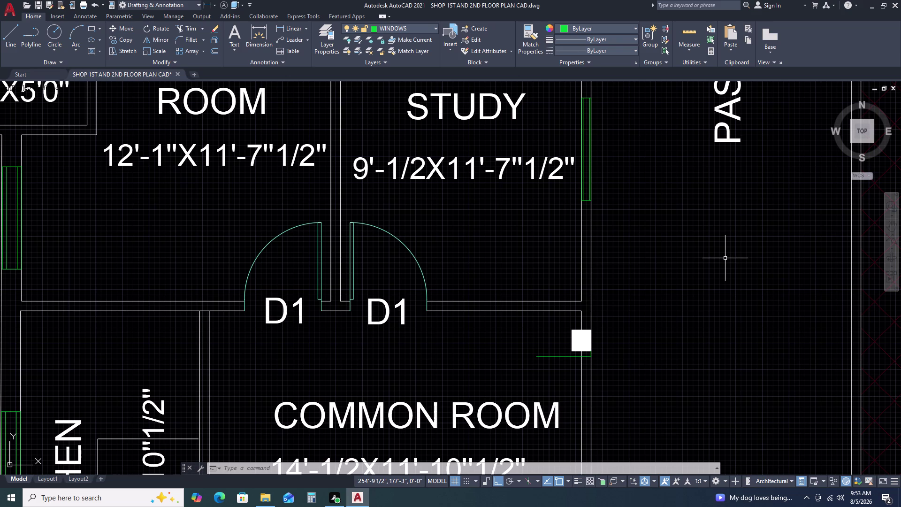
Pan and zoom the floor plan to bring the common room wall into view.
scroll(down, 3)
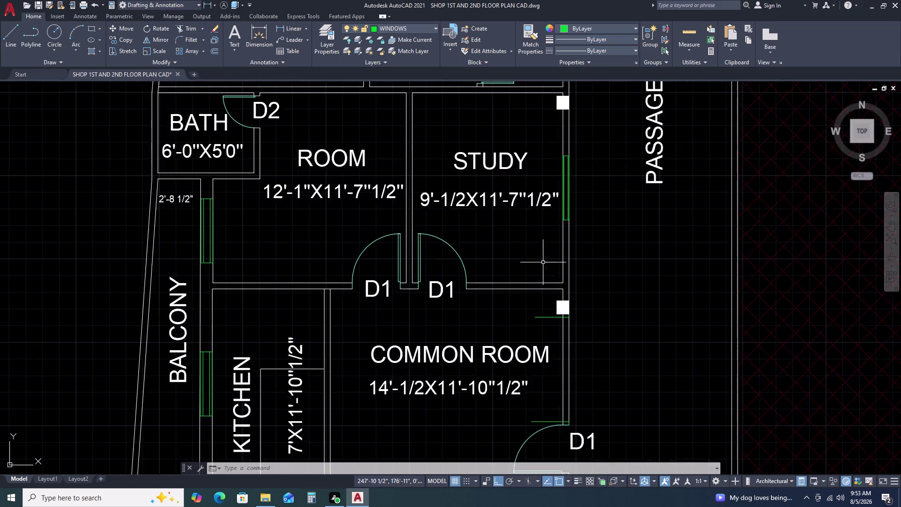
scroll(down, 3)
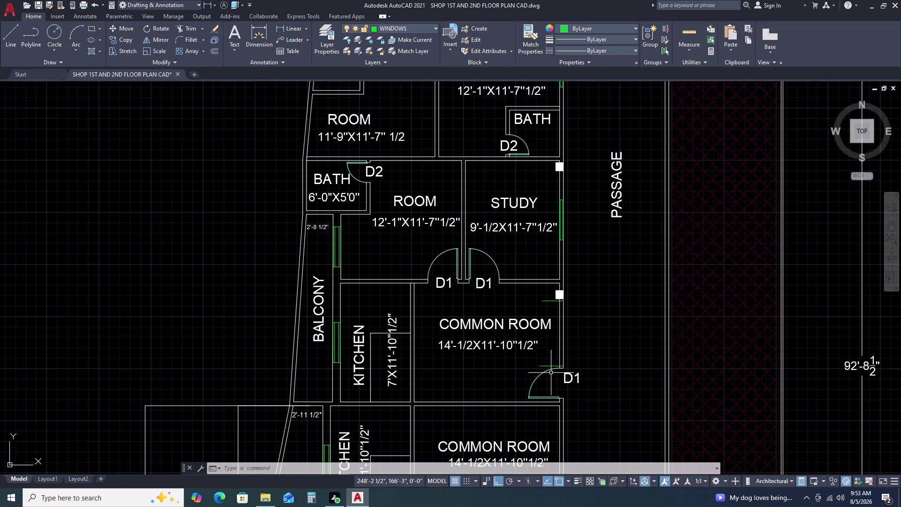
middle_drag(563, 350, 567, 304)
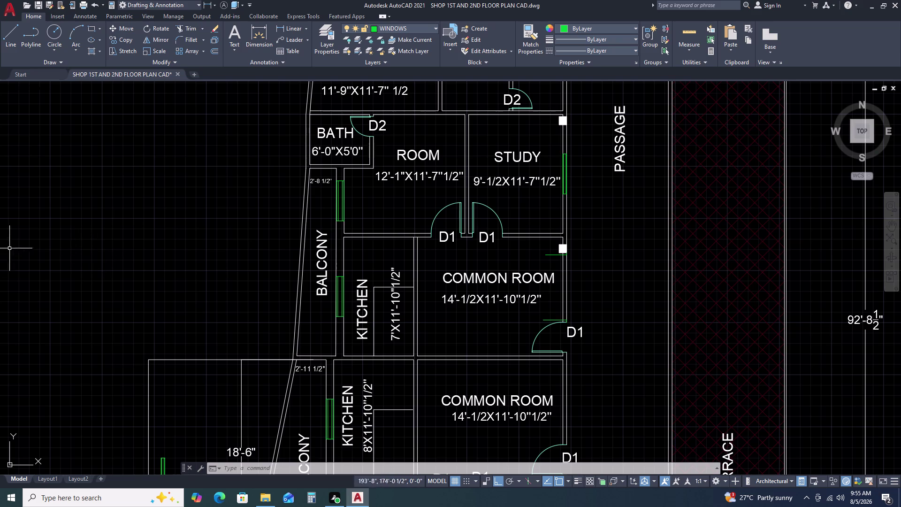
scroll(down, 3)
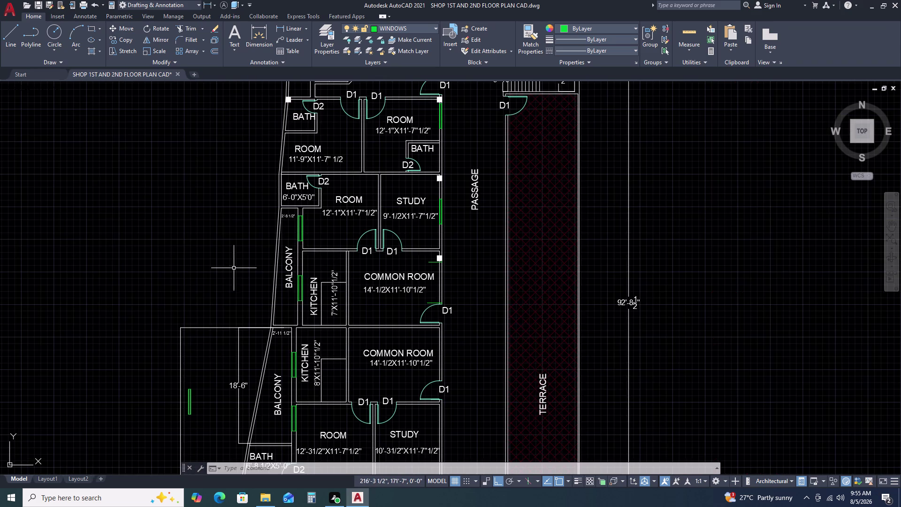
scroll(up, 3)
scroll(down, 3)
scroll(down, 3)
scroll(down, 3)
scroll(down, 3)
scroll(down, 3)
scroll(up, 3)
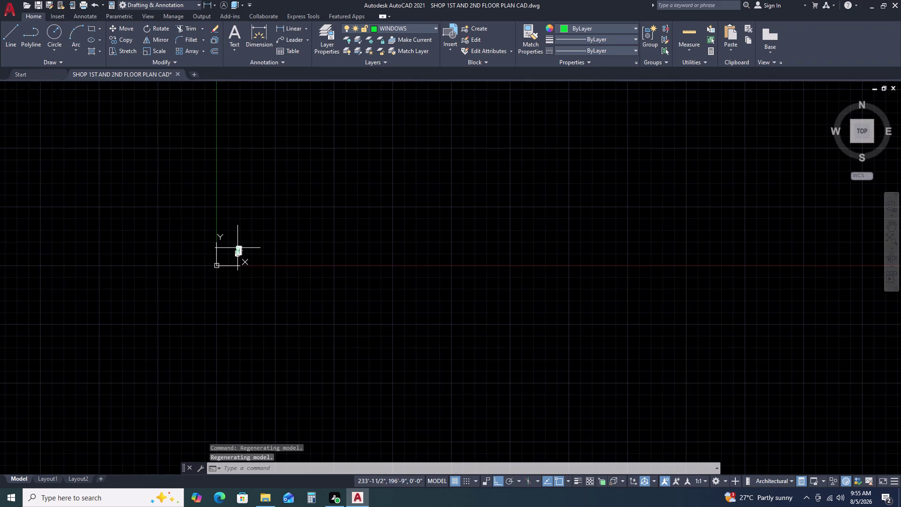
scroll(down, 3)
scroll(up, 3)
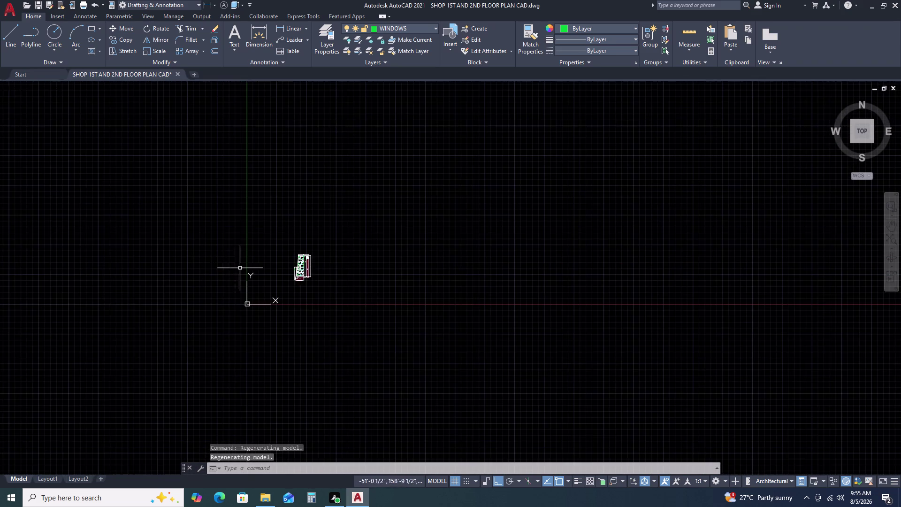
scroll(up, 3)
scroll(up, 3)
scroll(up, 3)
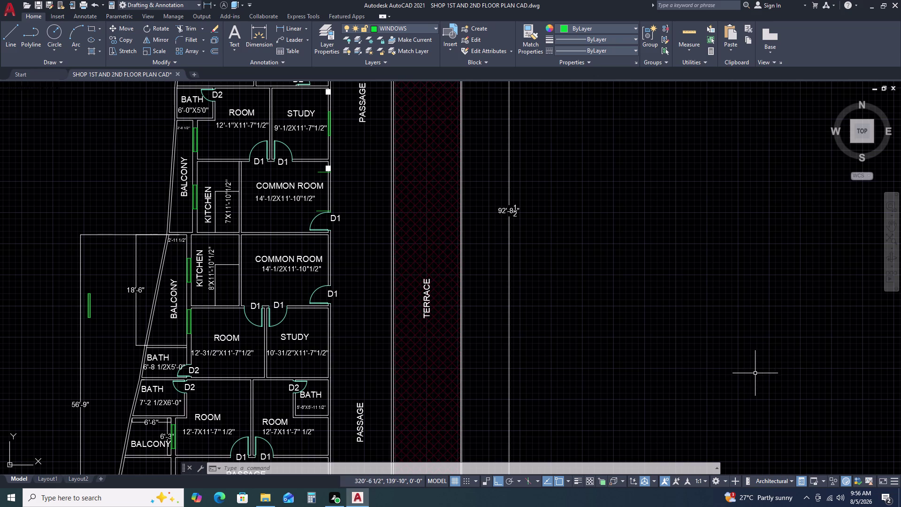
middle_drag(276, 347, 349, 324)
middle_click(350, 323)
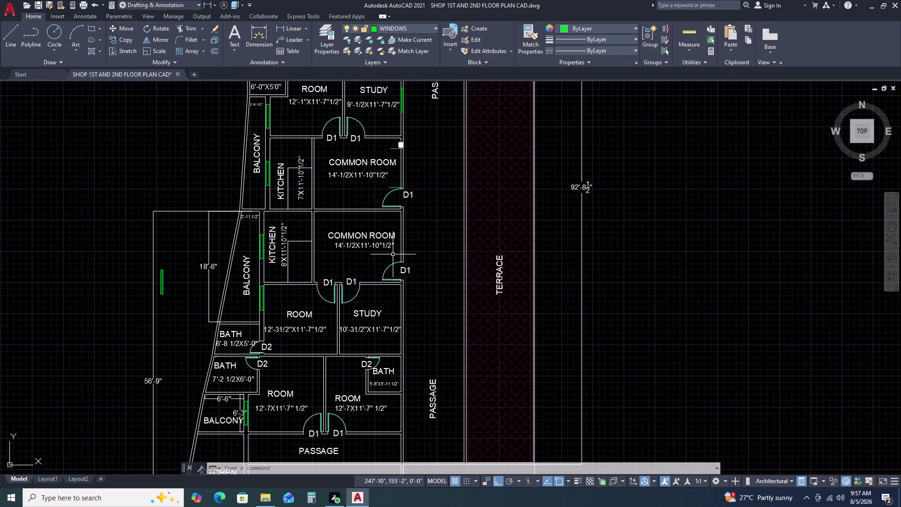
middle_drag(373, 169, 405, 235)
scroll(up, 3)
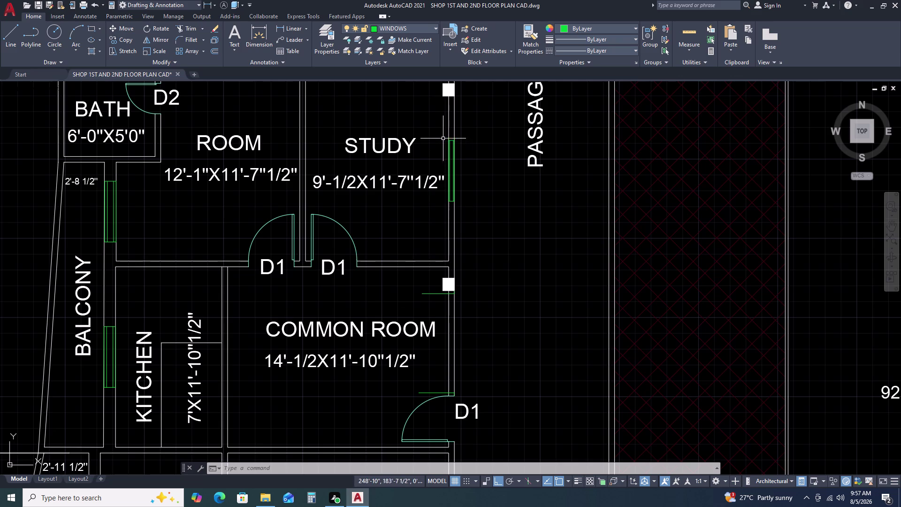
Start a line on the common room wall, then cancel it unfinished.
key(l)
key(space)
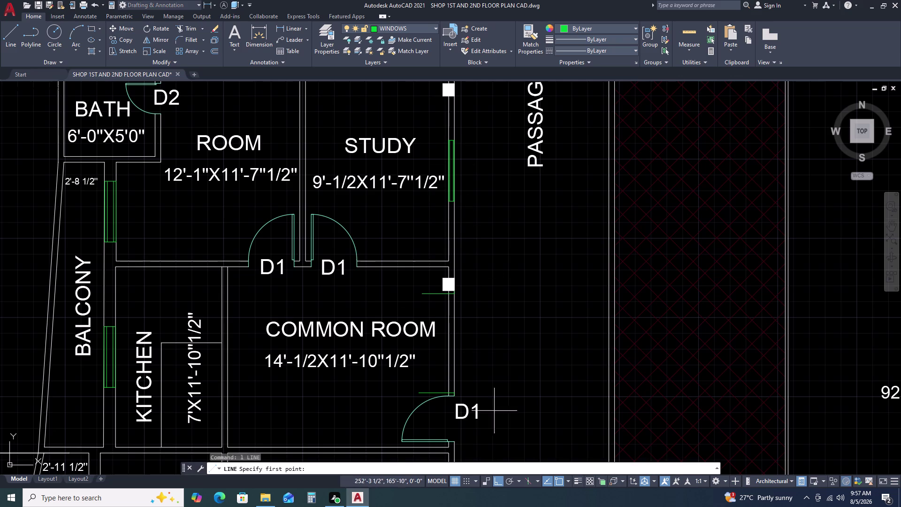
scroll(up, 3)
click(439, 410)
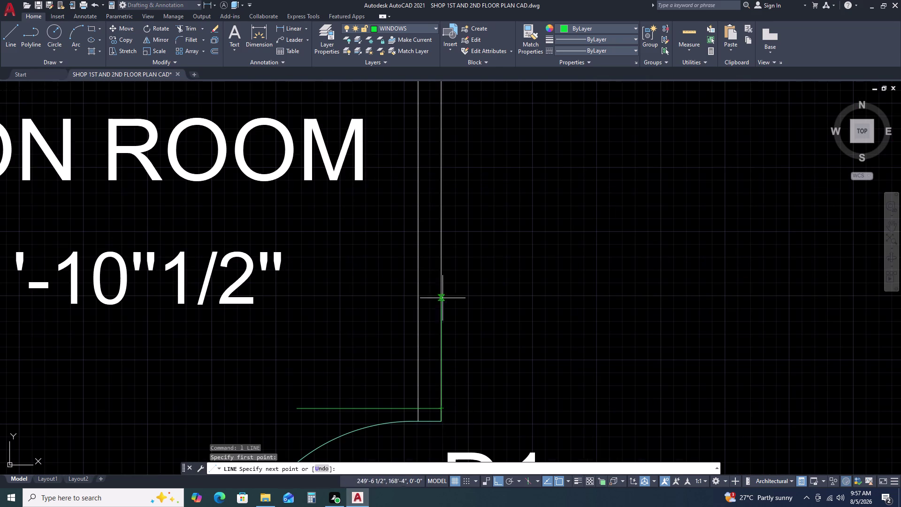
middle_drag(449, 227, 451, 247)
middle_drag(453, 265, 456, 279)
scroll(down, 3)
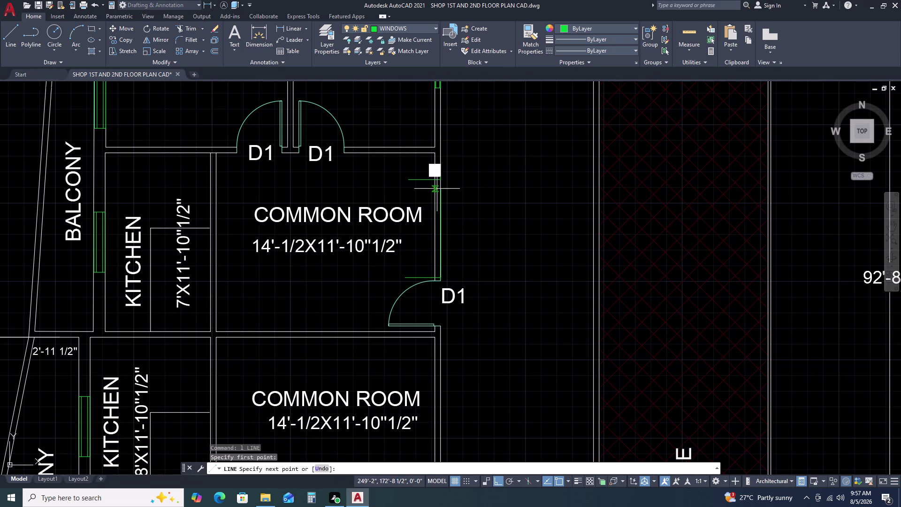
click(440, 179)
key(Escape)
scroll(down, 3)
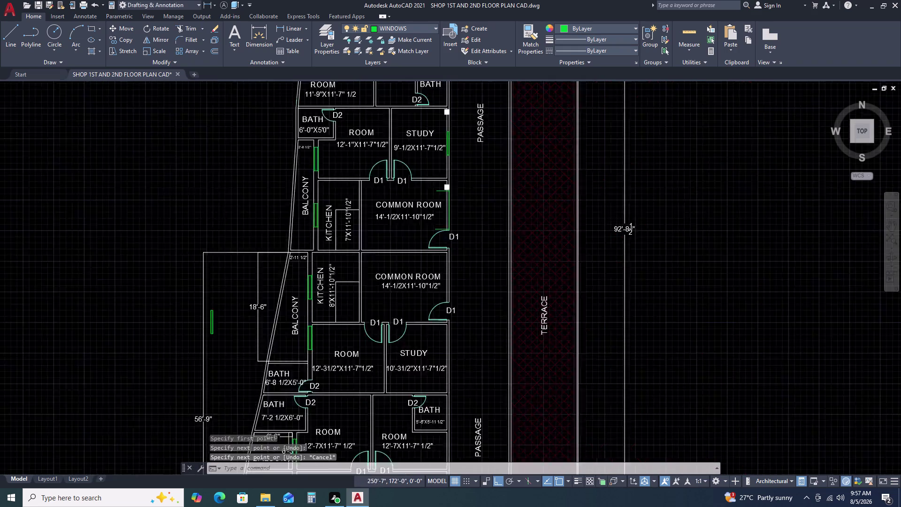
scroll(up, 3)
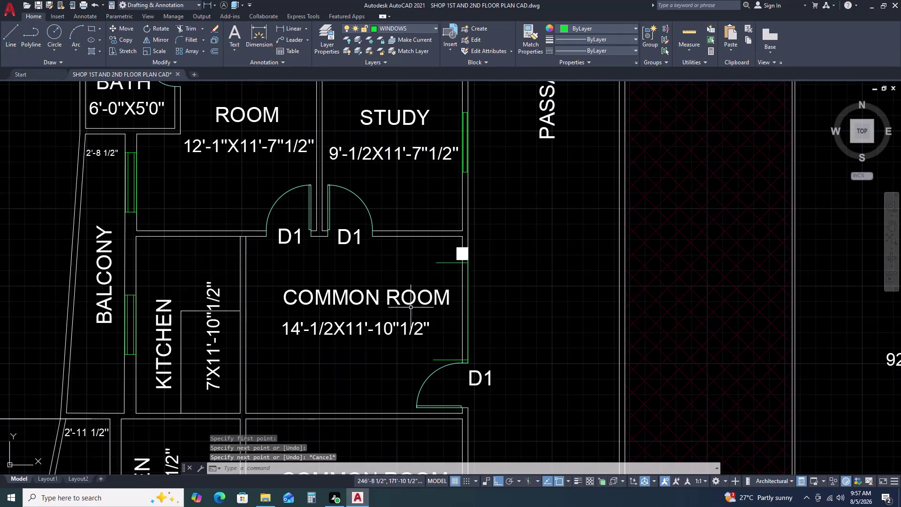
Copy the study's window lines into the common room's outer wall.
click(457, 103)
click(483, 187)
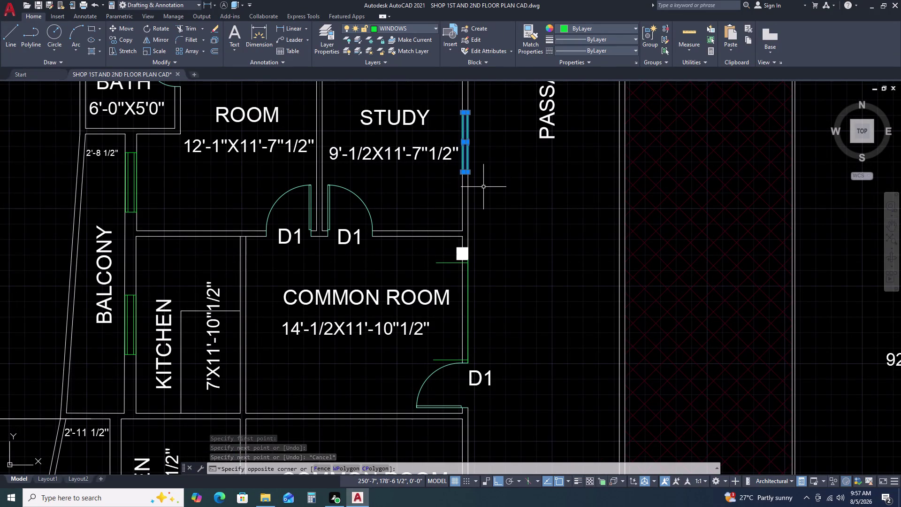
key(c)
text(o)
key(space)
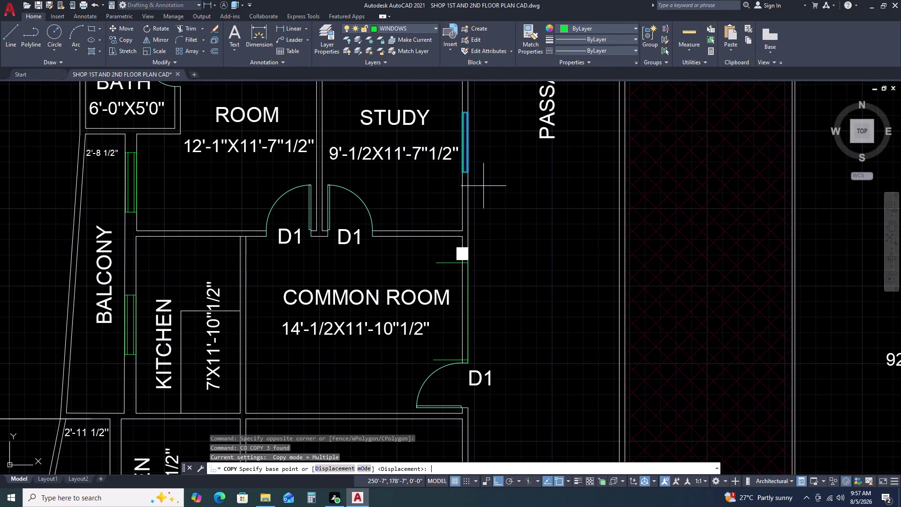
click(468, 142)
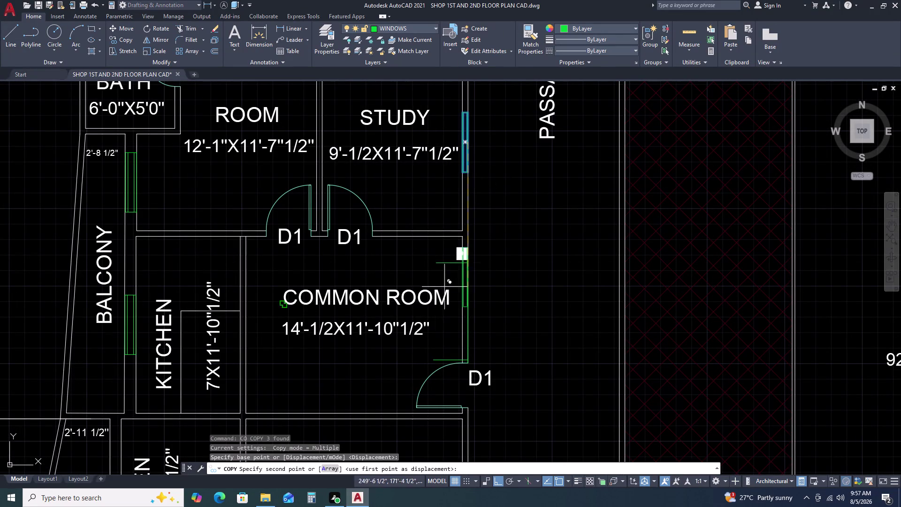
scroll(up, 3)
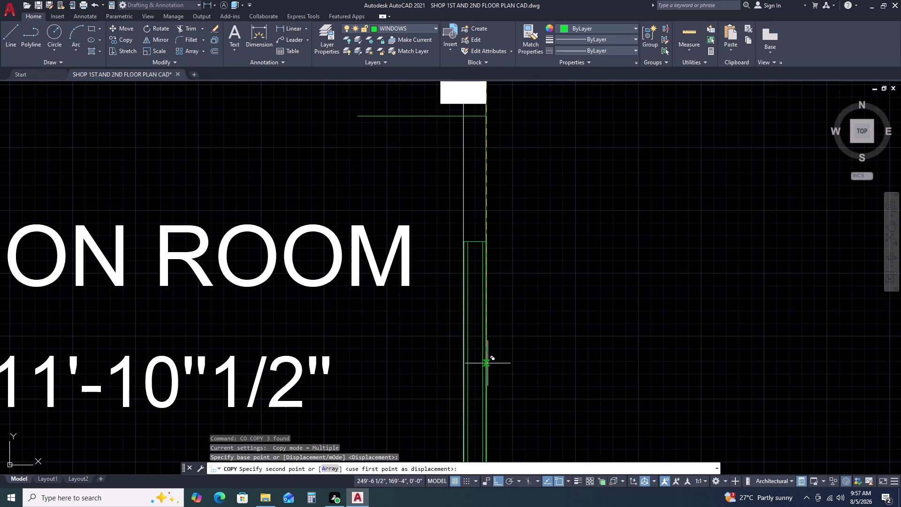
click(485, 311)
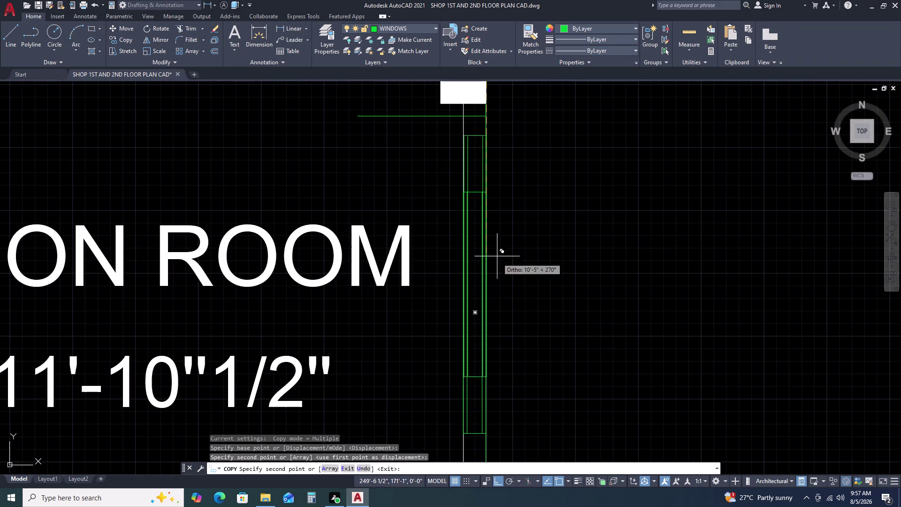
key(Escape)
Erase the short lines beside the column marker and above the door.
scroll(down, 3)
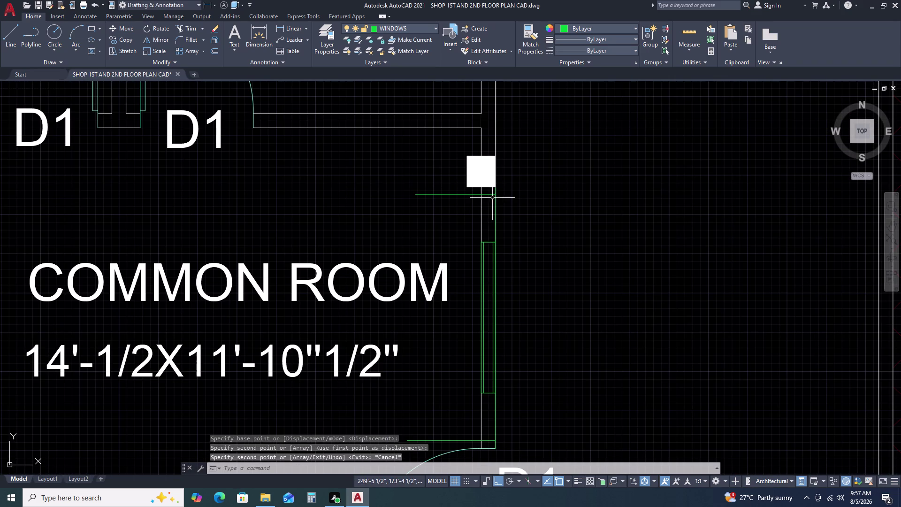
click(489, 194)
key(Delete)
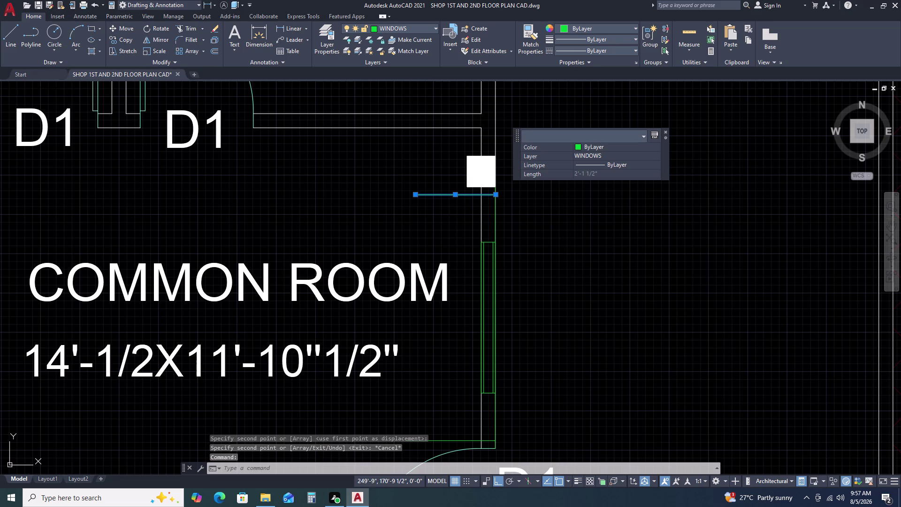
middle_drag(480, 310, 469, 247)
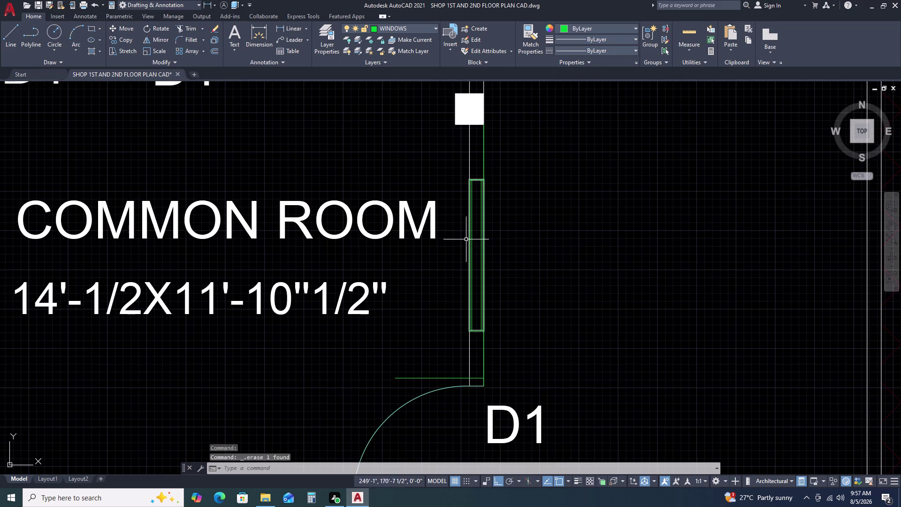
click(435, 376)
click(422, 383)
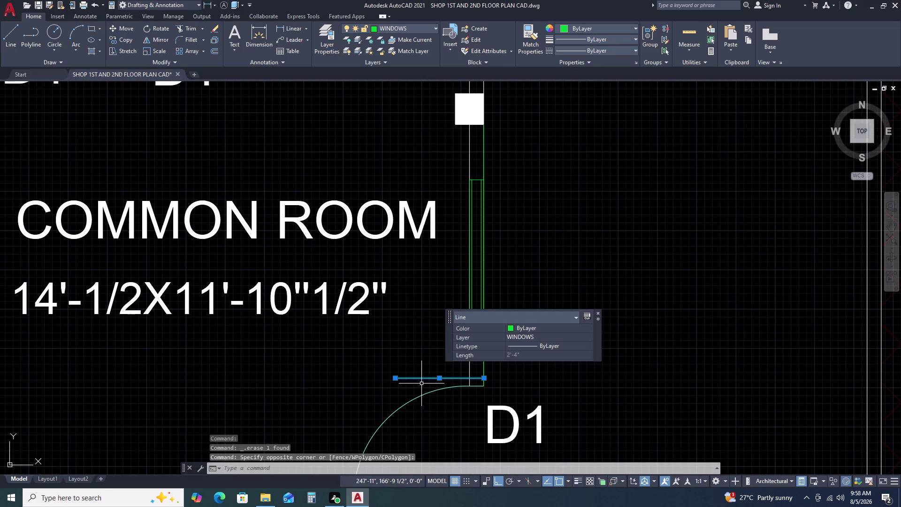
key(Delete)
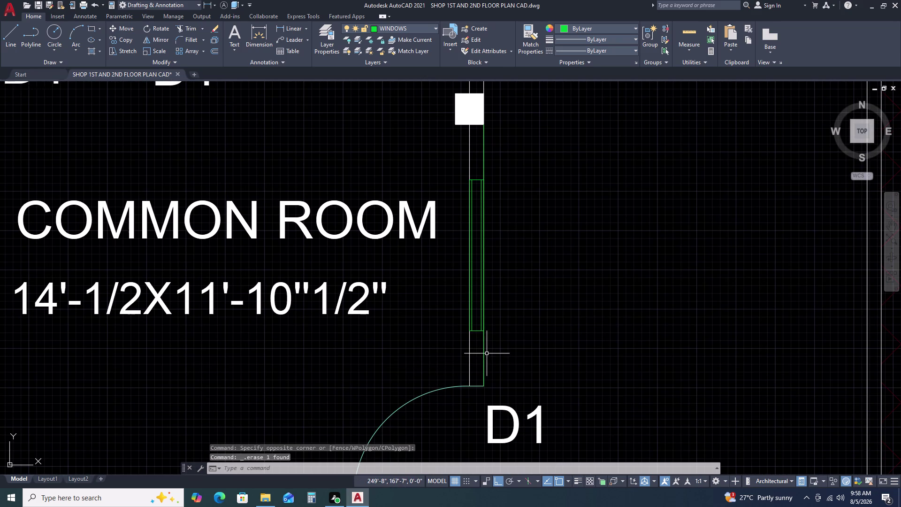
Erase the leftover wall line segment beside the copied window.
click(485, 356)
click(483, 353)
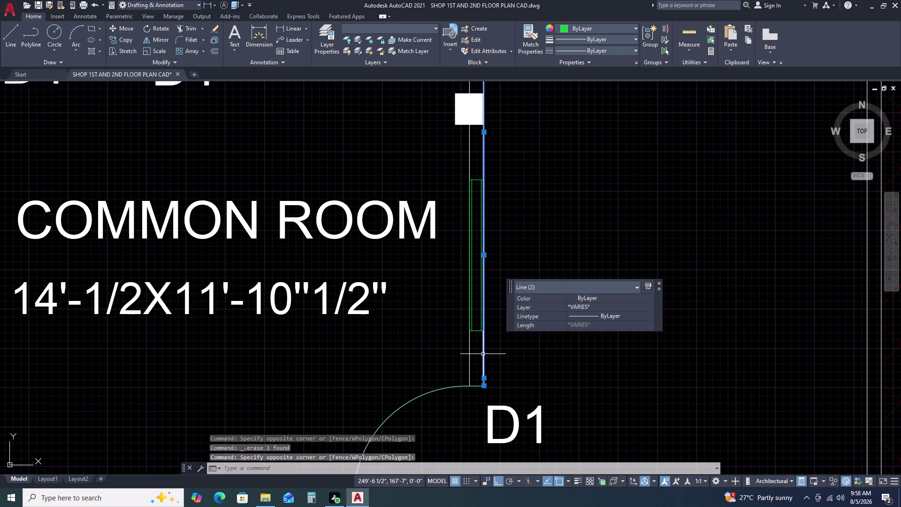
key(Escape)
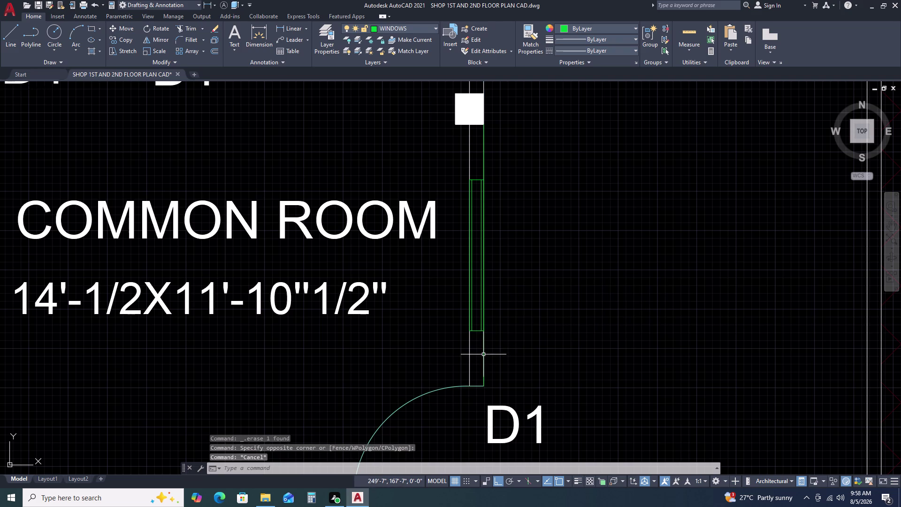
click(482, 355)
key(Delete)
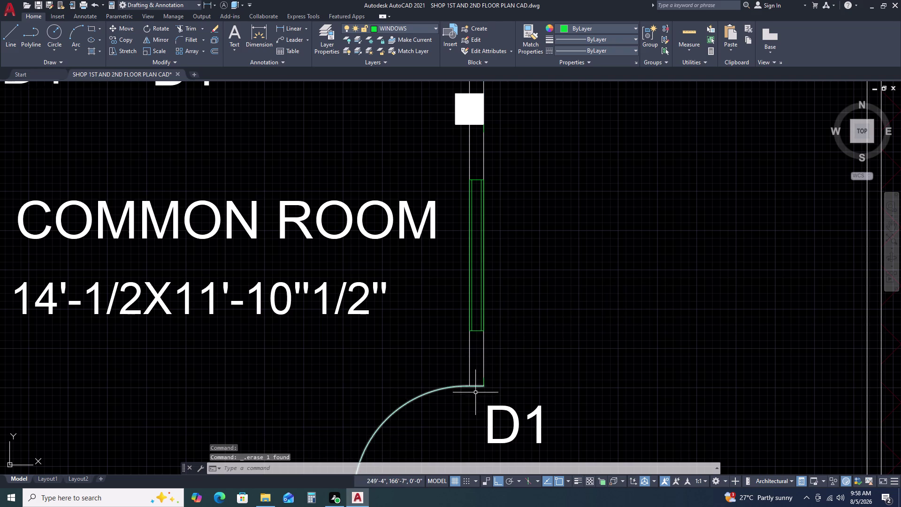
scroll(up, 3)
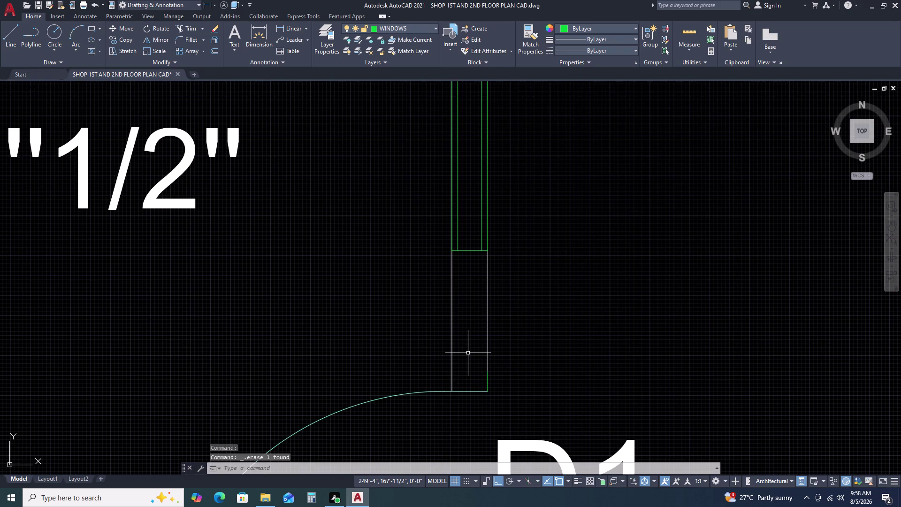
scroll(down, 3)
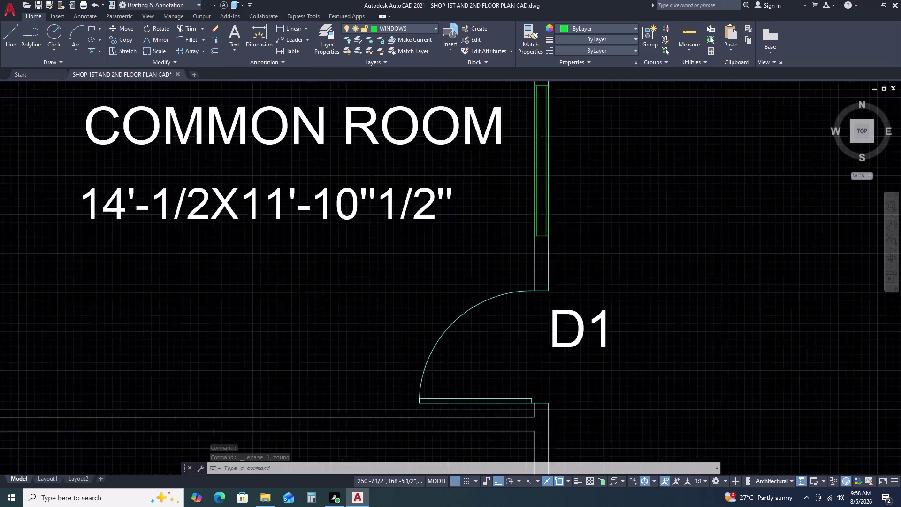
scroll(down, 3)
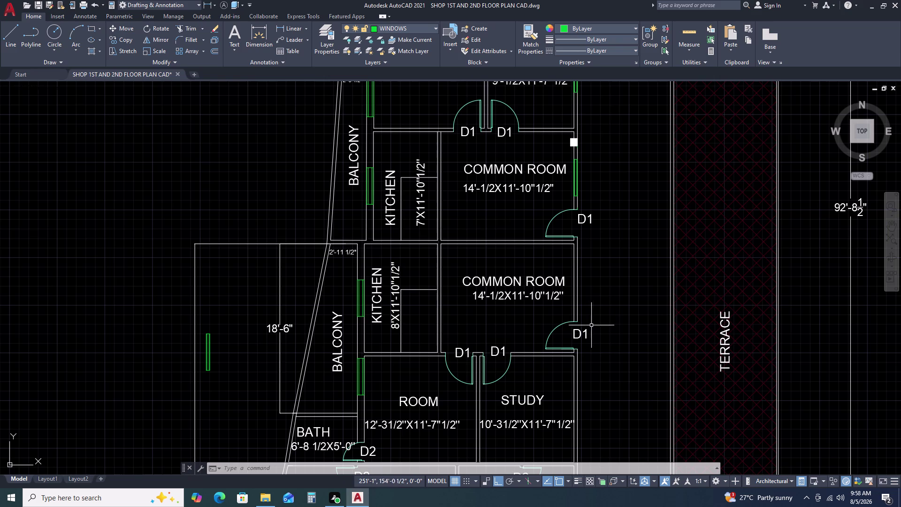
Draw a 2.25-long line starting at the door jamb corner.
text(l)
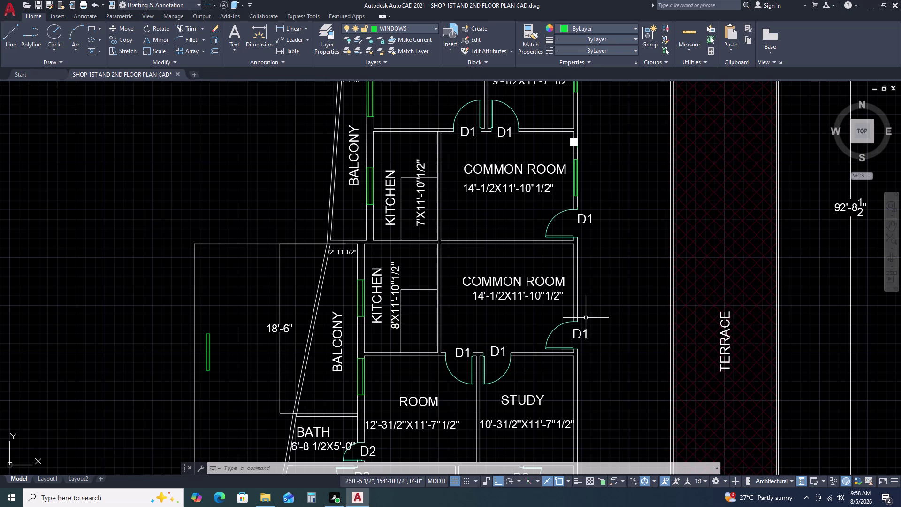
key(space)
scroll(up, 3)
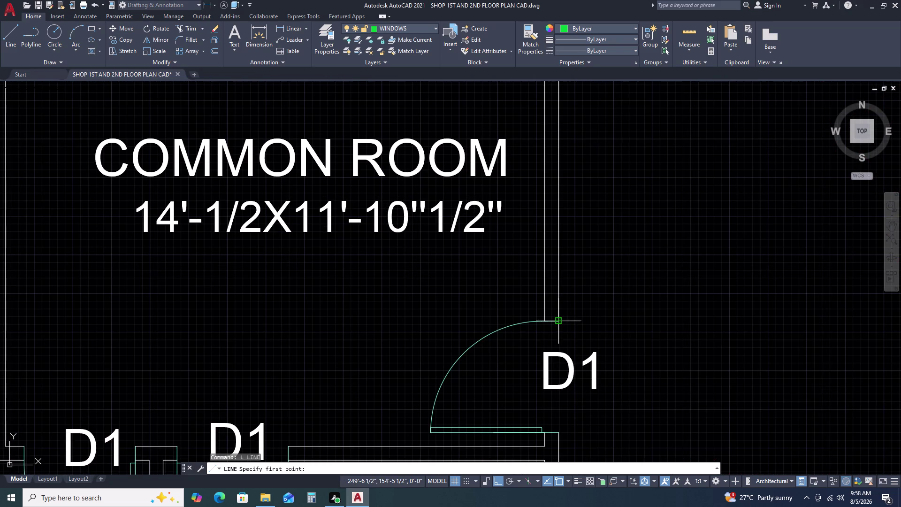
click(557, 321)
key(2)
text(.)
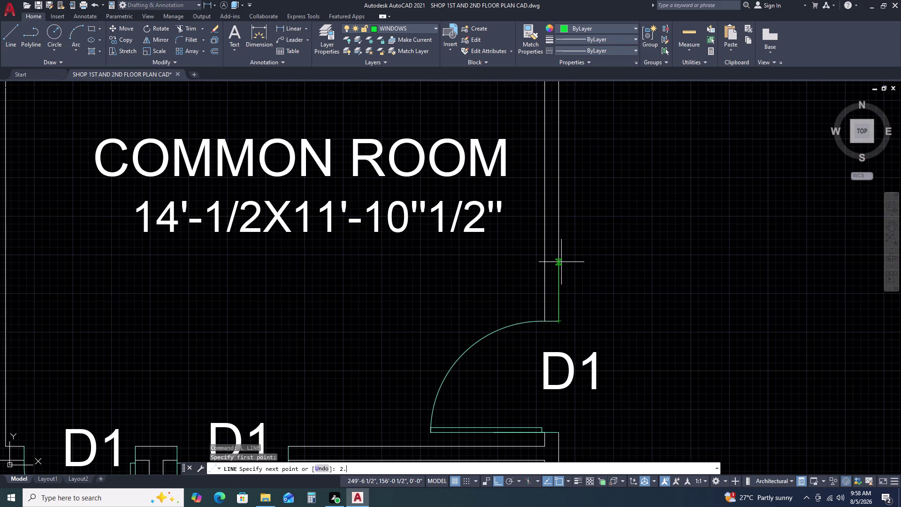
text(25)
key(Return)
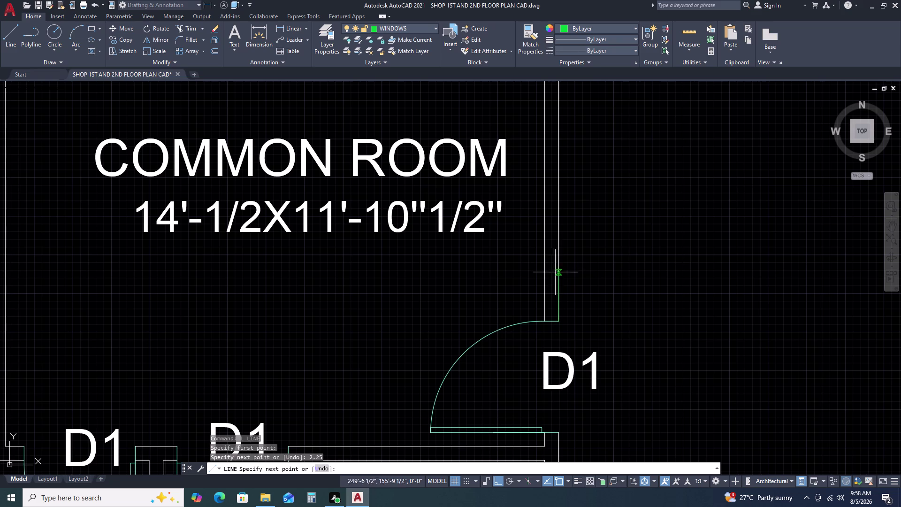
click(516, 295)
key(Escape)
scroll(down, 3)
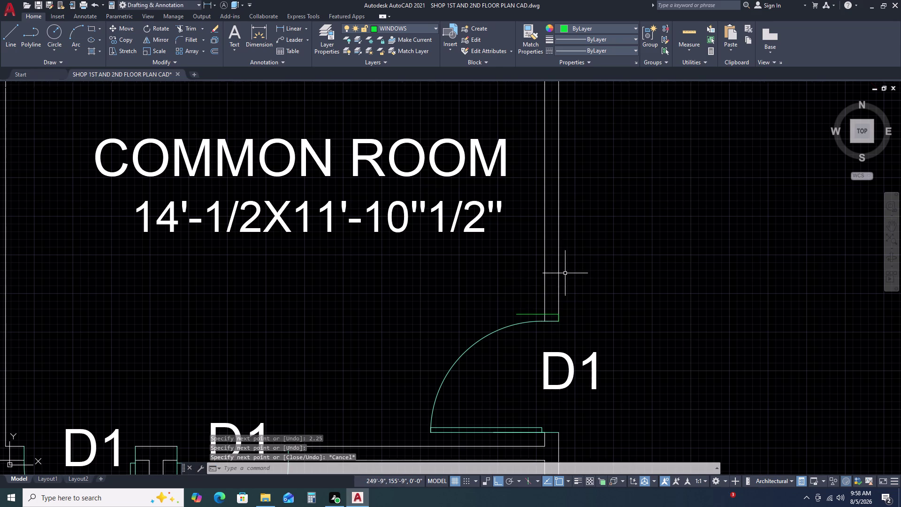
scroll(down, 3)
scroll(up, 3)
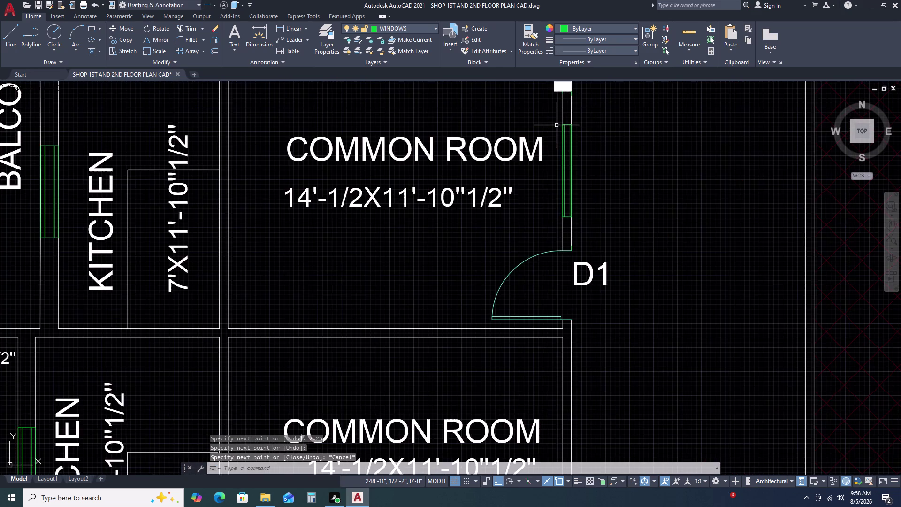
scroll(up, 3)
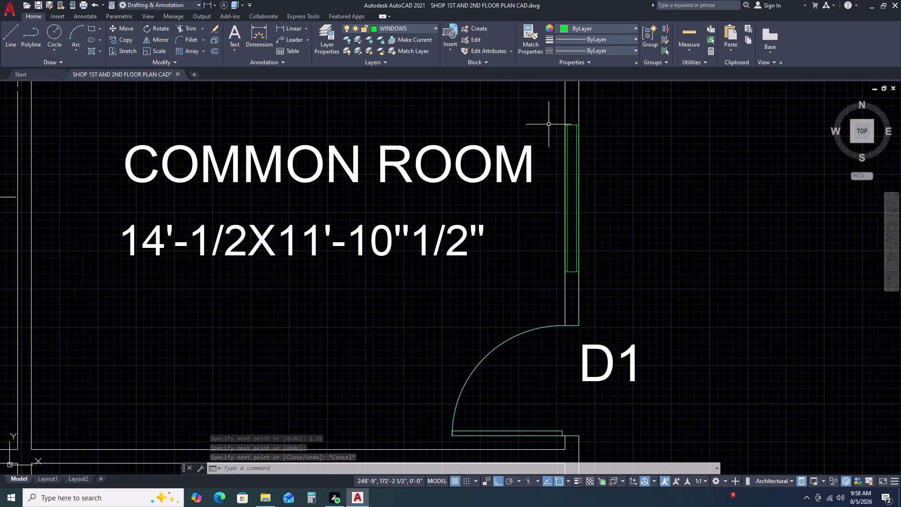
Copy the wall window onto the common room wall corner above door D1.
click(556, 119)
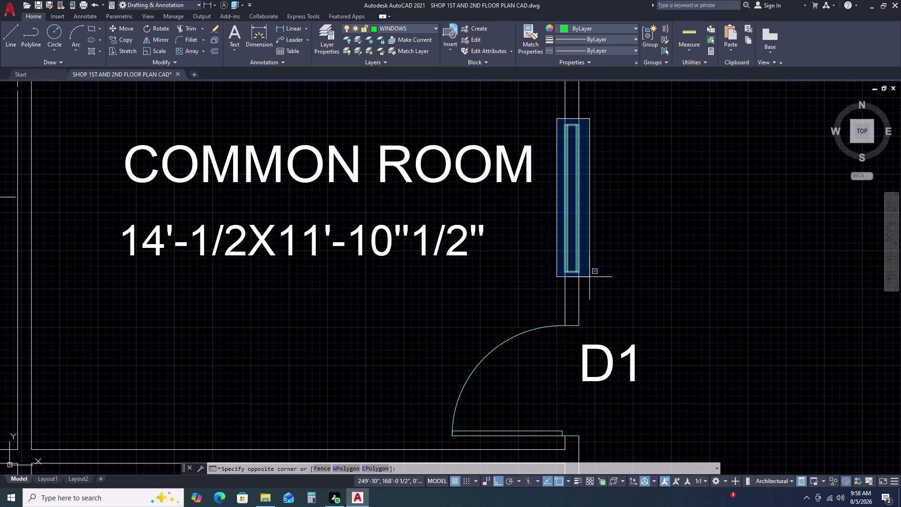
click(589, 277)
text(co)
key(space)
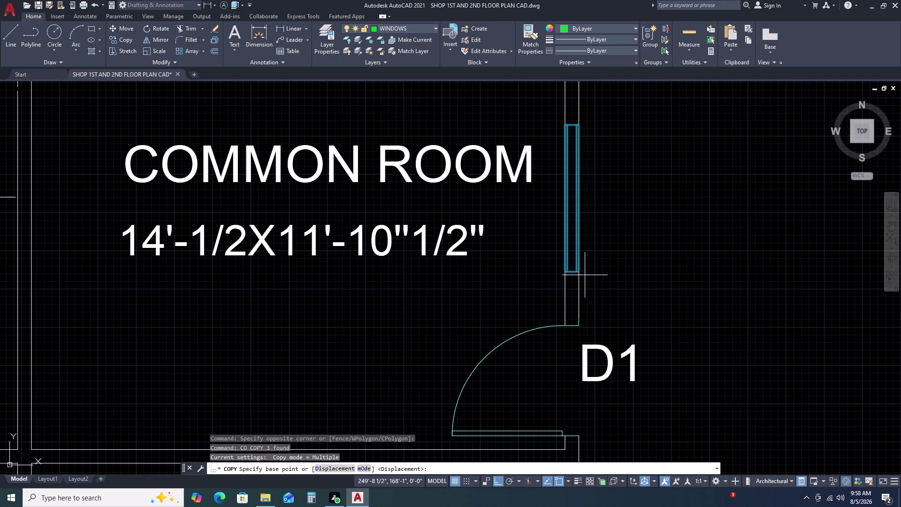
click(576, 270)
scroll(down, 3)
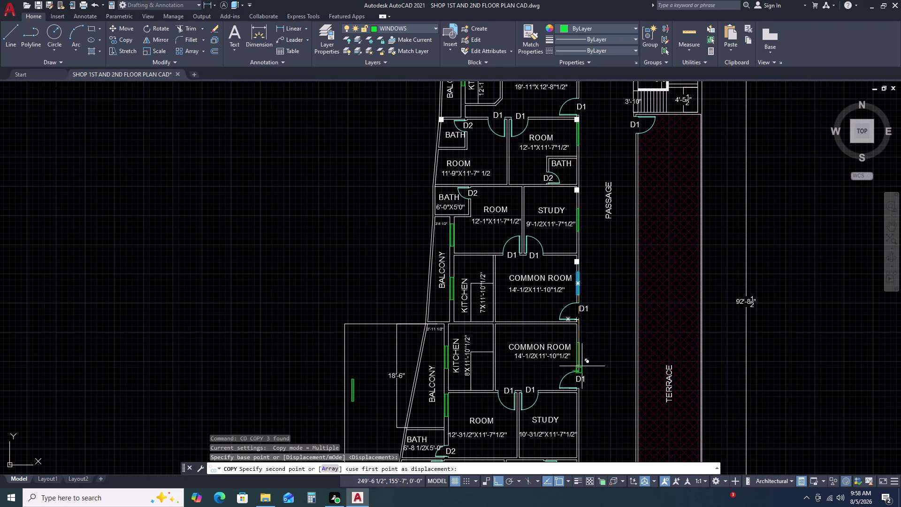
scroll(up, 3)
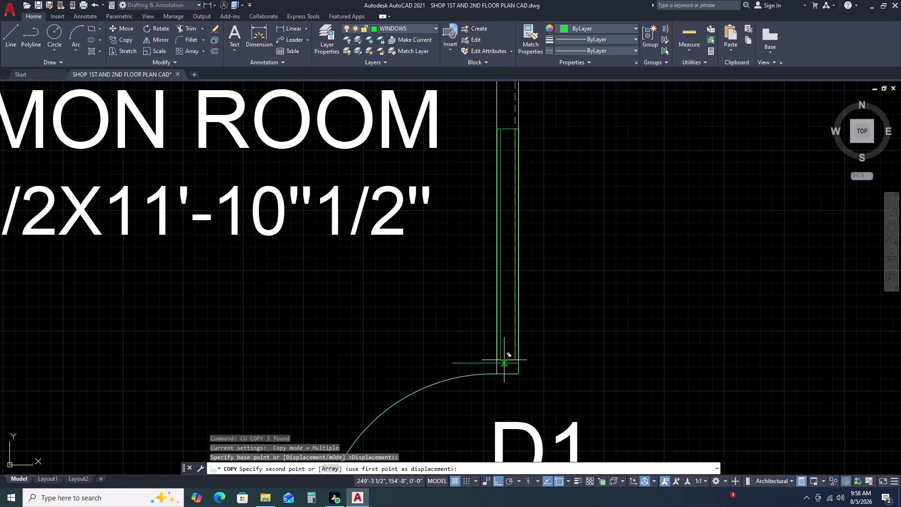
scroll(up, 3)
middle_drag(518, 314, 522, 303)
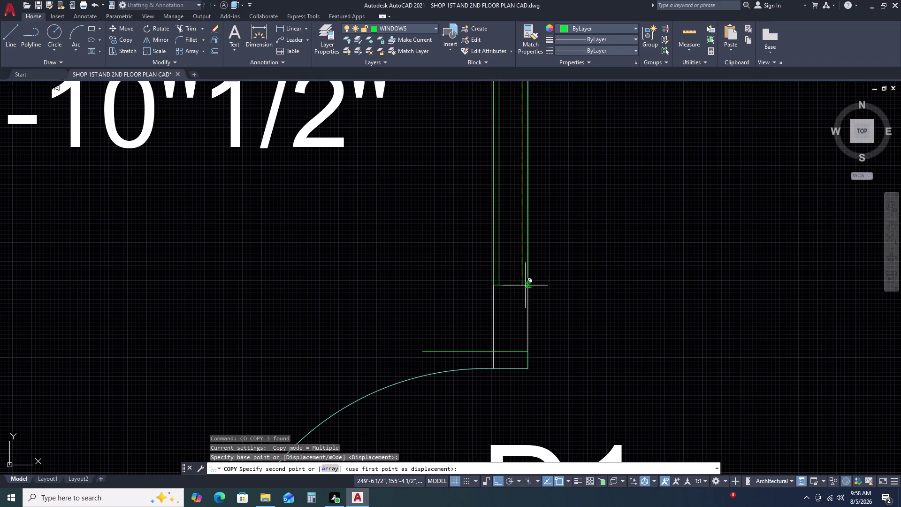
click(526, 354)
scroll(down, 3)
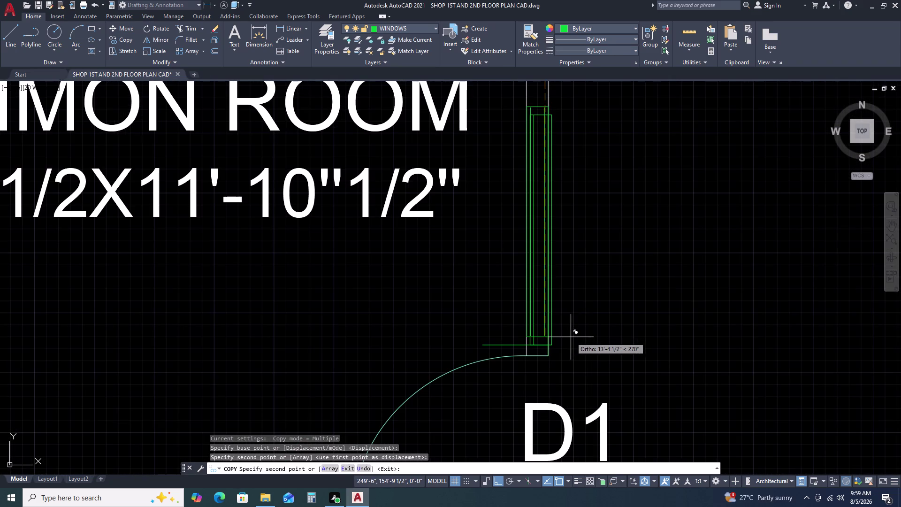
key(Escape)
Move the copied window's bottom lines onto the door jamb corner.
scroll(down, 3)
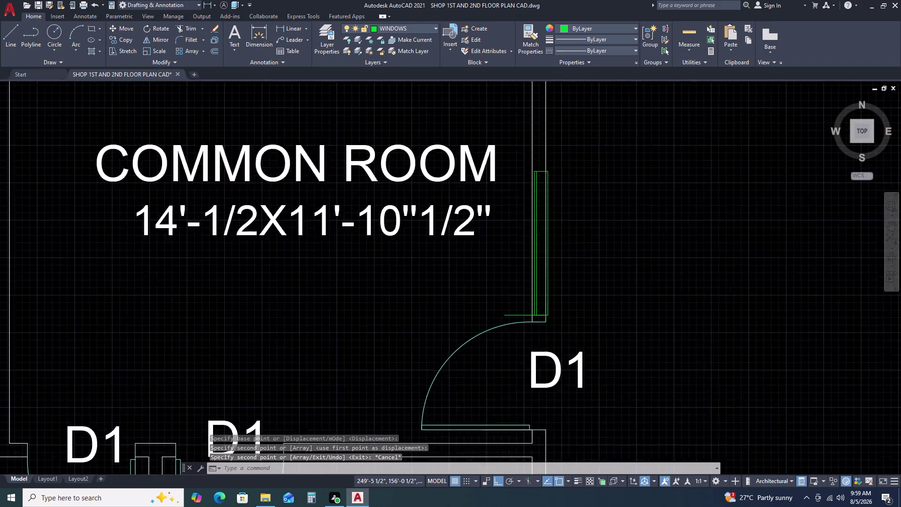
scroll(down, 3)
click(535, 206)
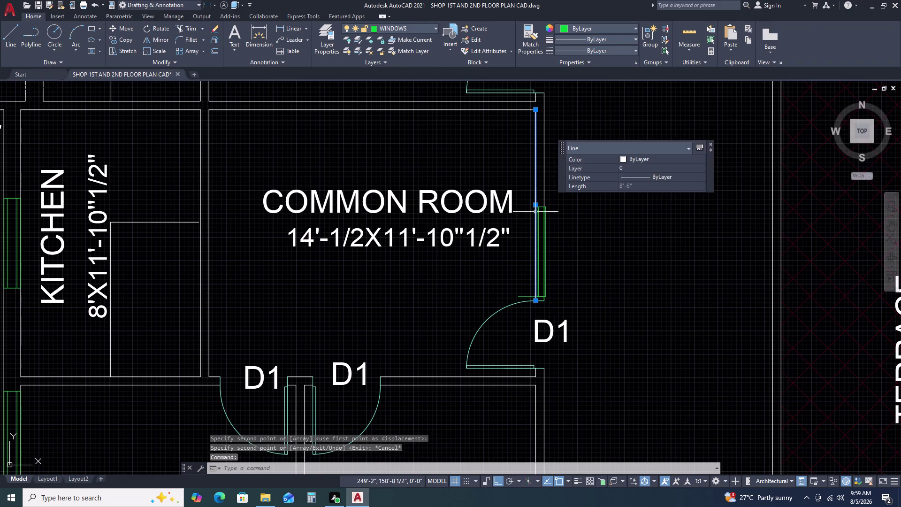
key(Escape)
click(533, 201)
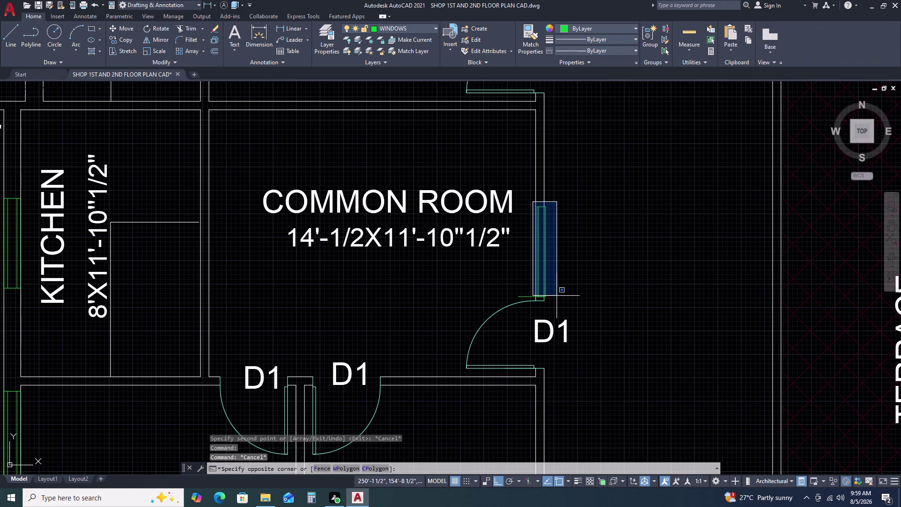
click(556, 296)
scroll(up, 3)
scroll(up, 3)
click(543, 294)
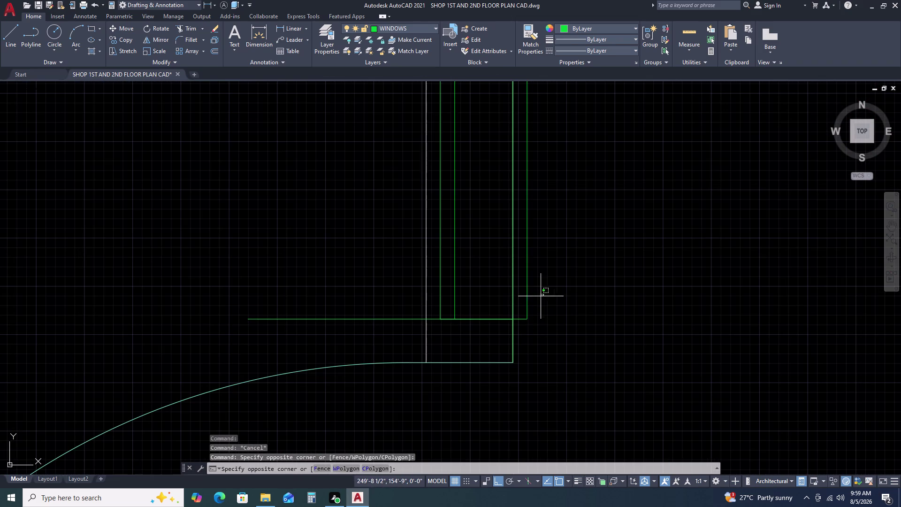
key(Escape)
click(481, 292)
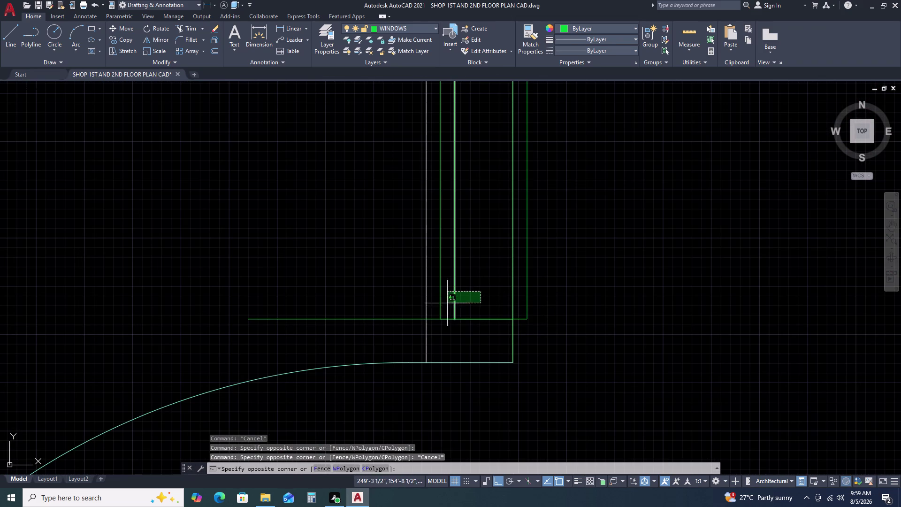
click(433, 309)
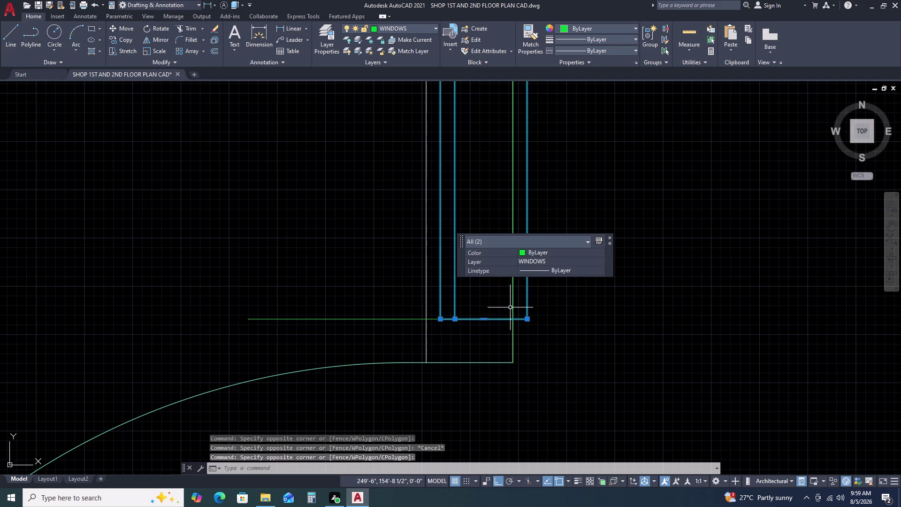
click(512, 305)
key(m)
key(space)
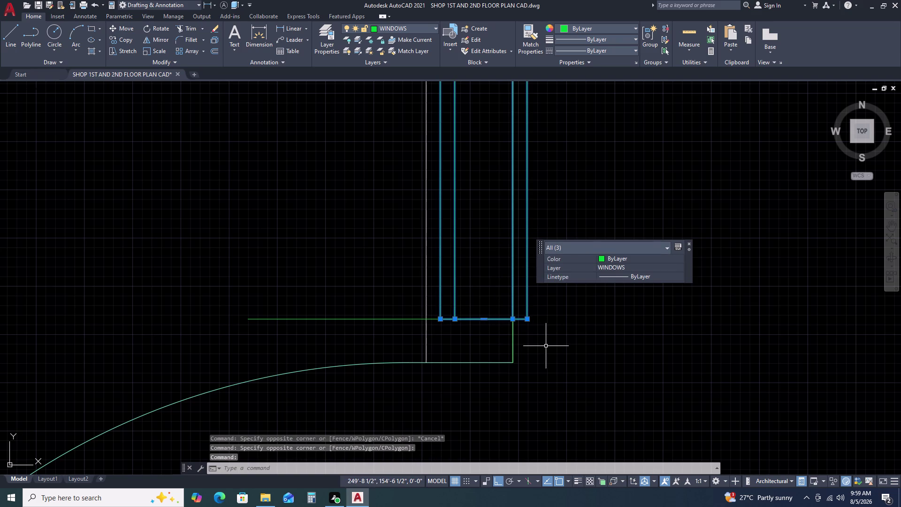
click(530, 320)
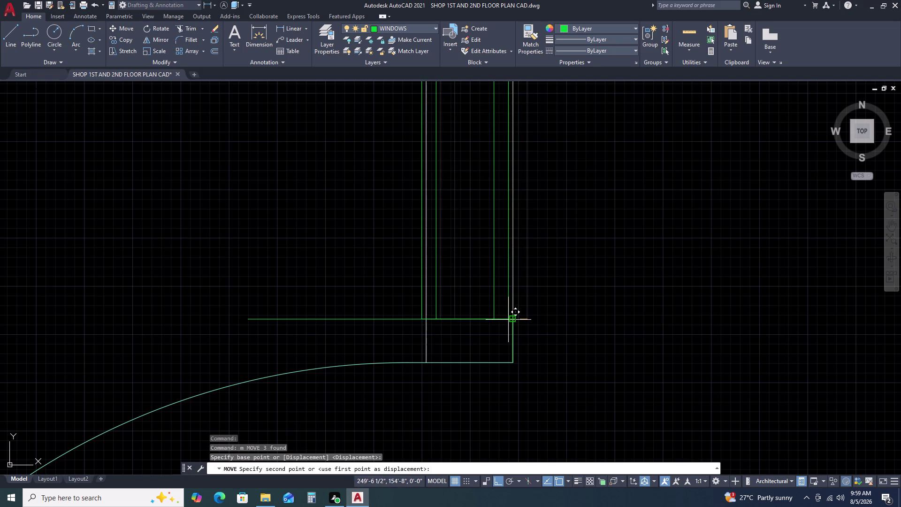
click(512, 318)
Erase the leftover line and another stray line near the window.
click(405, 310)
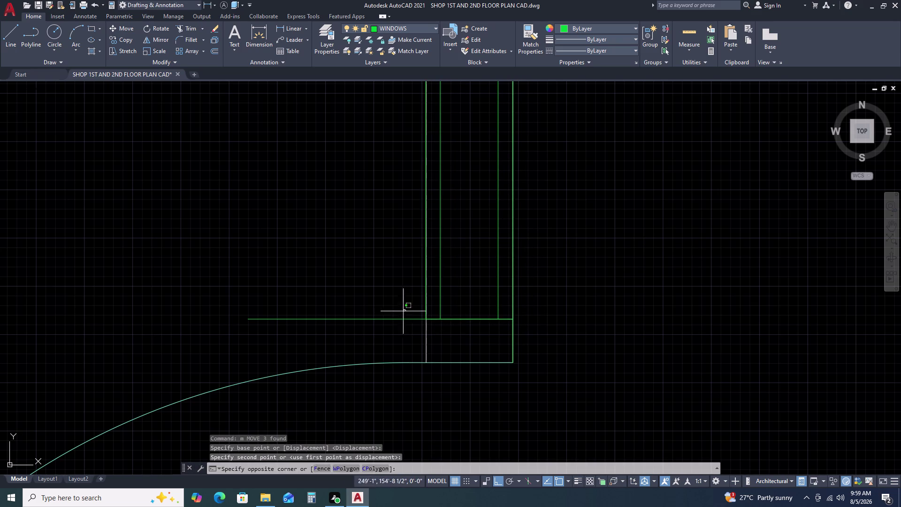
click(385, 321)
key(Delete)
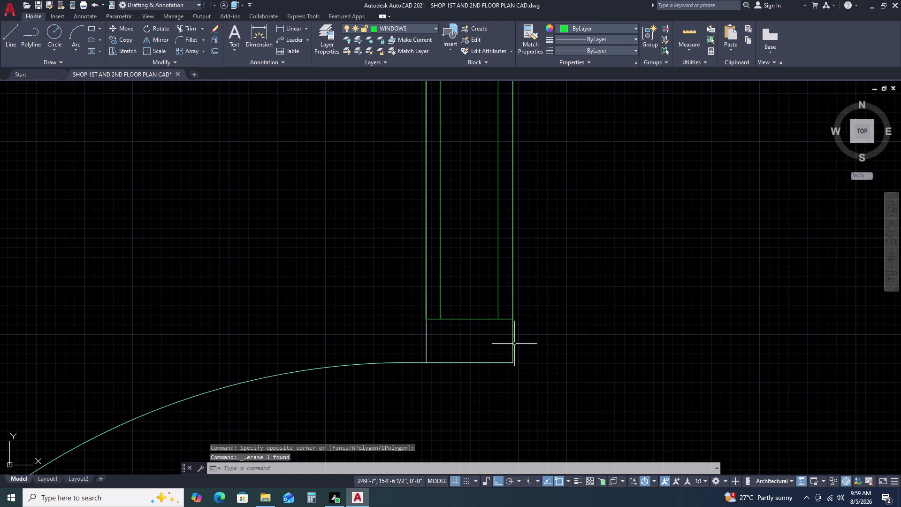
click(514, 343)
key(Delete)
scroll(down, 3)
scroll(down, 3)
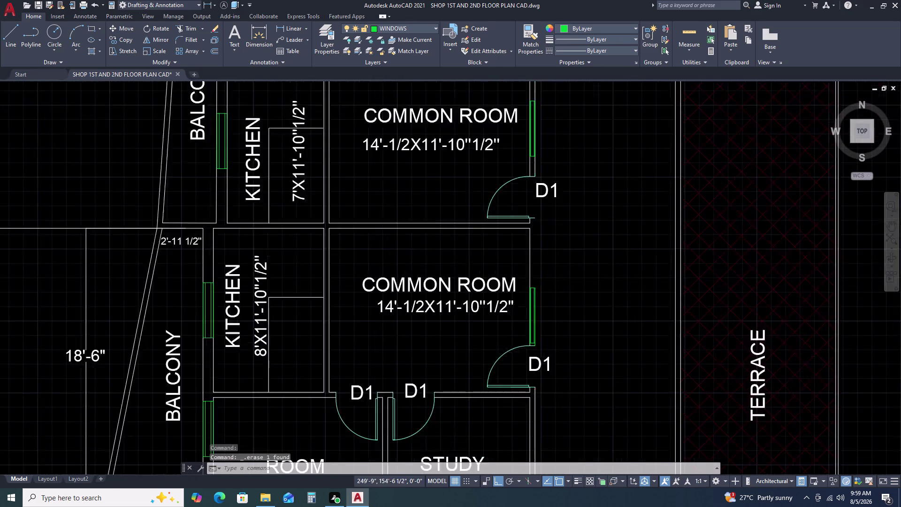
Undo the last two changes, then erase the short vertical line at the jamb.
key(ctrl+z)
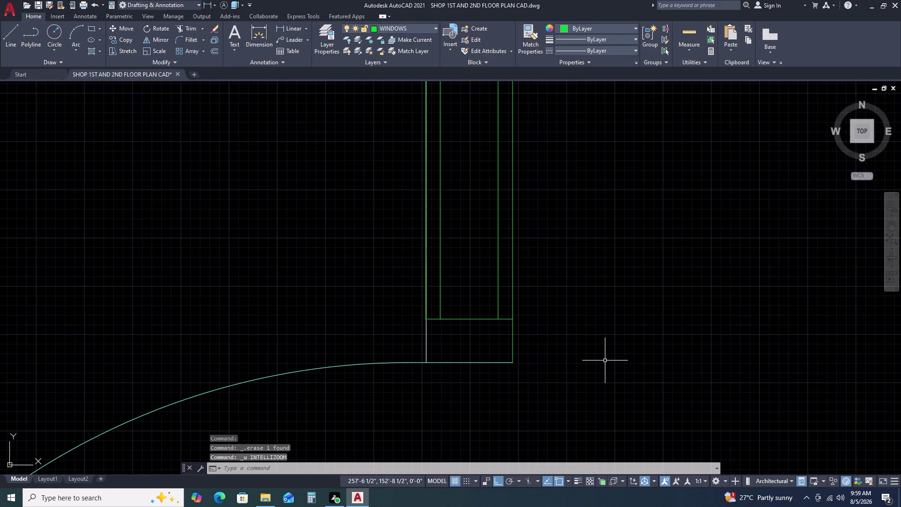
key(ctrl+z)
scroll(down, 3)
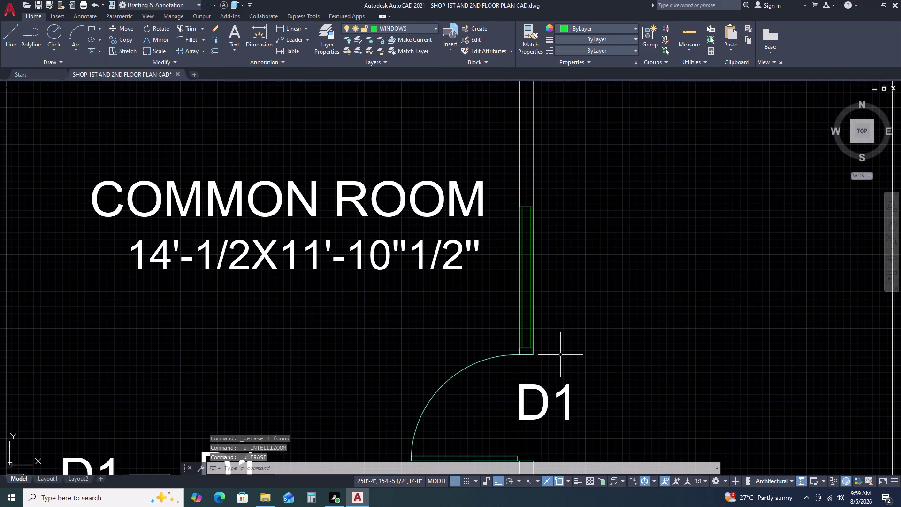
scroll(down, 3)
scroll(up, 3)
scroll(up, 3)
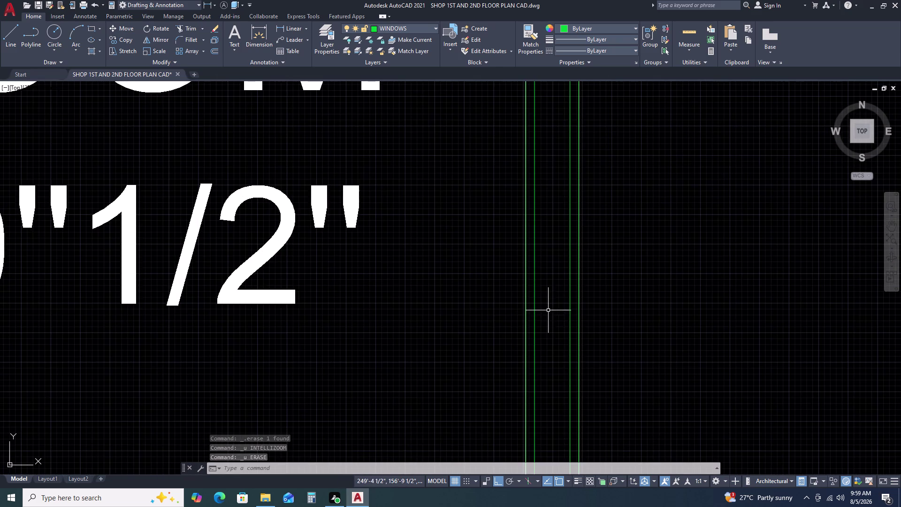
scroll(down, 3)
scroll(down, 3)
scroll(down, 3)
middle_drag(593, 349, 588, 297)
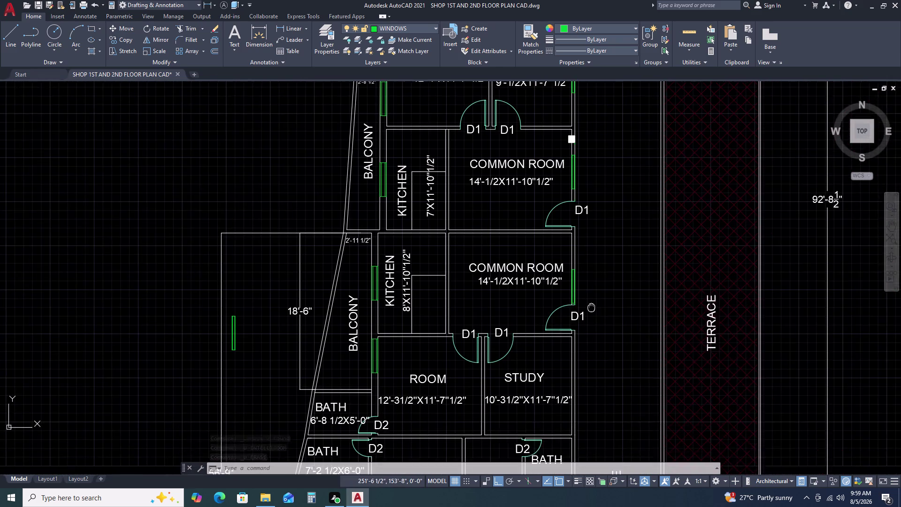
middle_drag(588, 297, 586, 283)
scroll(up, 3)
scroll(up, 3)
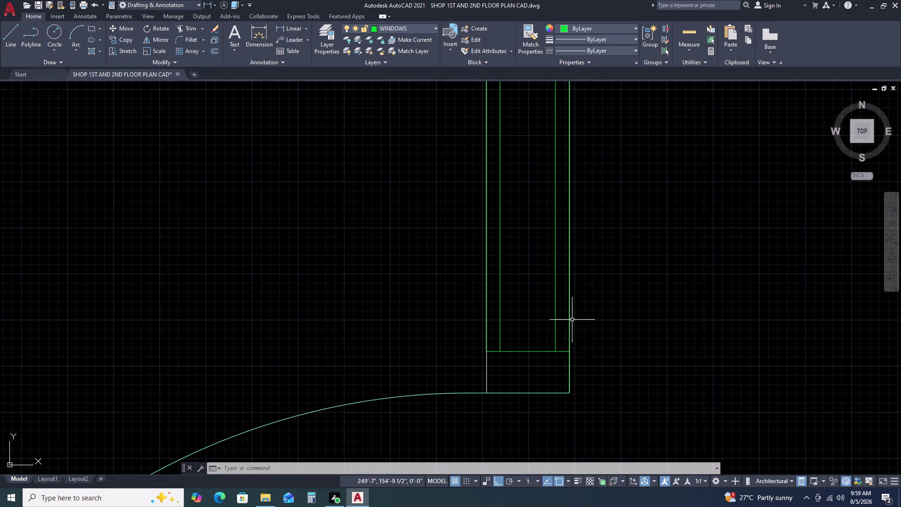
click(568, 366)
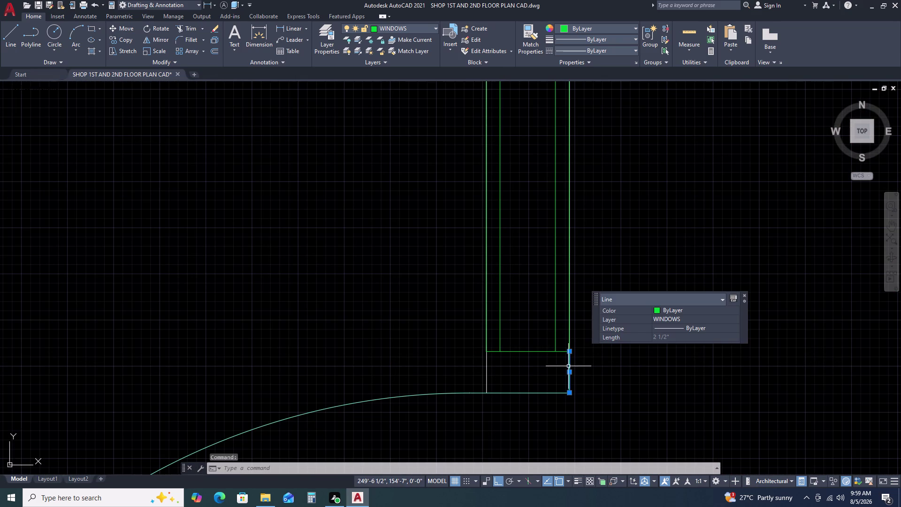
key(Delete)
Erase the short line directly below the square column marker.
scroll(down, 3)
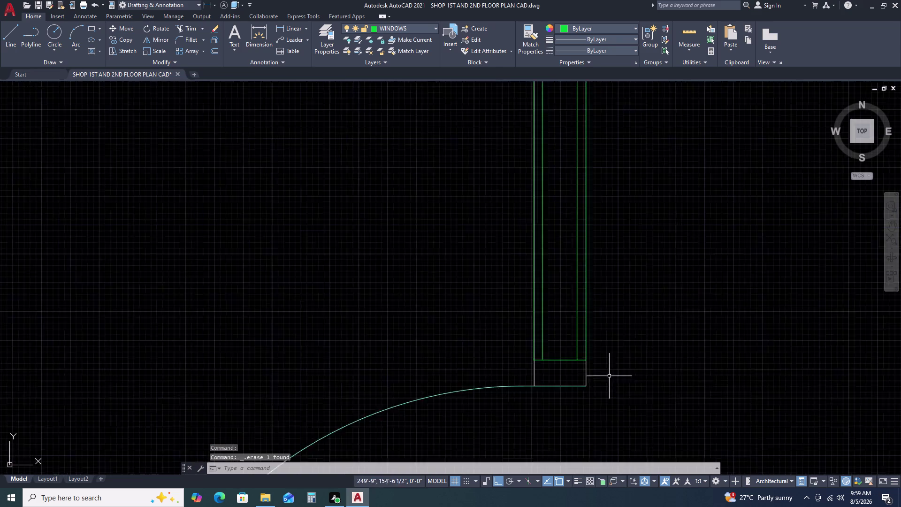
scroll(down, 3)
scroll(down, 3)
scroll(down, 3)
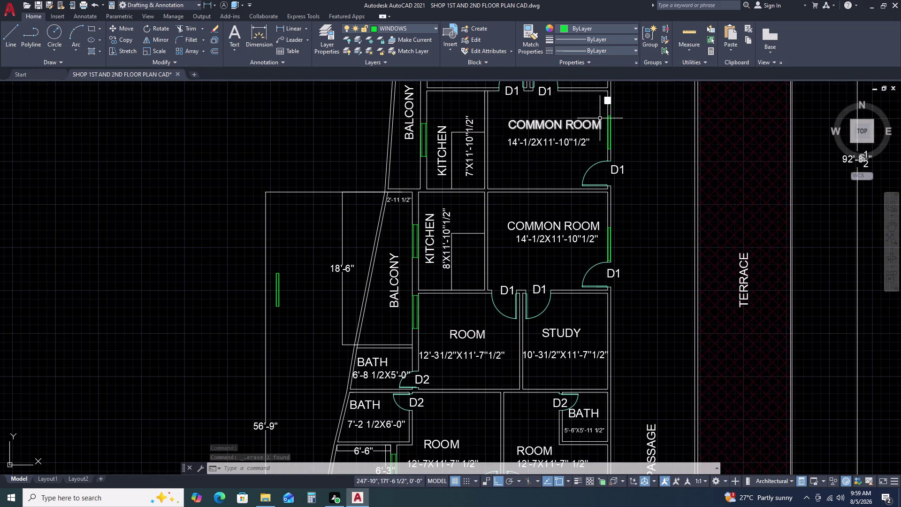
scroll(up, 3)
scroll(up, 3)
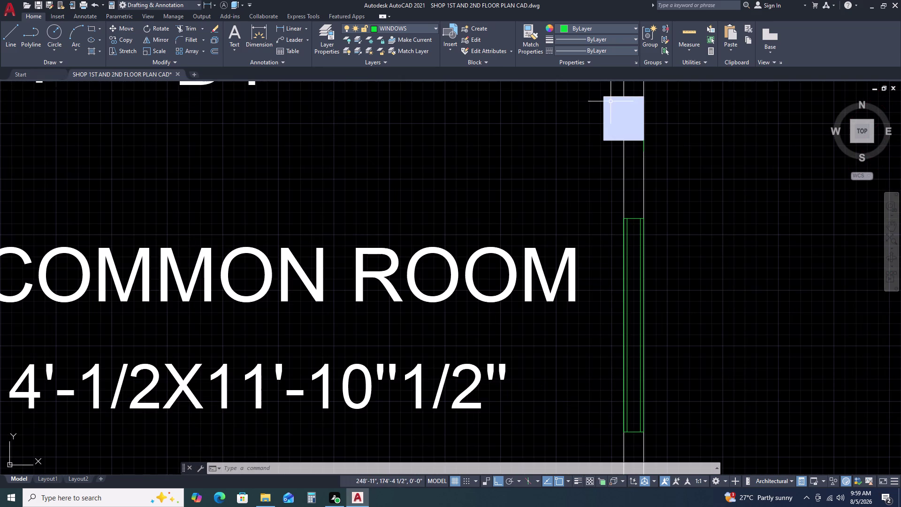
click(643, 146)
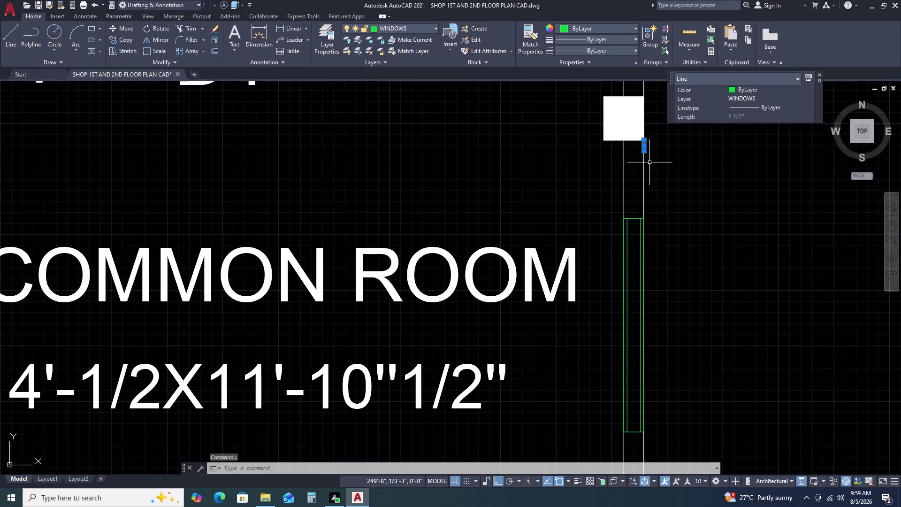
key(Delete)
scroll(down, 3)
scroll(down, 3)
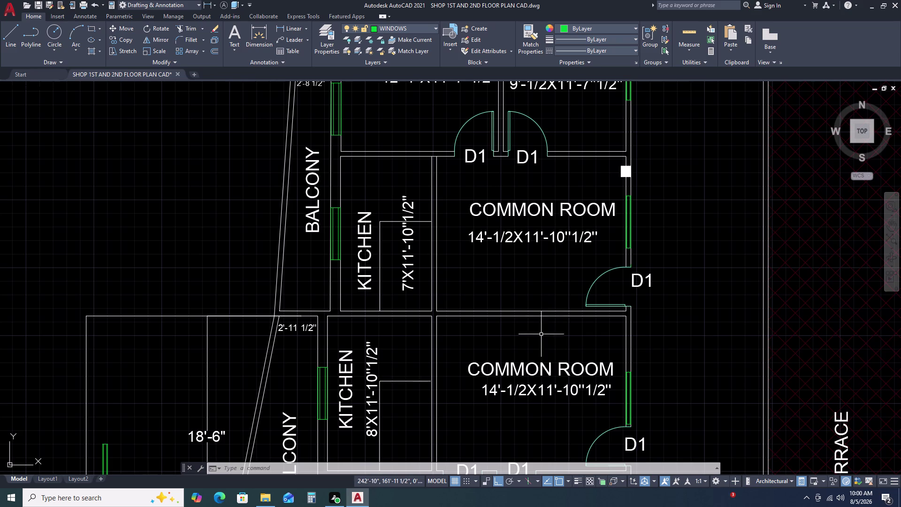
scroll(down, 3)
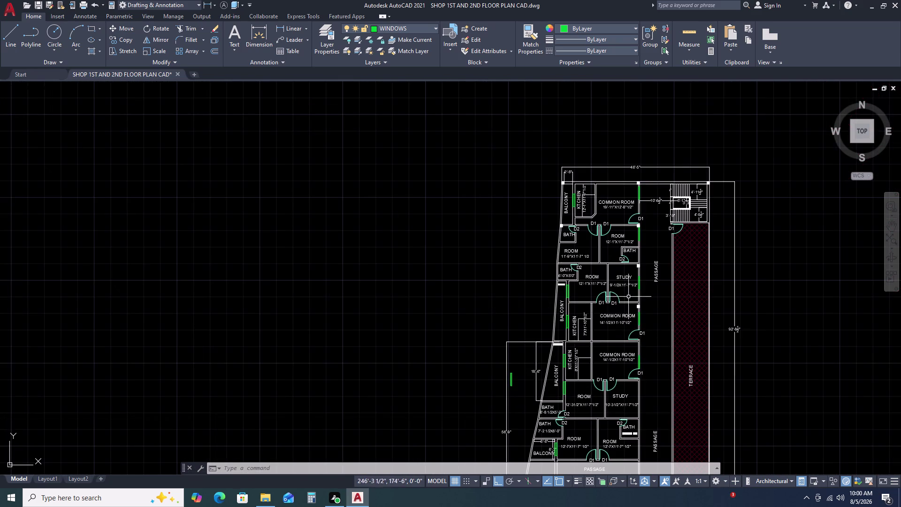
scroll(up, 3)
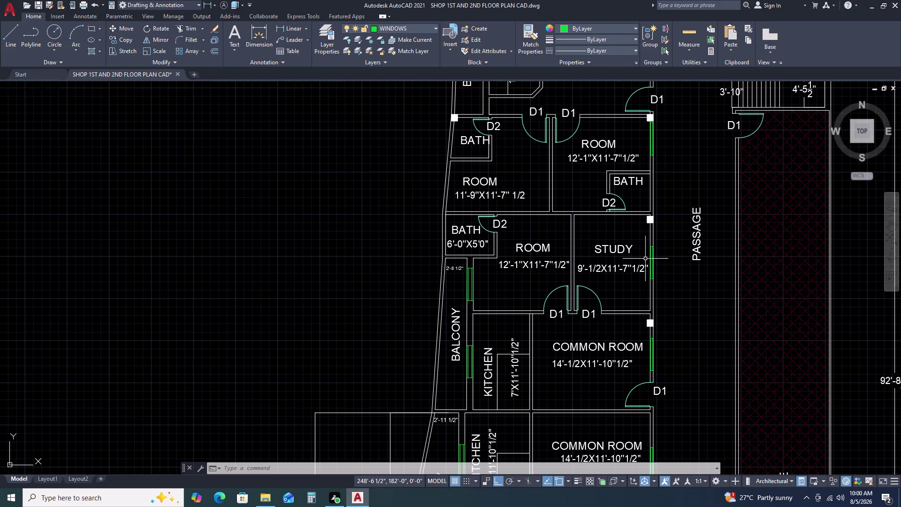
Copy the square column marker to the outer wall corner beside the lower common room.
middle_drag(648, 365, 636, 315)
scroll(down, 3)
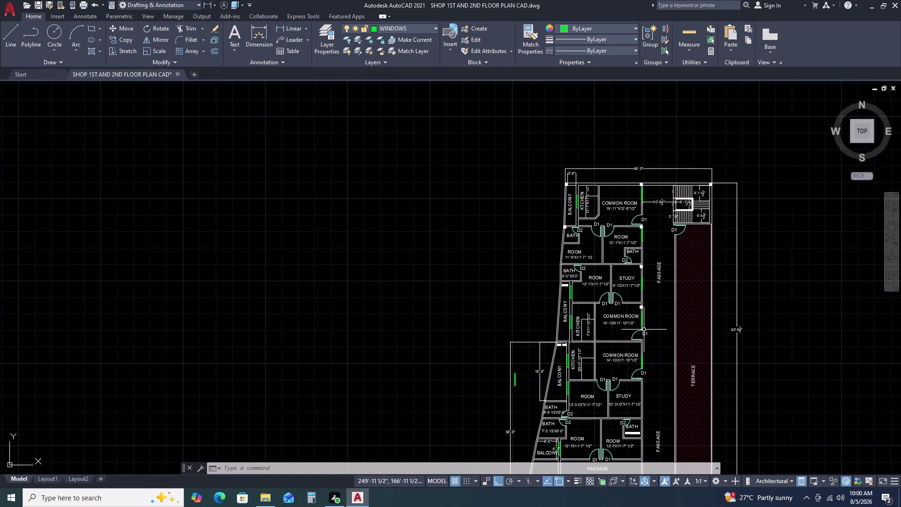
scroll(up, 3)
scroll(up, 3)
double_click(628, 273)
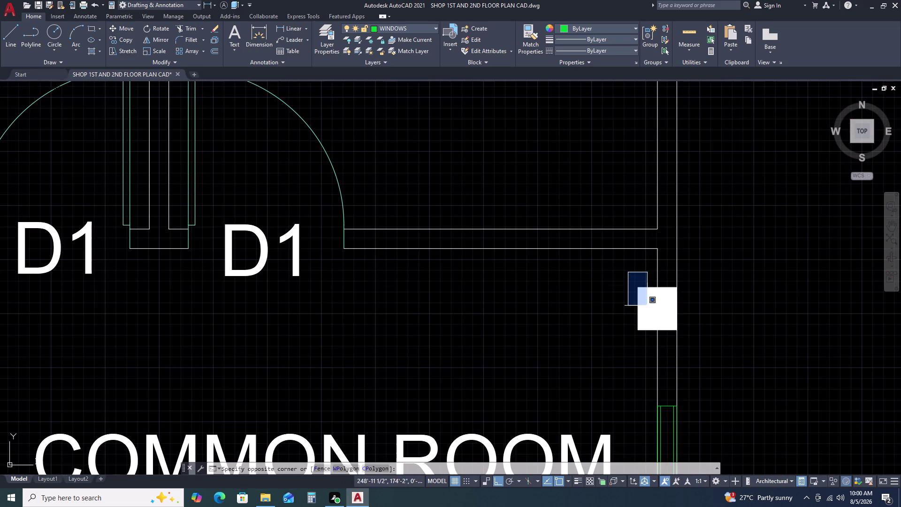
click(692, 356)
text(co)
key(space)
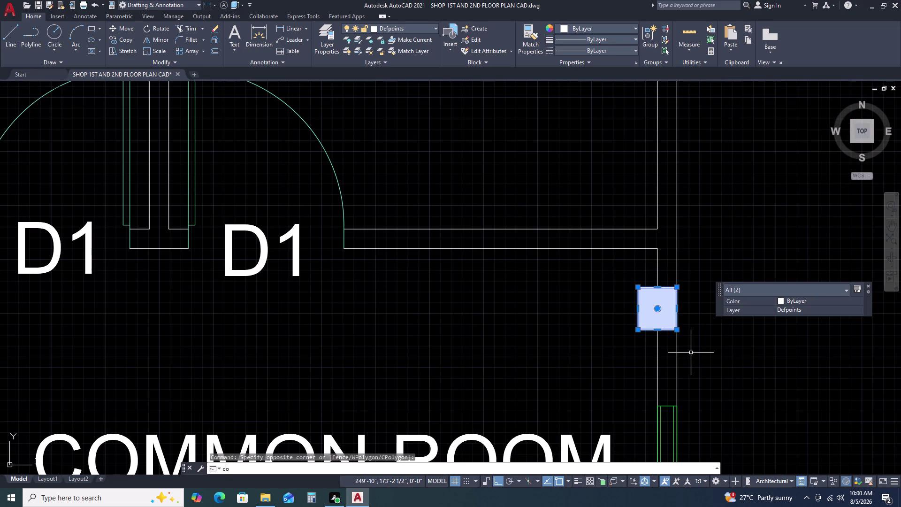
click(677, 329)
scroll(down, 3)
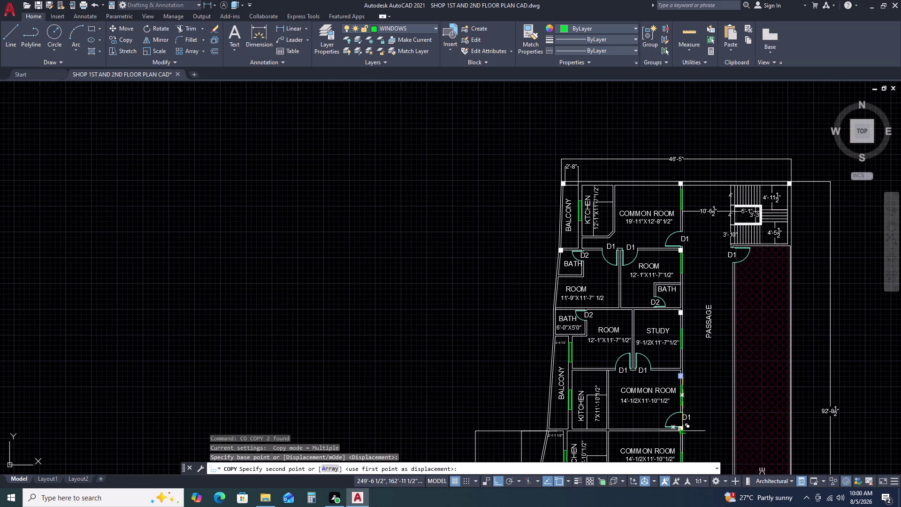
scroll(up, 3)
middle_drag(684, 432, 674, 342)
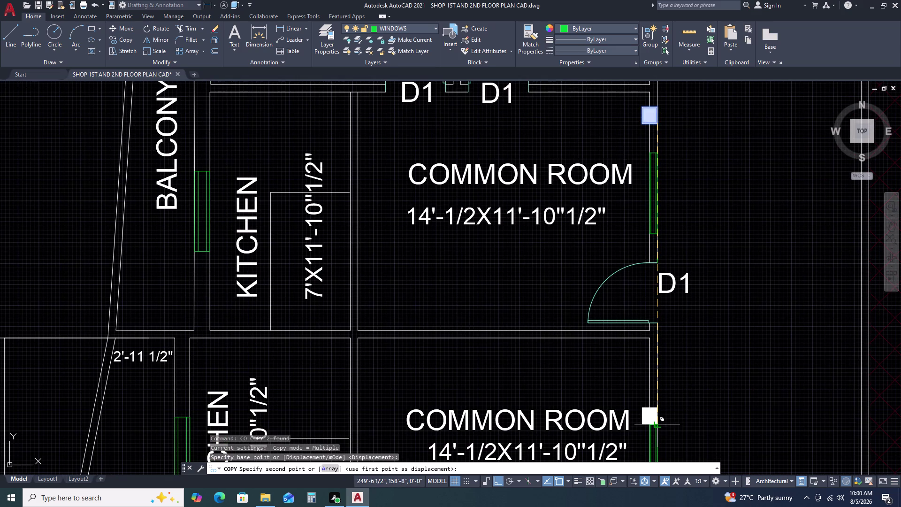
click(657, 428)
key(Escape)
Pan and zoom the view over to the study's outer wall.
scroll(down, 3)
middle_drag(699, 433, 663, 348)
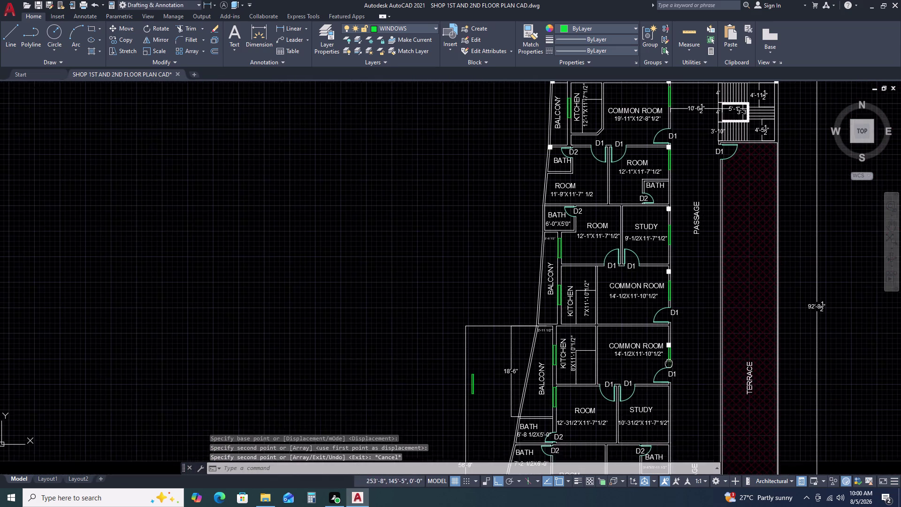
scroll(up, 3)
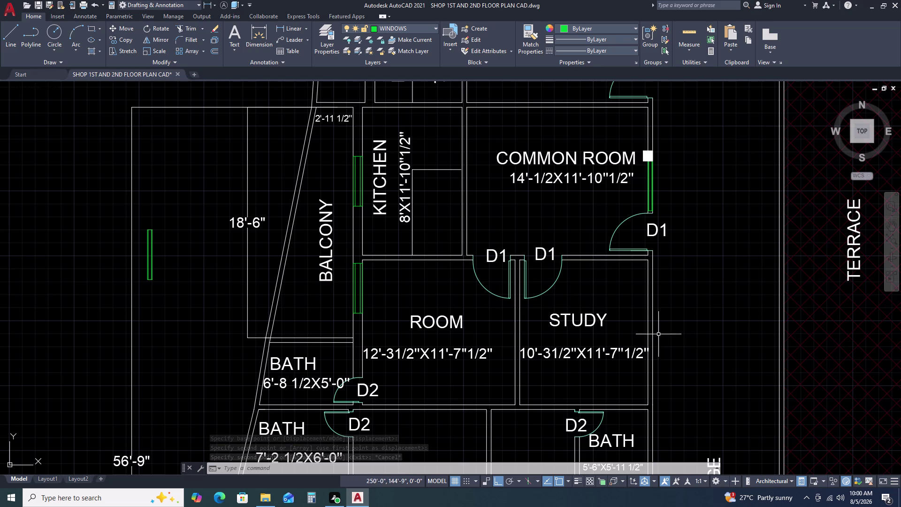
scroll(down, 3)
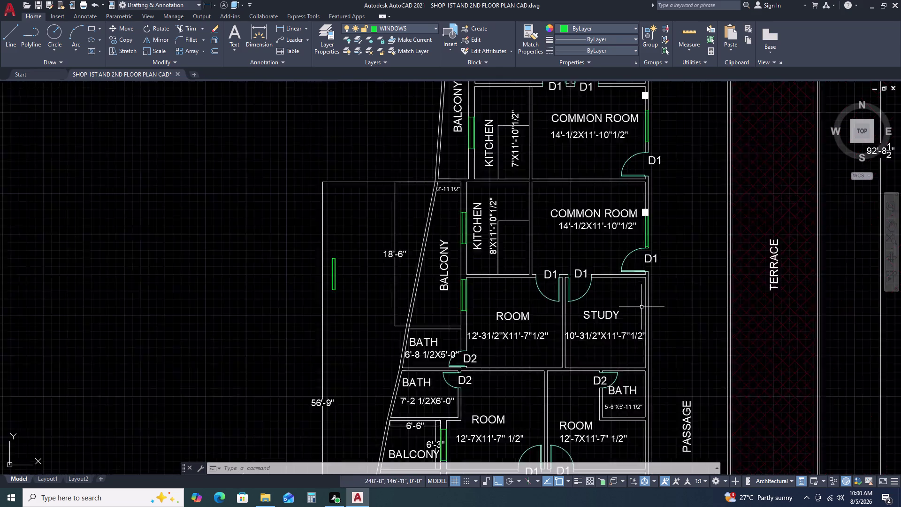
scroll(down, 3)
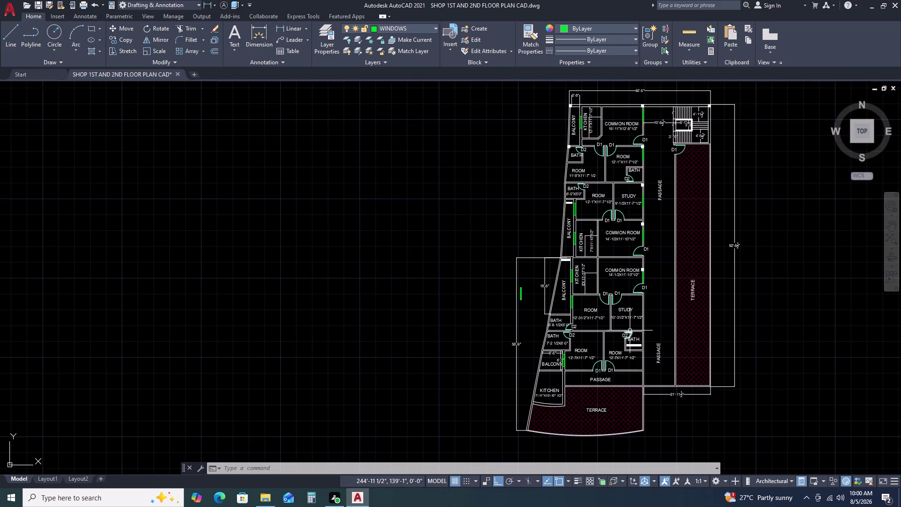
scroll(up, 3)
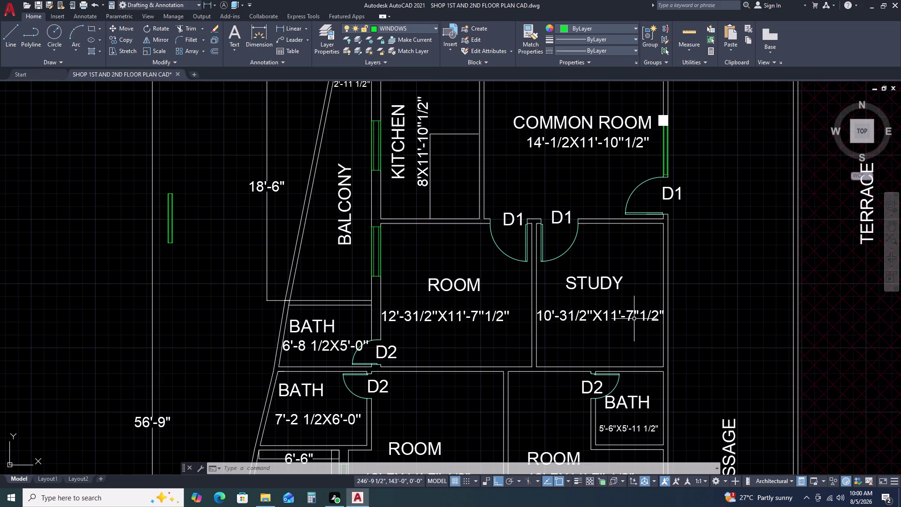
middle_drag(651, 353, 664, 311)
Draw a line of length 9 extending outward from the study's outer wall.
key(l)
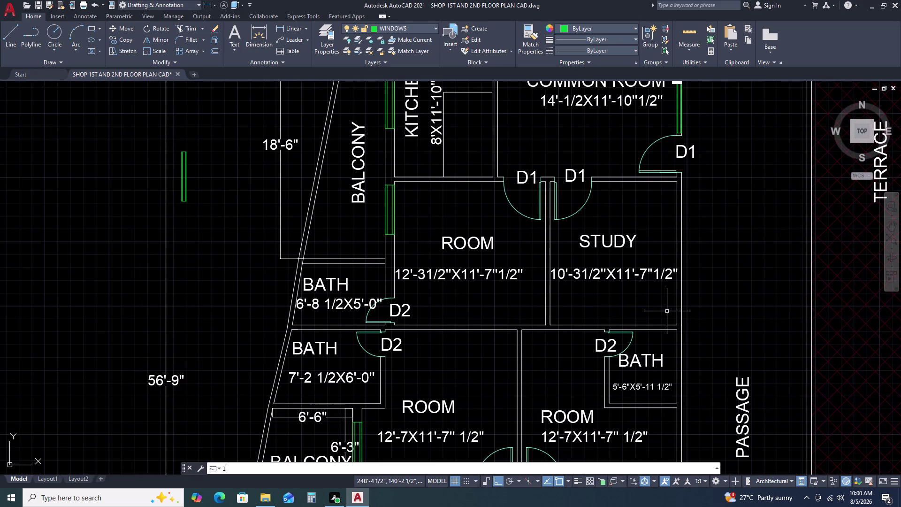
key(space)
click(678, 326)
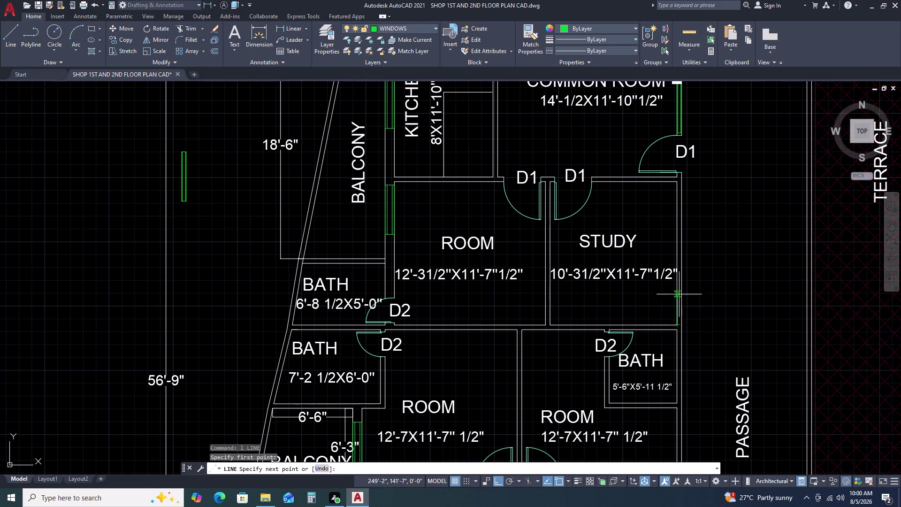
key(9)
key(Return)
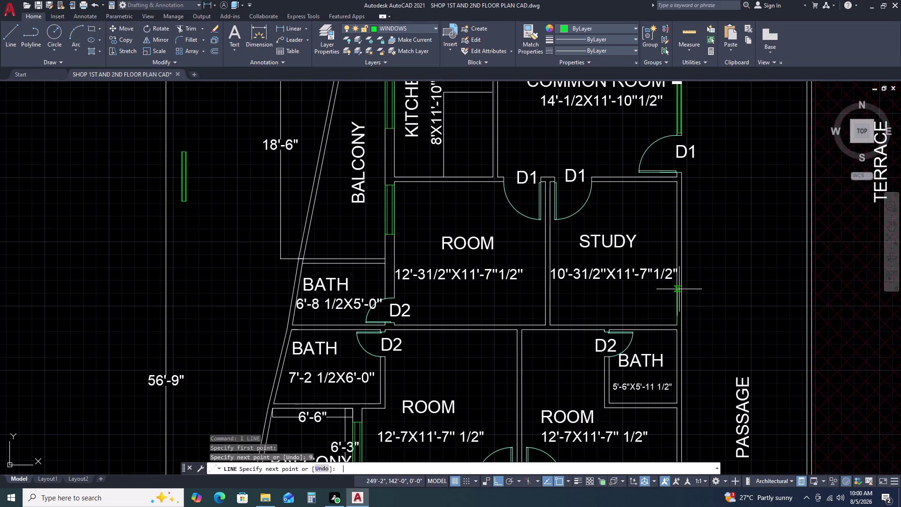
click(735, 315)
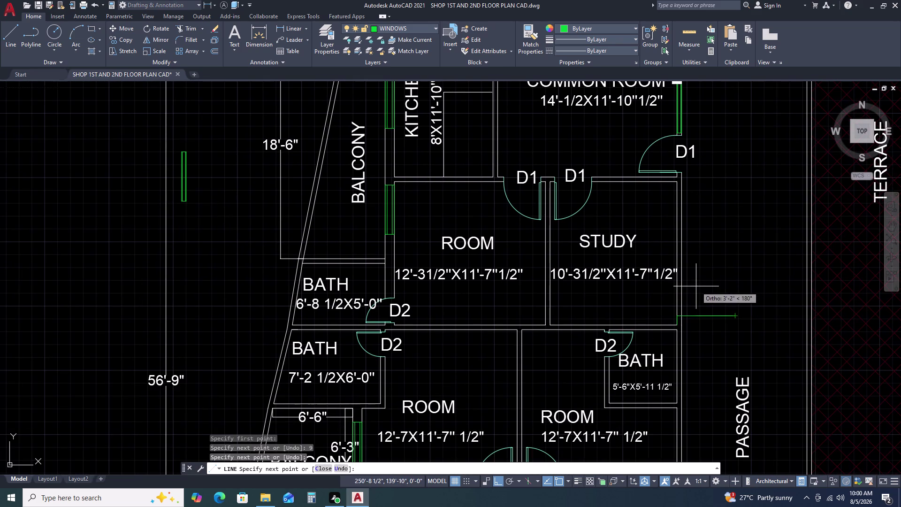
key(Escape)
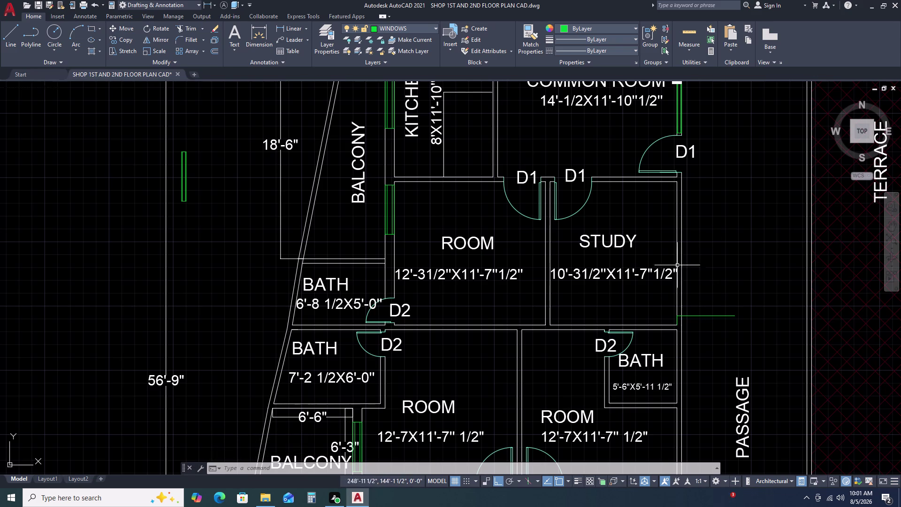
scroll(down, 3)
scroll(up, 3)
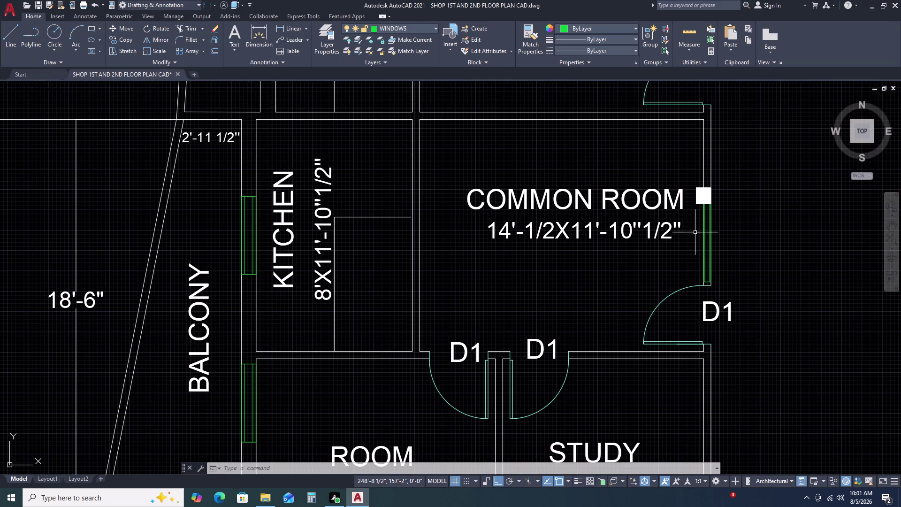
scroll(up, 3)
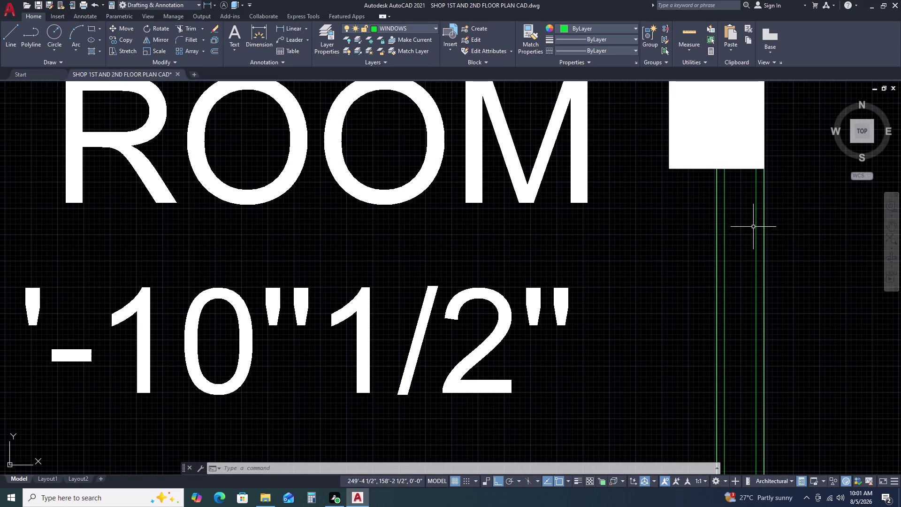
scroll(down, 3)
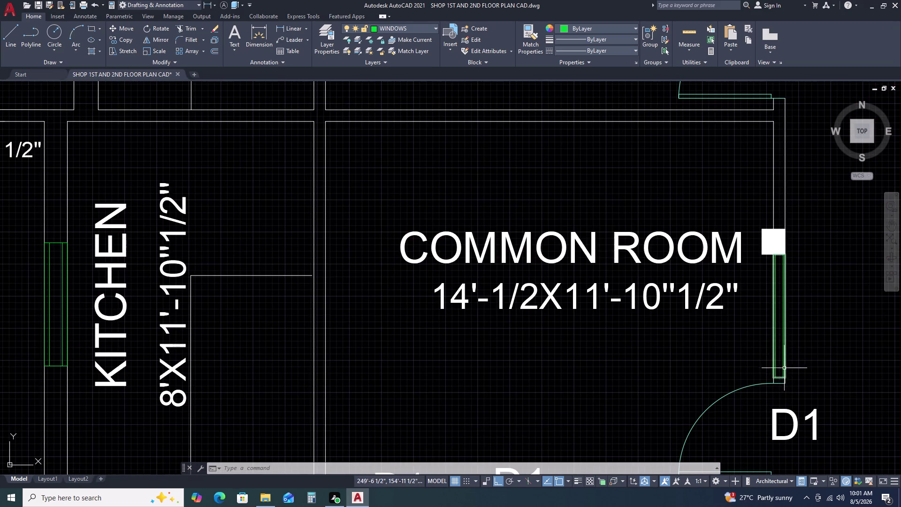
Select the common room window lines and make a first copy attempt.
click(758, 248)
click(800, 384)
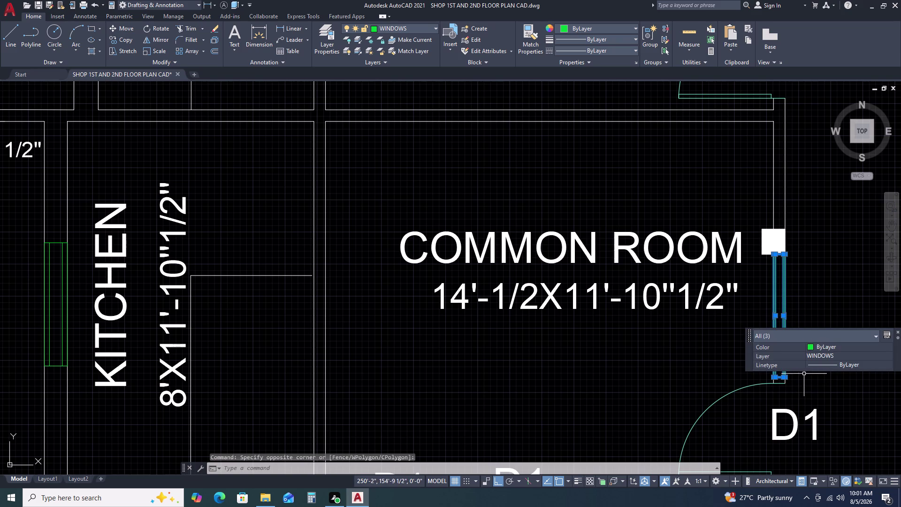
key(c)
key(o)
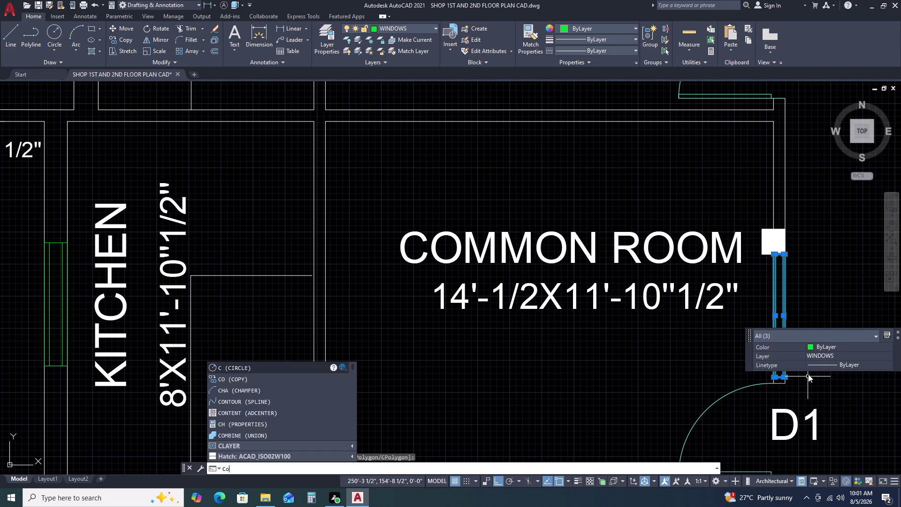
key(space)
key(space)
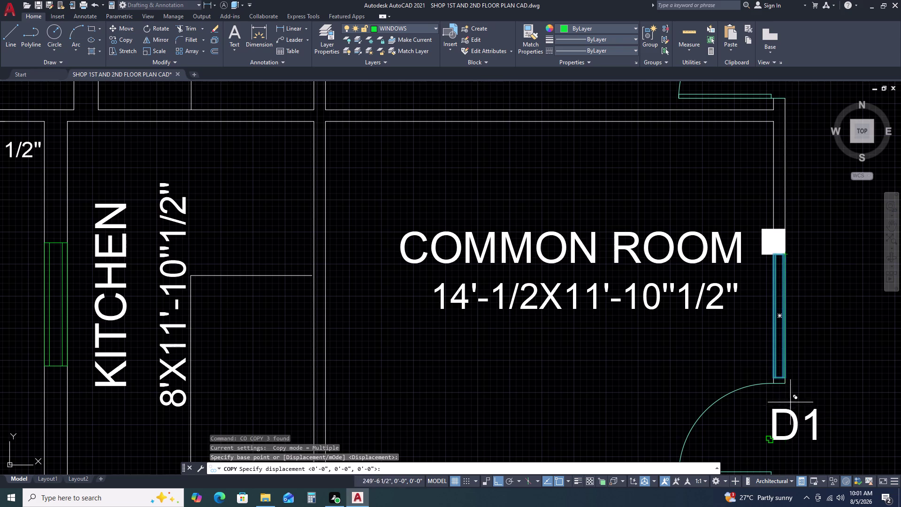
scroll(up, 3)
click(784, 358)
scroll(down, 3)
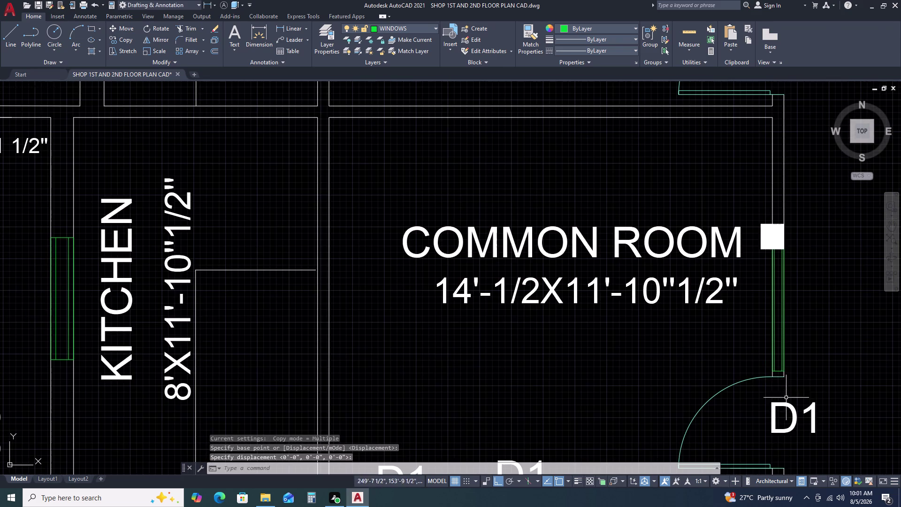
scroll(up, 3)
scroll(down, 3)
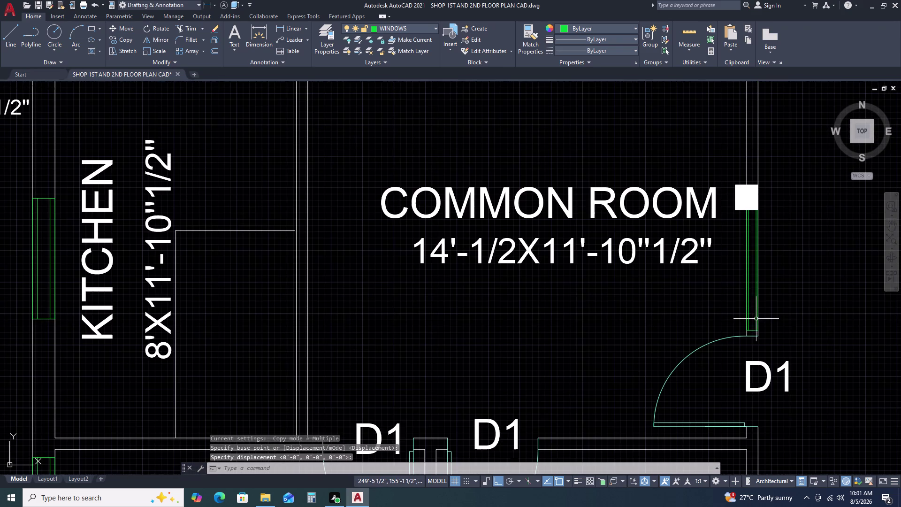
Copy the three common room window lines from their lower end to the study's wall corner.
click(725, 202)
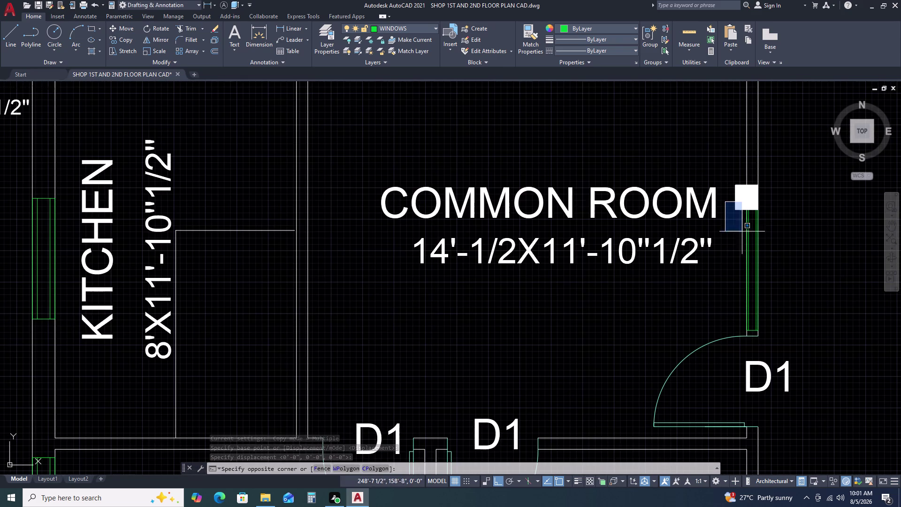
click(759, 335)
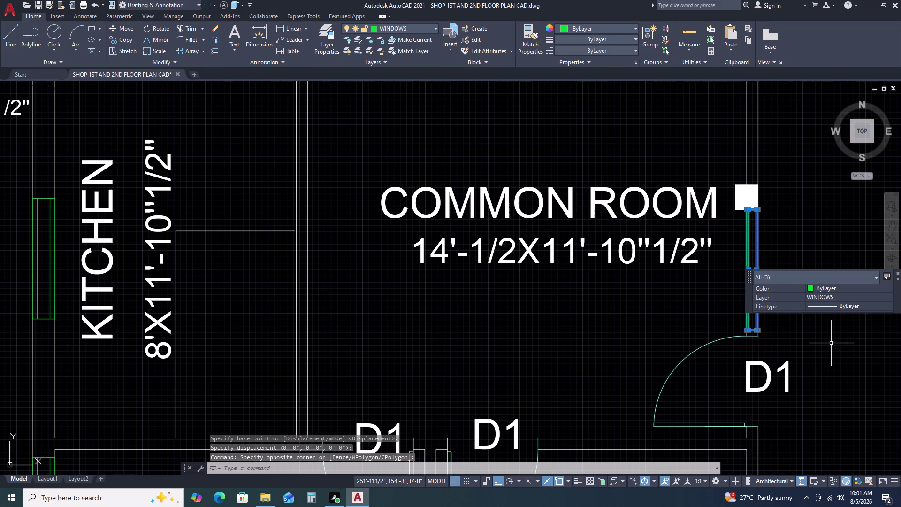
key(c)
text(o)
key(space)
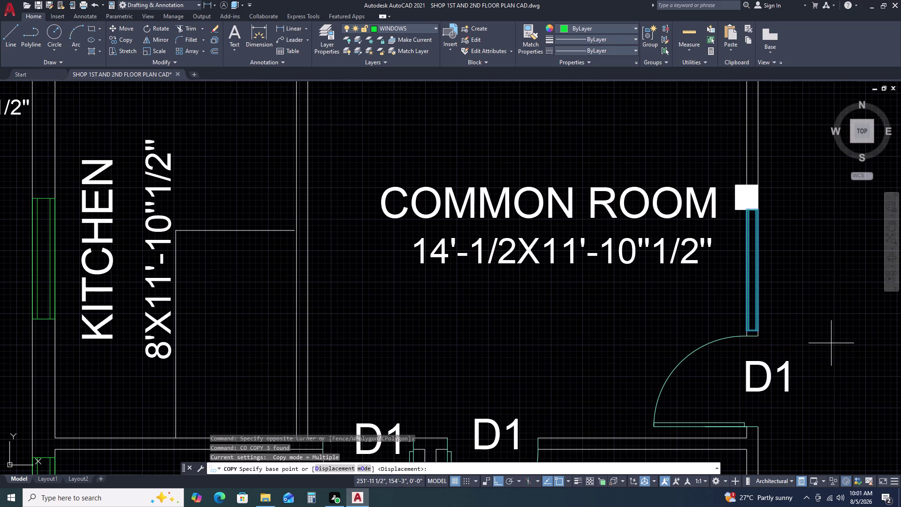
click(757, 332)
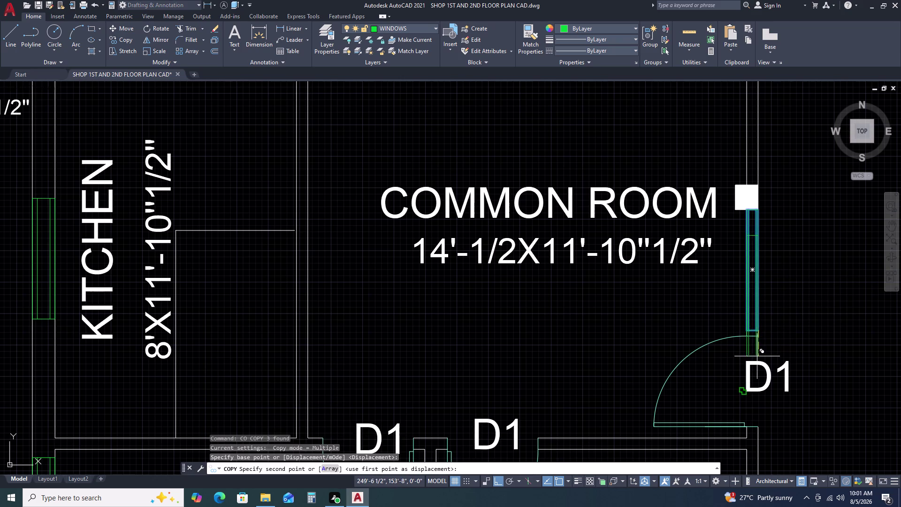
scroll(down, 3)
scroll(down, 3)
middle_drag(769, 452, 757, 409)
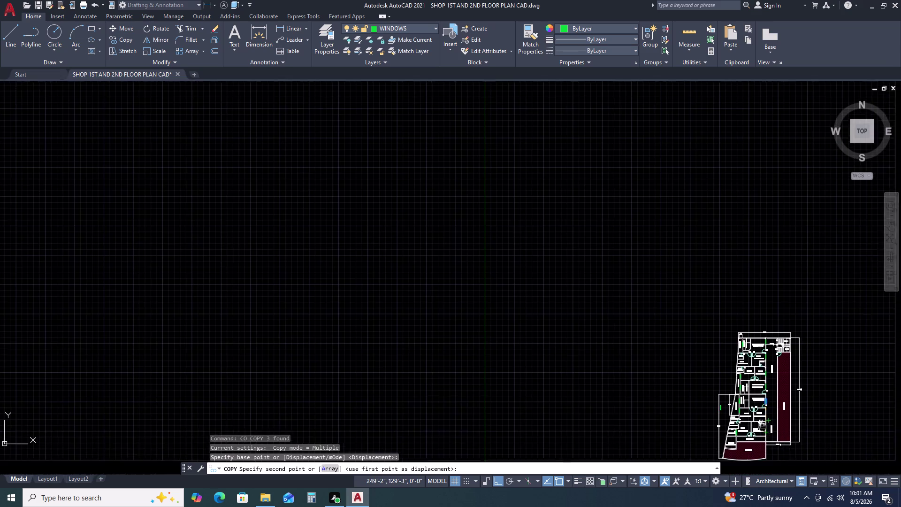
middle_drag(758, 409, 746, 370)
scroll(up, 3)
scroll(up, 3)
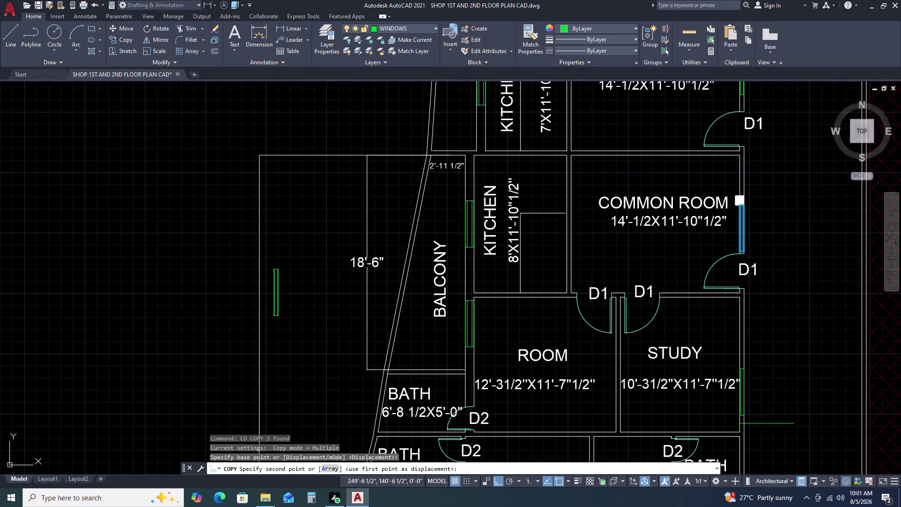
scroll(up, 3)
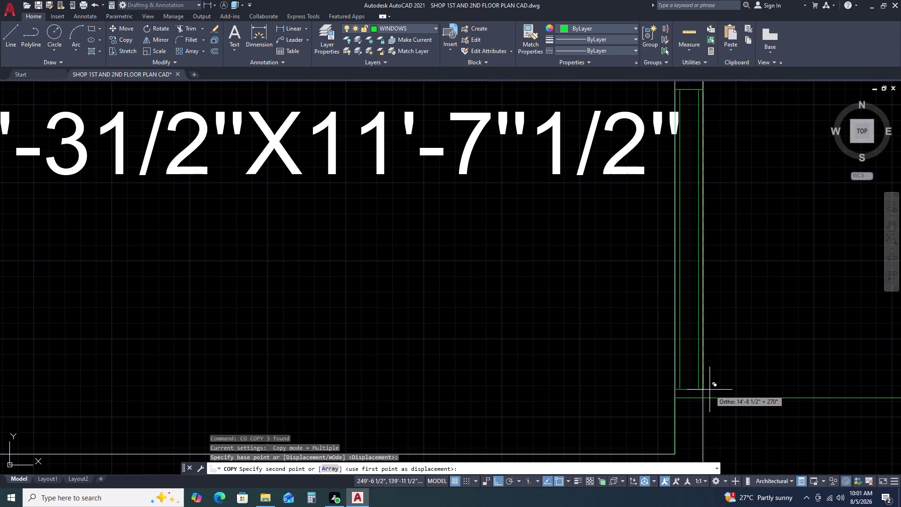
click(704, 396)
scroll(down, 3)
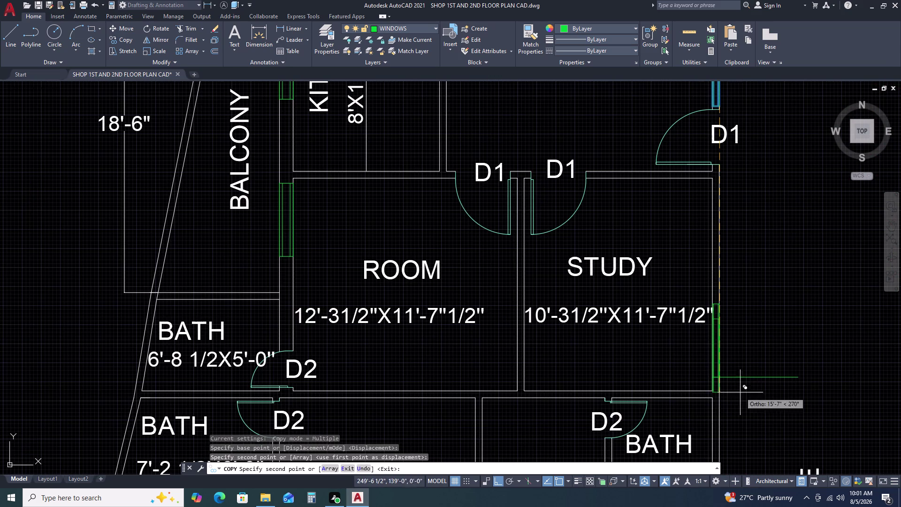
key(Escape)
Delete the misplaced copied pieces beside the new study window.
click(750, 363)
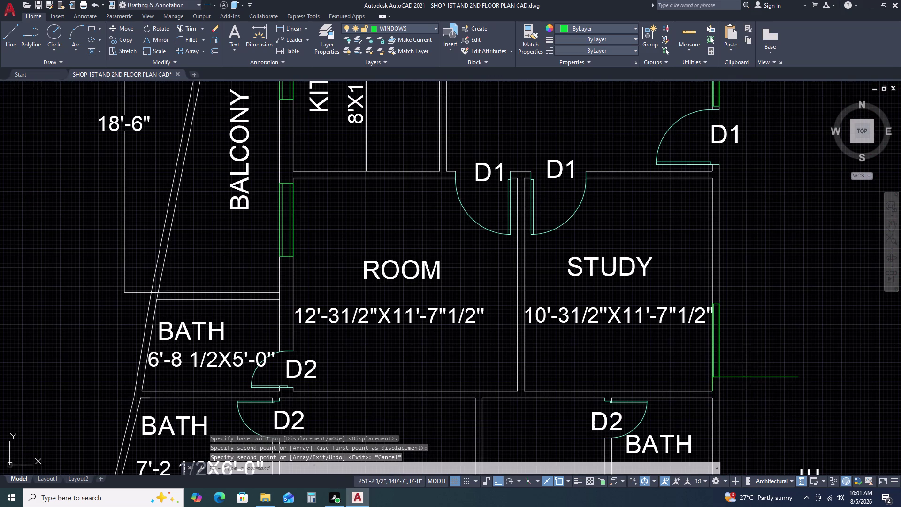
click(747, 395)
key(Delete)
scroll(up, 3)
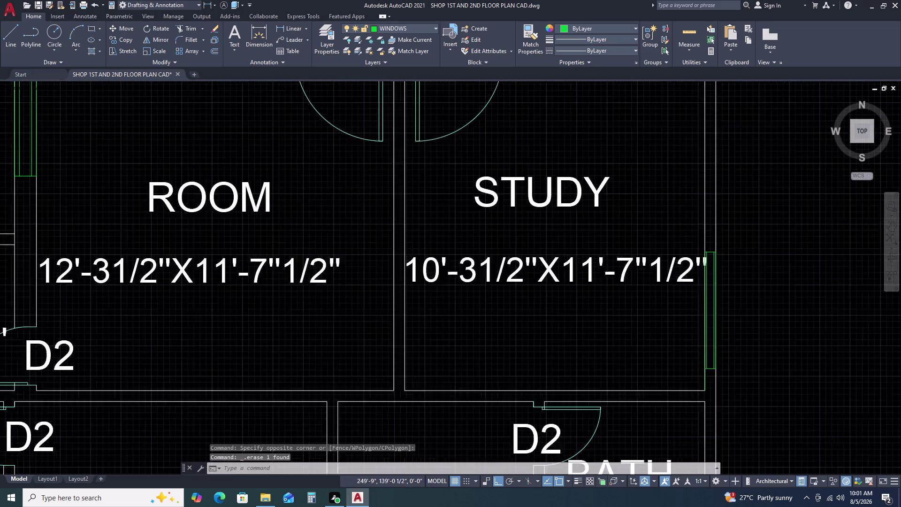
click(692, 371)
key(Delete)
scroll(down, 3)
scroll(down, 3)
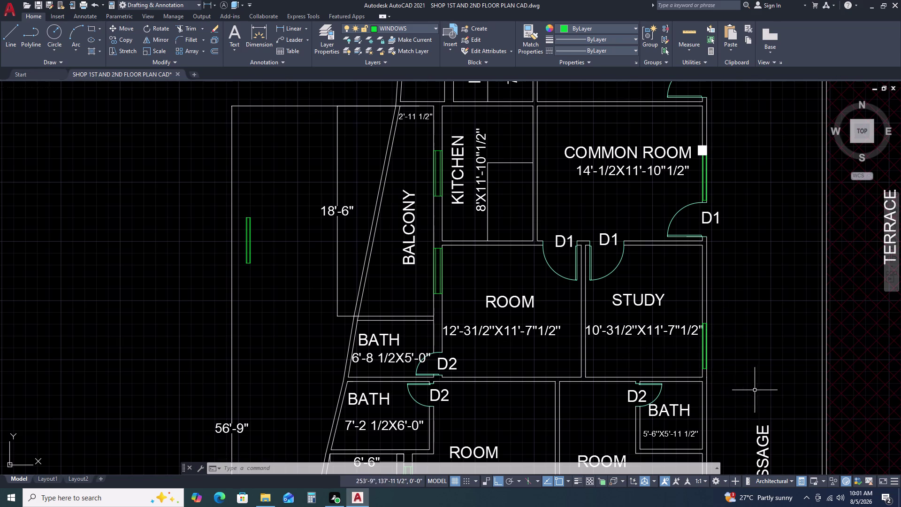
scroll(down, 3)
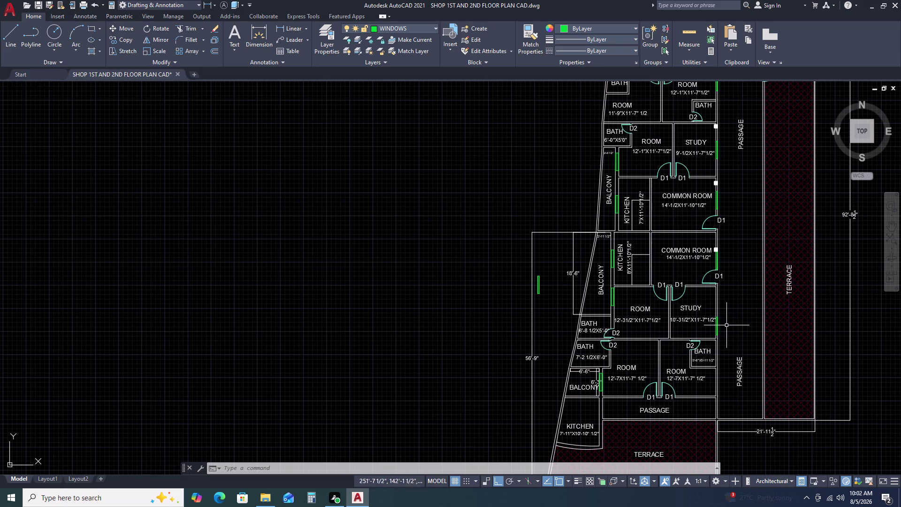
Draw a 9-inch guide line upward from the study wall corner.
text(l)
key(space)
scroll(up, 3)
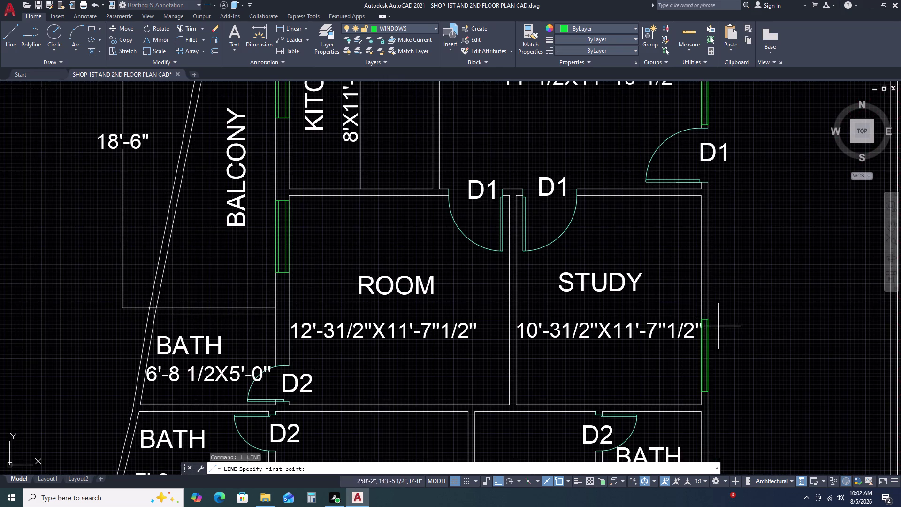
scroll(up, 3)
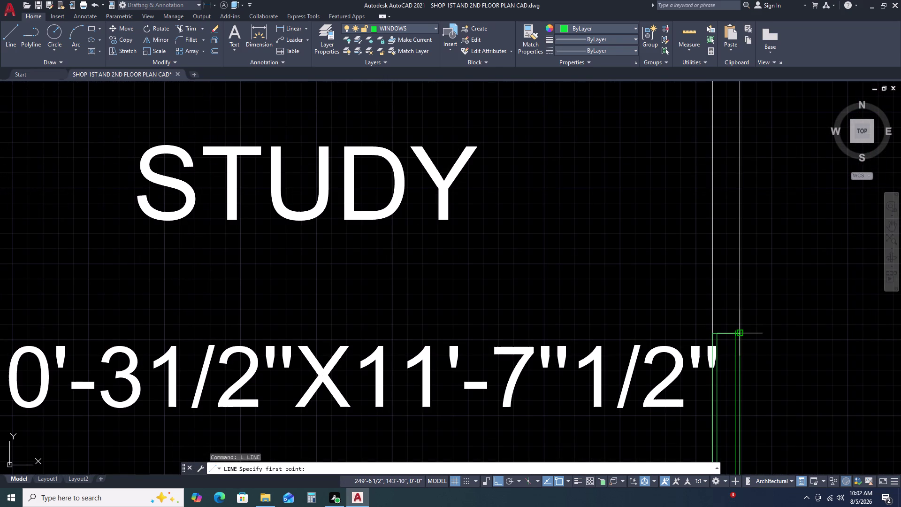
click(740, 331)
text(9)
key(space)
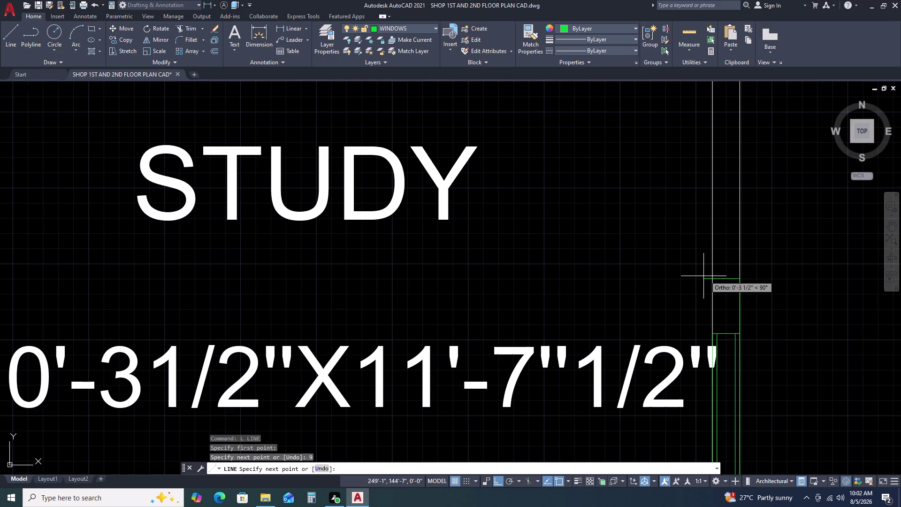
click(704, 276)
key(Escape)
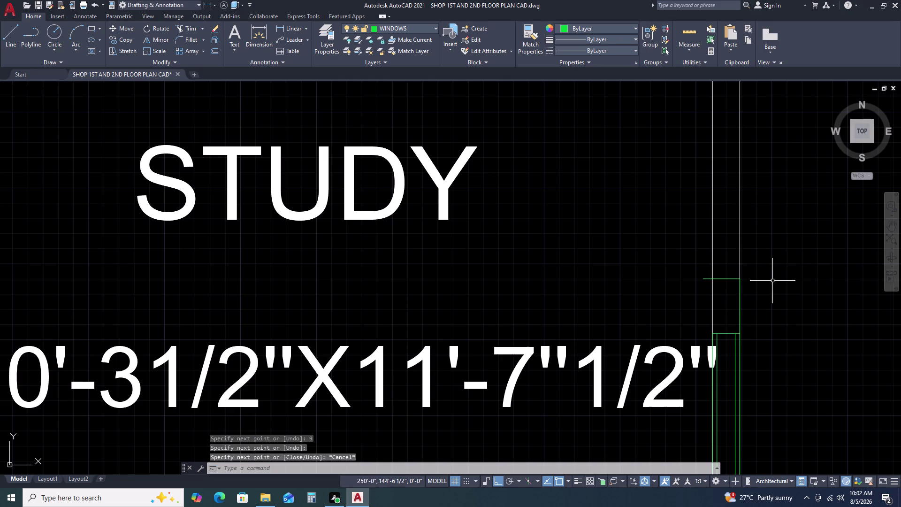
scroll(down, 3)
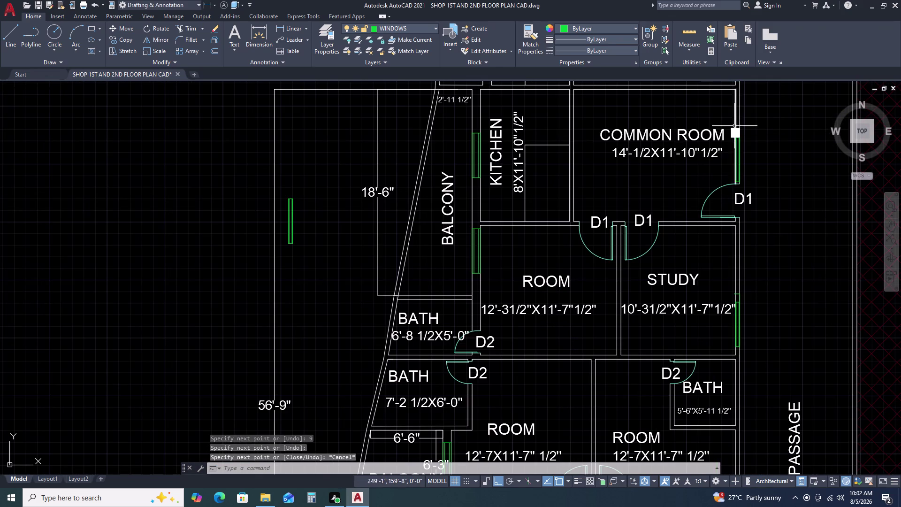
scroll(up, 3)
Copy the common room column marker from its bottom corner to the guide line's end.
click(711, 136)
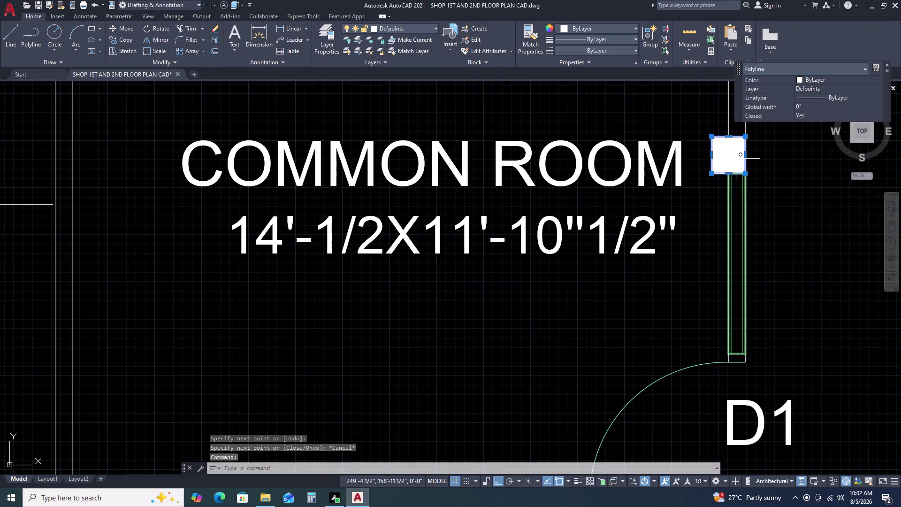
click(736, 158)
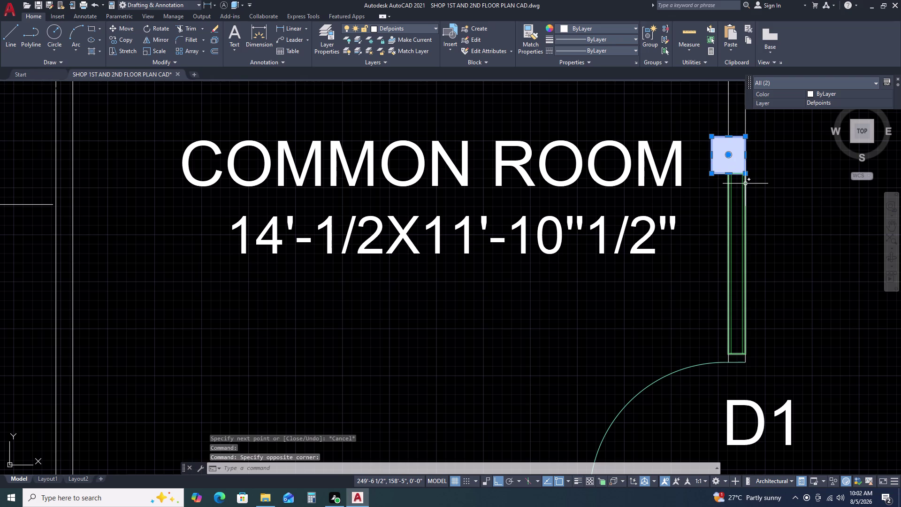
text(co)
key(space)
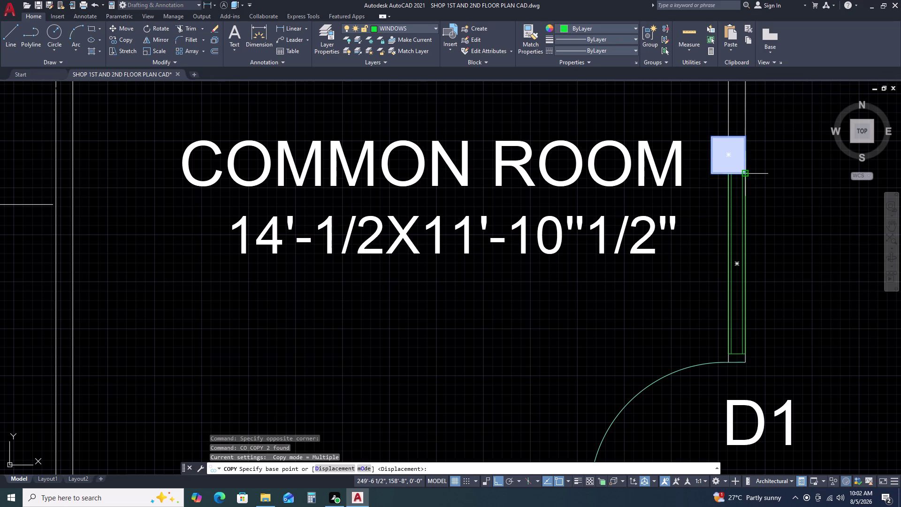
click(747, 175)
scroll(down, 3)
scroll(up, 3)
scroll(down, 3)
scroll(down, 3)
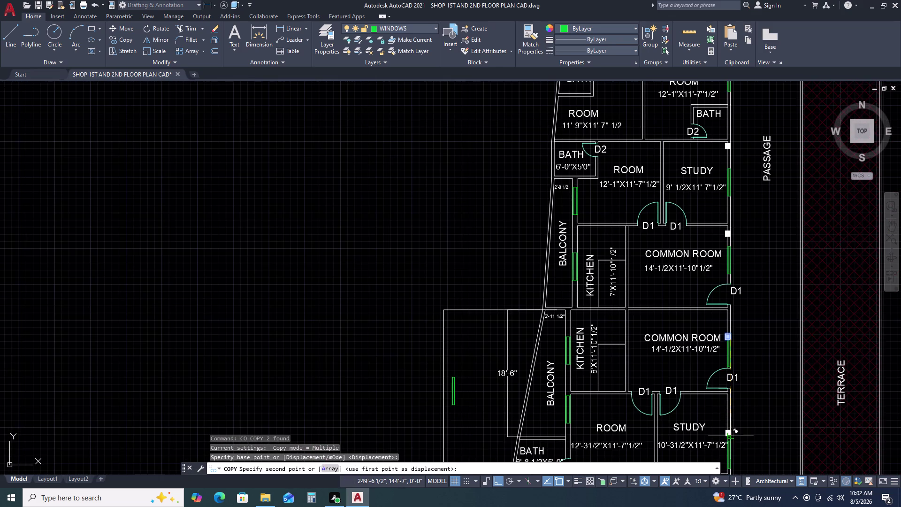
scroll(up, 3)
scroll(up, 3)
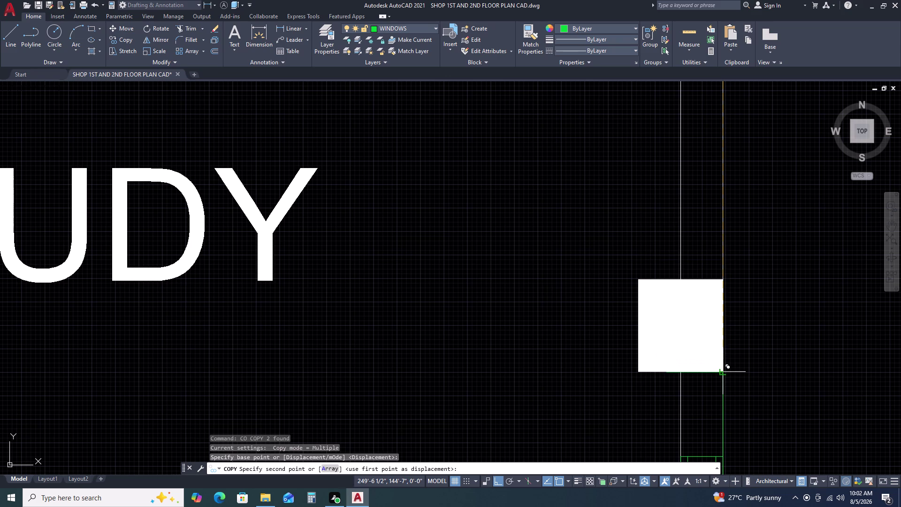
click(722, 373)
key(Escape)
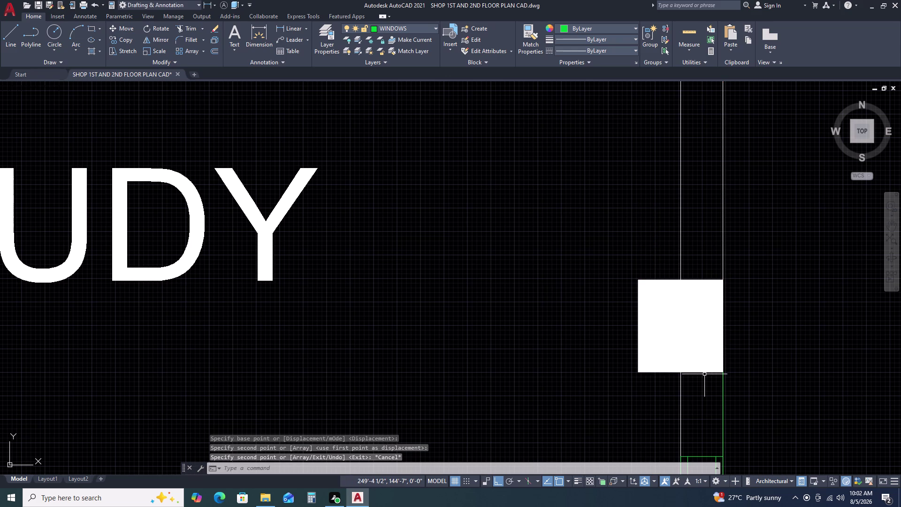
click(705, 374)
click(705, 371)
Try several selections of the new column marker and the 9-inch guide line.
key(Escape)
click(703, 373)
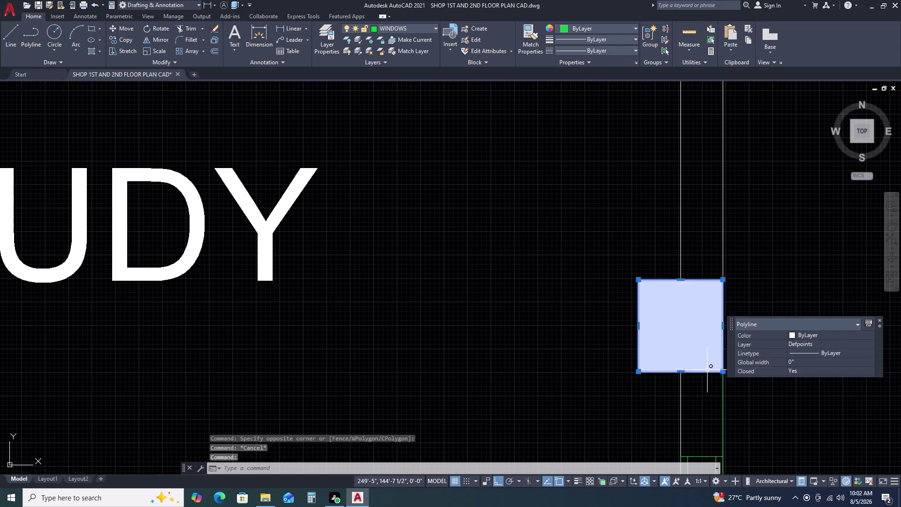
key(Escape)
click(630, 268)
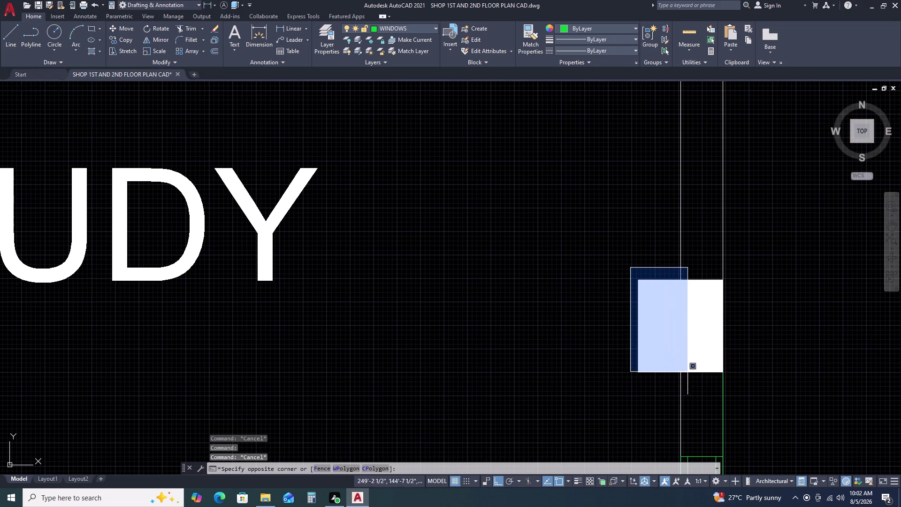
click(716, 404)
click(619, 260)
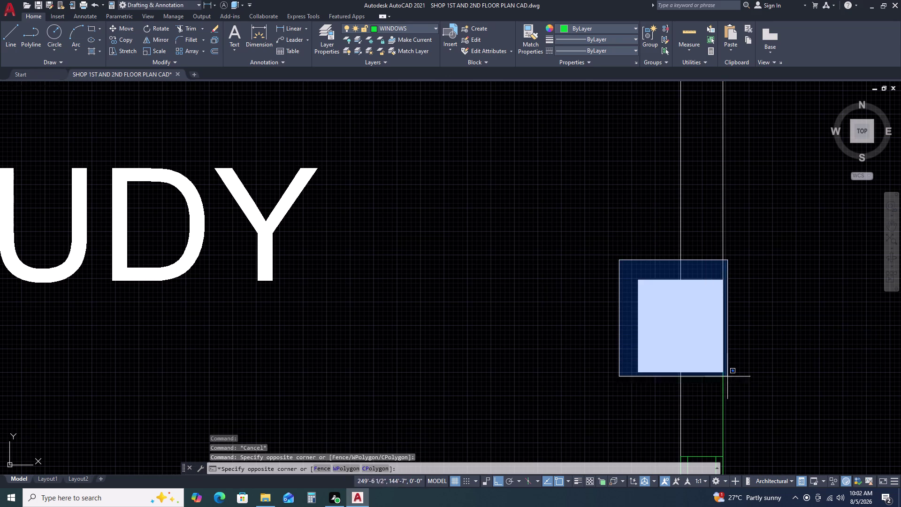
click(736, 388)
scroll(up, 3)
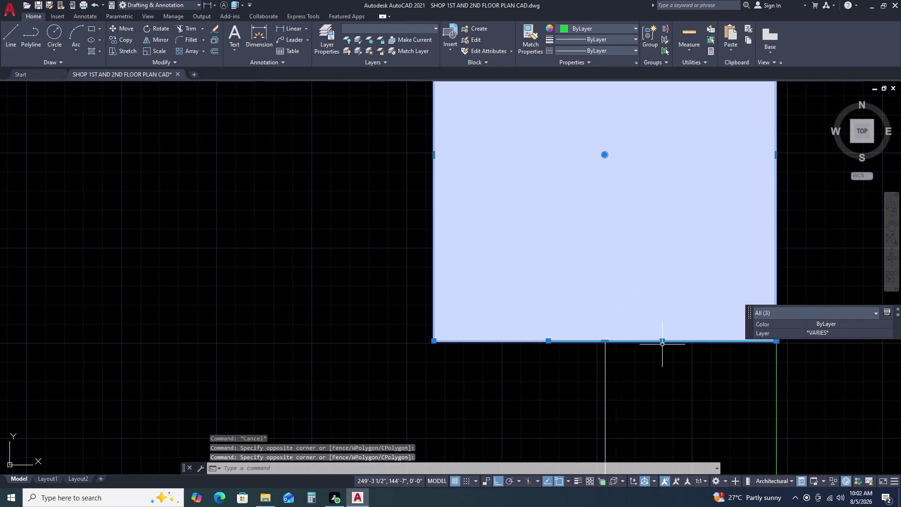
key(Escape)
click(658, 341)
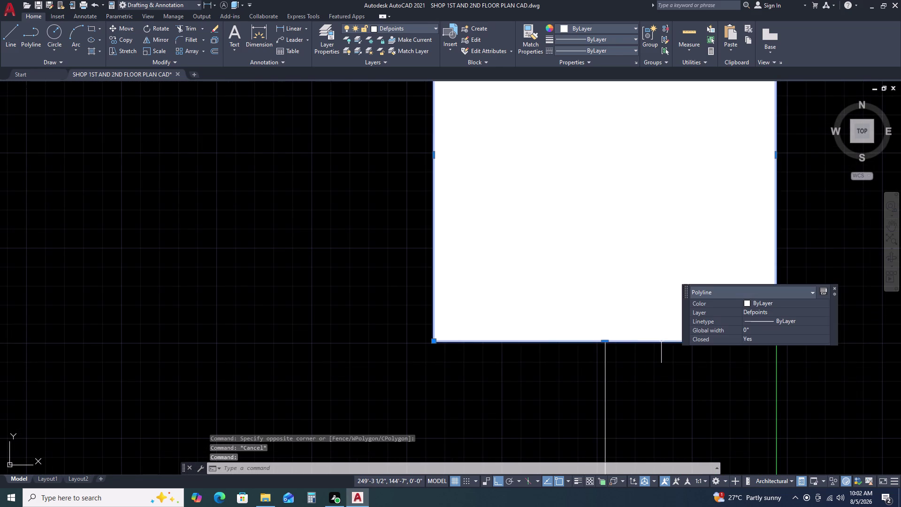
key(Escape)
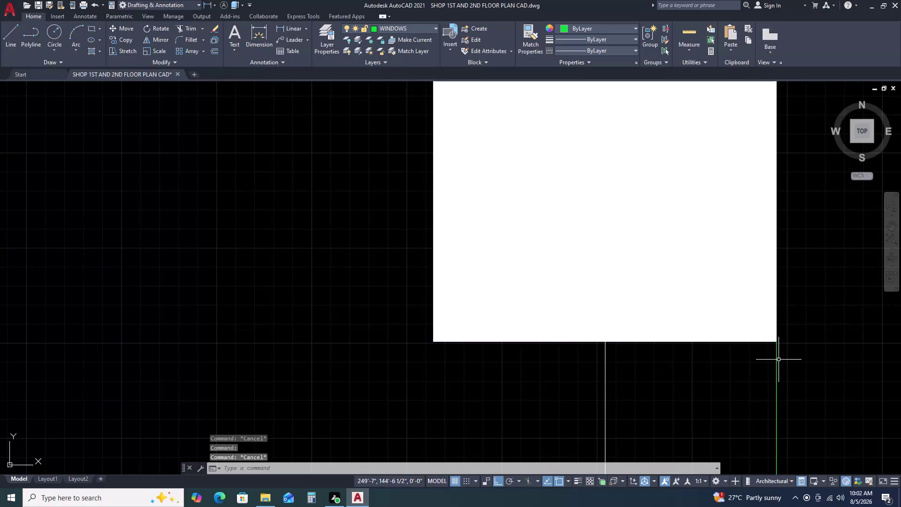
click(777, 361)
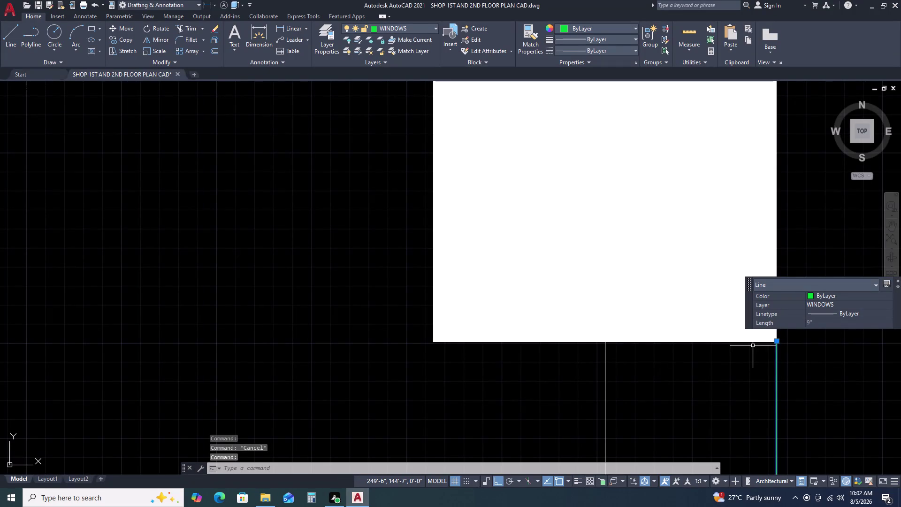
click(753, 342)
scroll(down, 3)
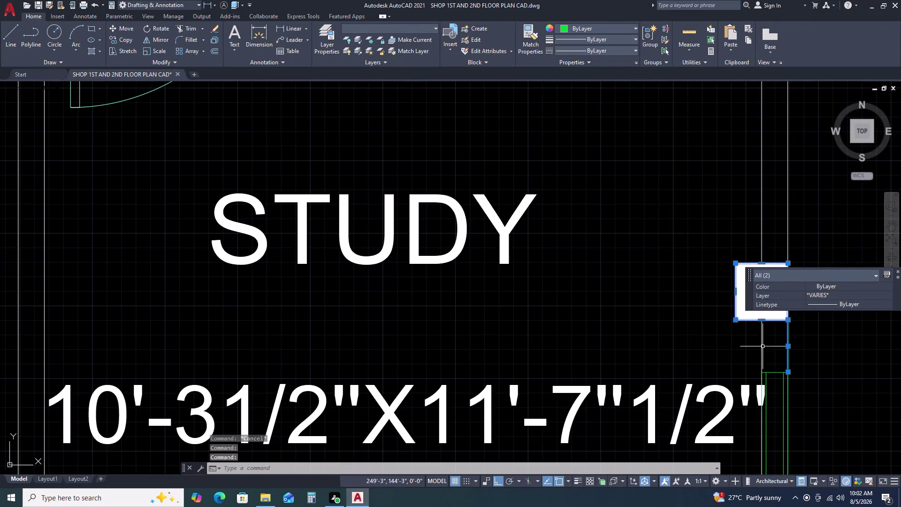
key(Escape)
Window-select the marker with the guide line, then attempt and cancel a grip stretch.
click(733, 243)
click(791, 335)
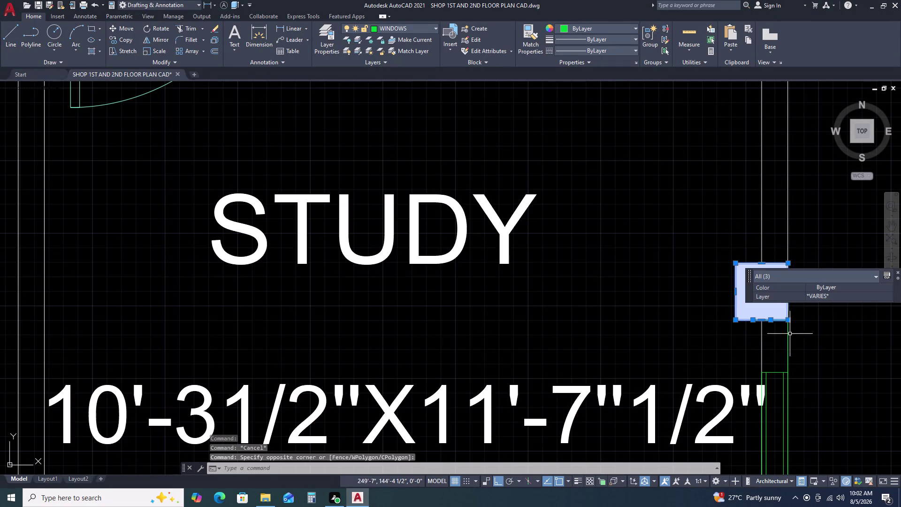
scroll(up, 3)
scroll(up, 3)
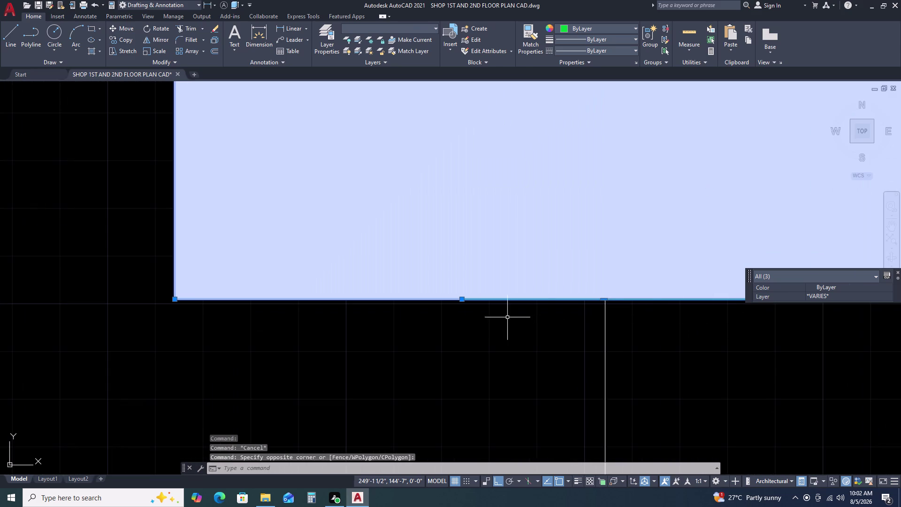
click(461, 298)
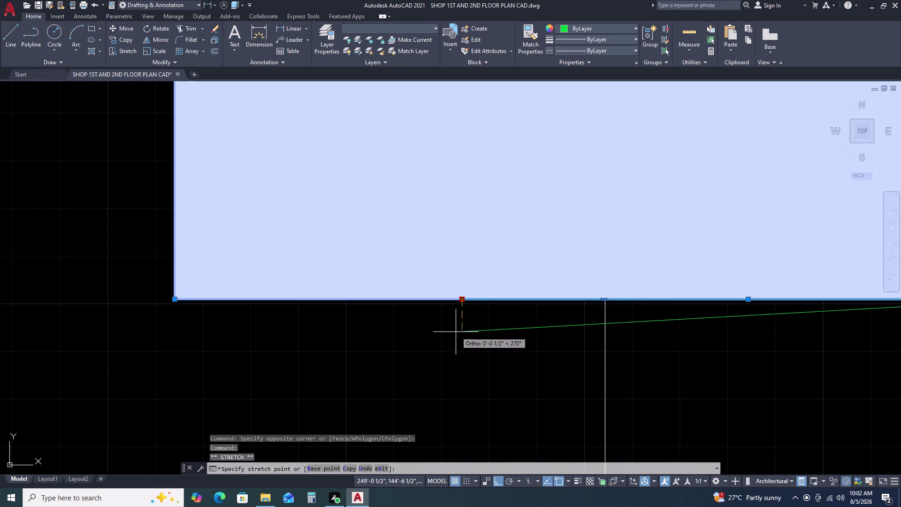
click(468, 378)
key(Escape)
scroll(down, 3)
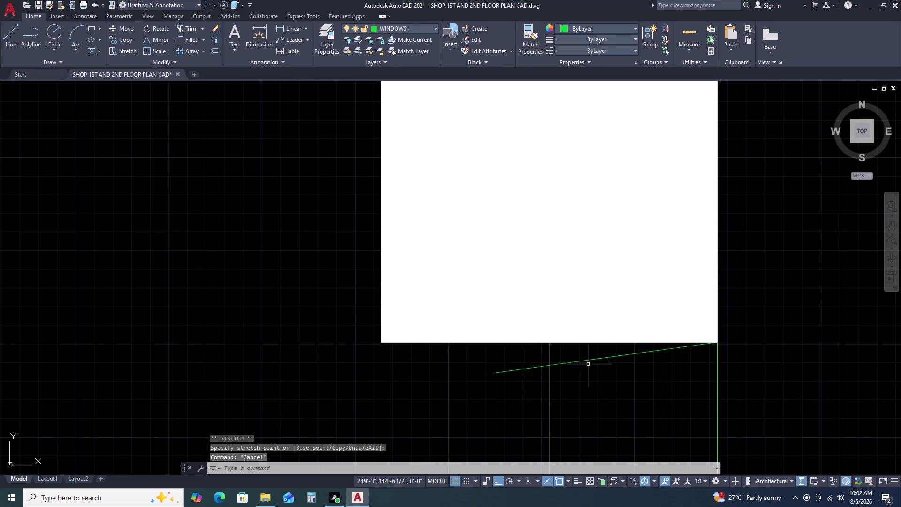
key(Escape)
Erase the slanted guide line below the study's new column marker.
click(593, 358)
click(585, 371)
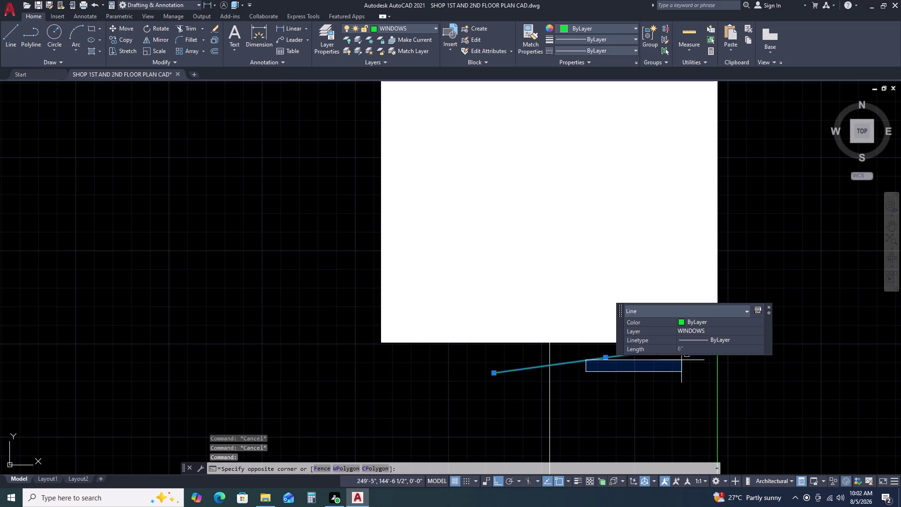
key(Delete)
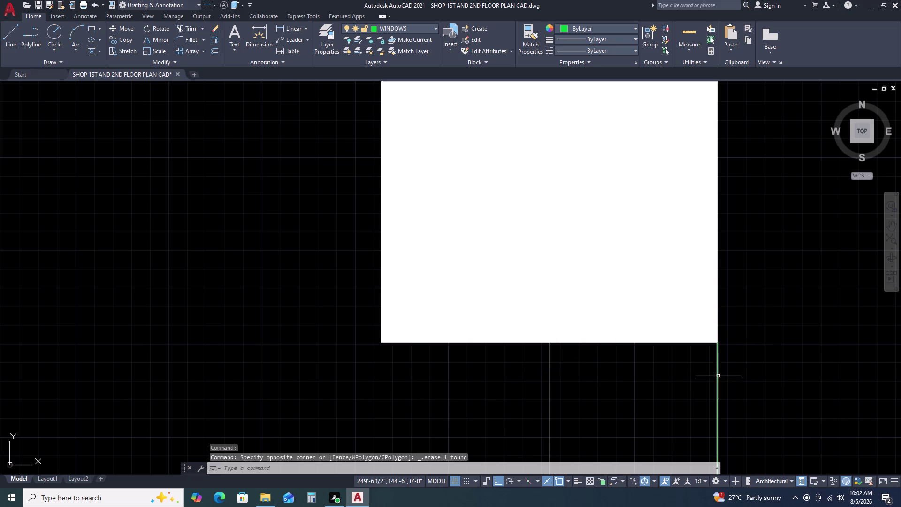
click(718, 375)
key(Delete)
scroll(down, 3)
Zoom out to the full drawing extents to find the stray window objects.
middle_click(746, 366)
middle_drag(745, 366, 726, 351)
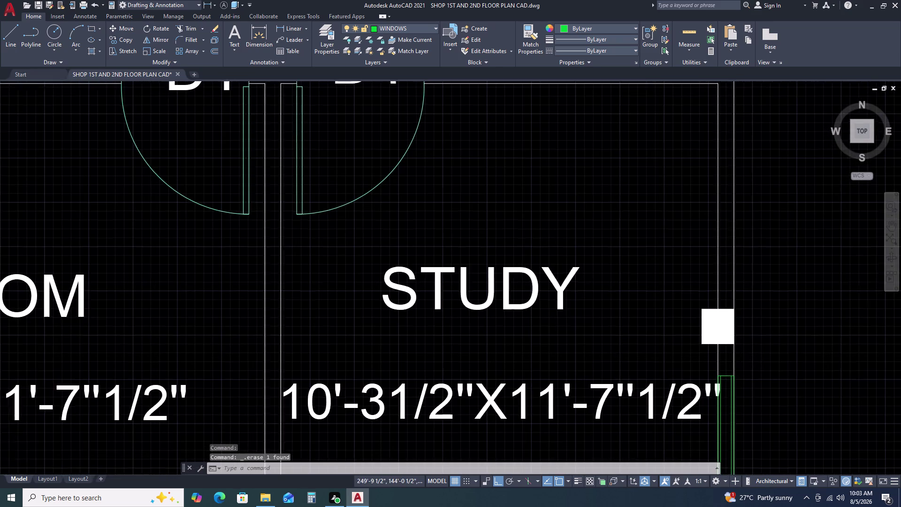
middle_drag(727, 351, 711, 333)
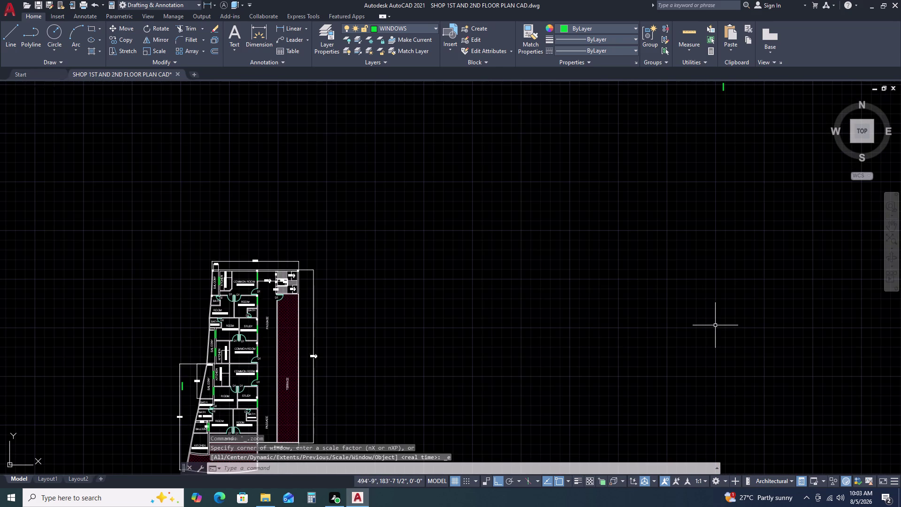
middle_drag(306, 360, 417, 276)
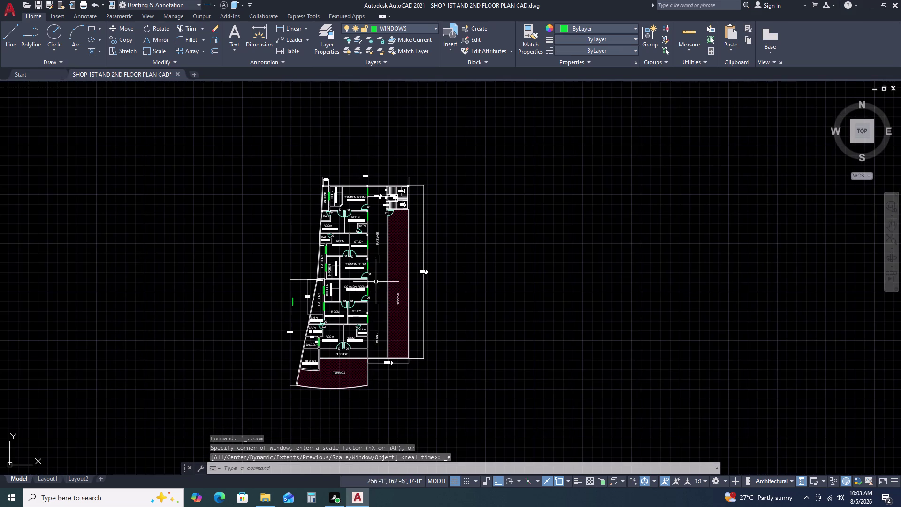
scroll(up, 3)
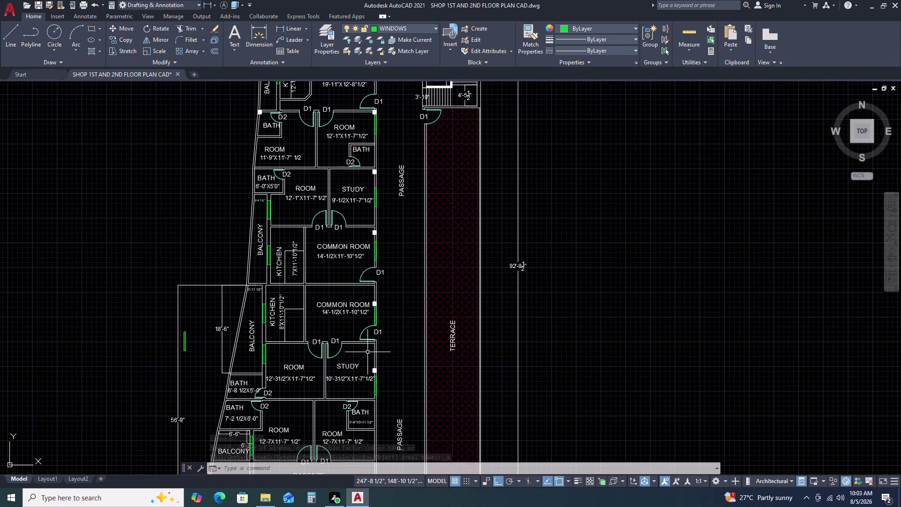
middle_drag(374, 343, 382, 328)
middle_drag(390, 318, 401, 303)
middle_drag(464, 260, 516, 243)
middle_drag(469, 291, 514, 250)
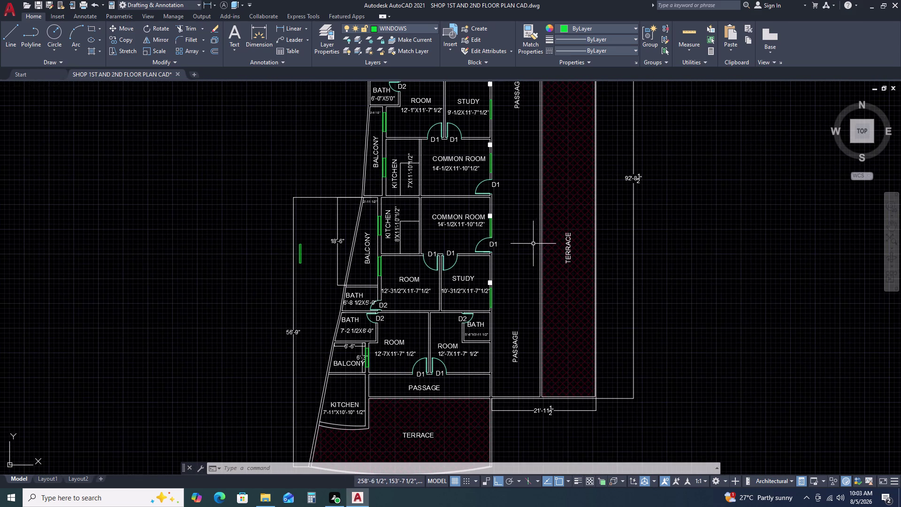
middle_click(478, 351)
middle_drag(478, 352, 507, 279)
middle_click(512, 273)
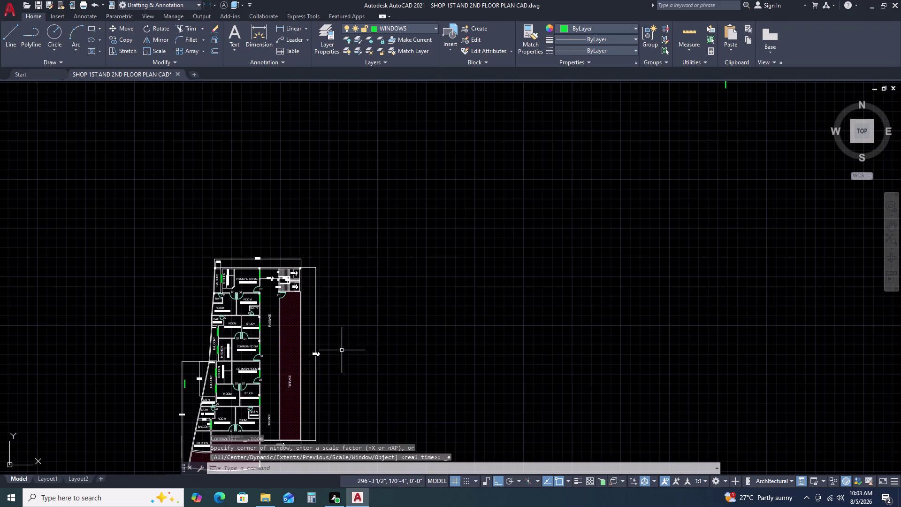
scroll(down, 3)
scroll(down, 3)
scroll(up, 3)
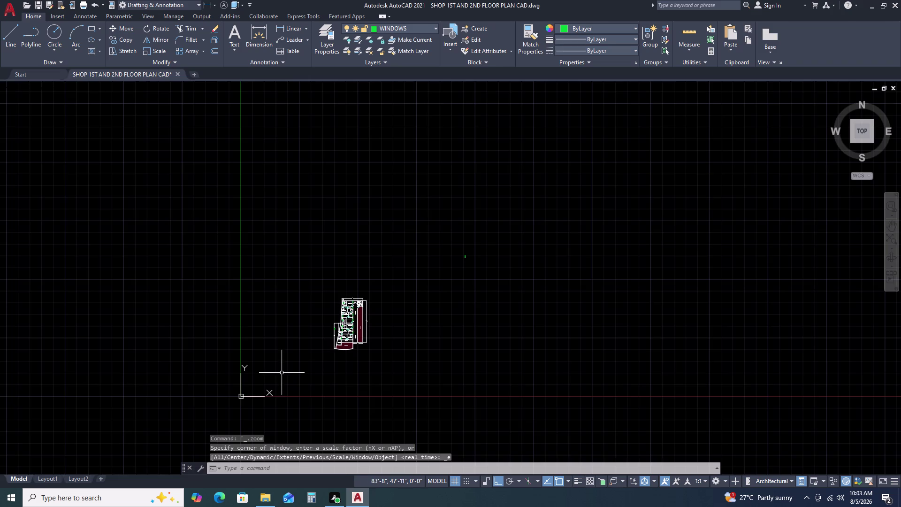
scroll(up, 3)
scroll(down, 3)
scroll(up, 3)
Erase the three stray WINDOWS-layer objects, then return the view to the lower rooms and terrace.
click(619, 195)
click(527, 237)
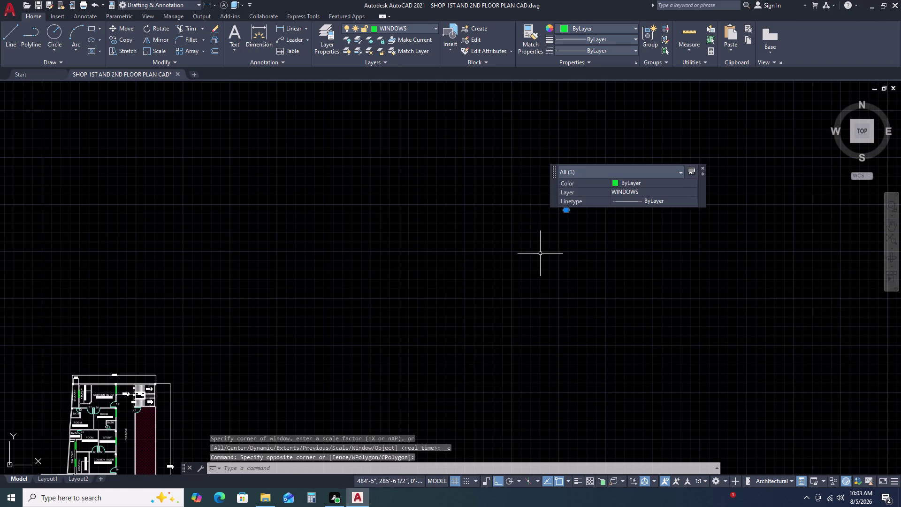
key(Delete)
scroll(down, 3)
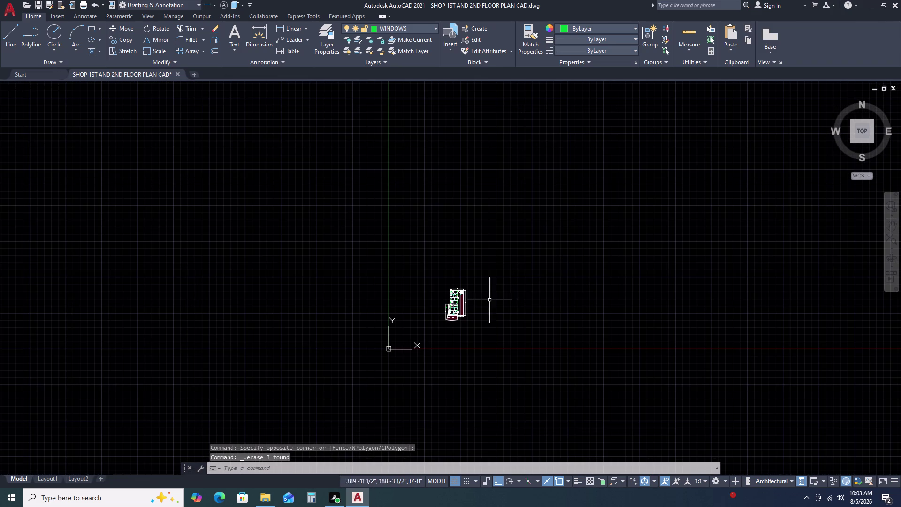
scroll(up, 3)
scroll(up, 3)
middle_click(503, 250)
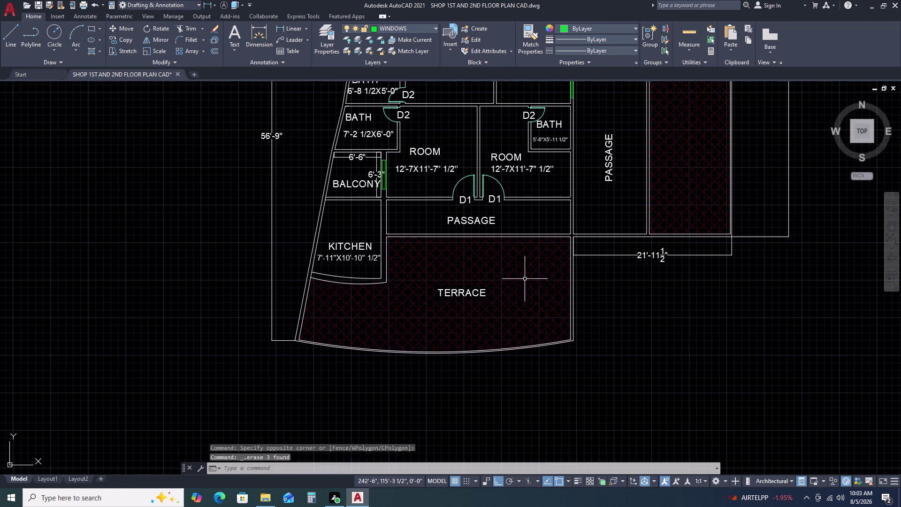
middle_drag(570, 319, 593, 329)
middle_drag(556, 241, 629, 325)
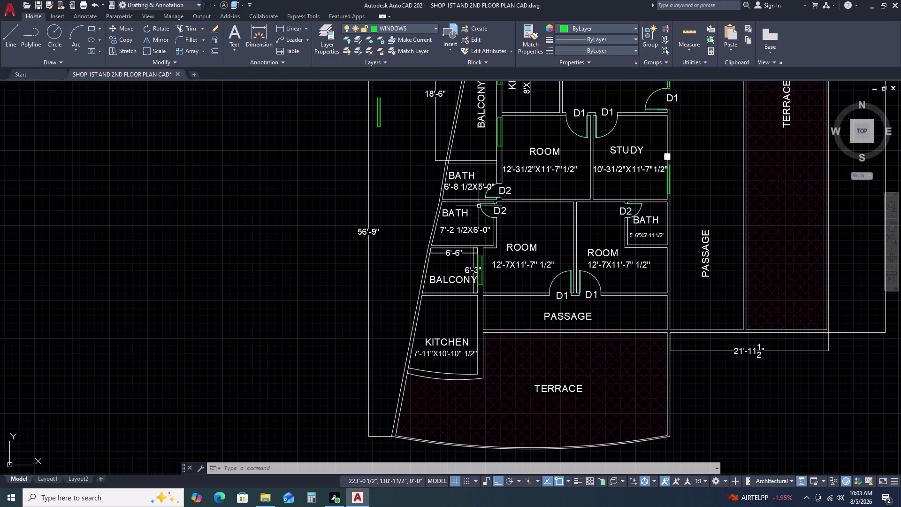
Copy the D2 bathroom door and its label, Ortho off, to the passage corner above the terrace.
scroll(up, 3)
click(650, 148)
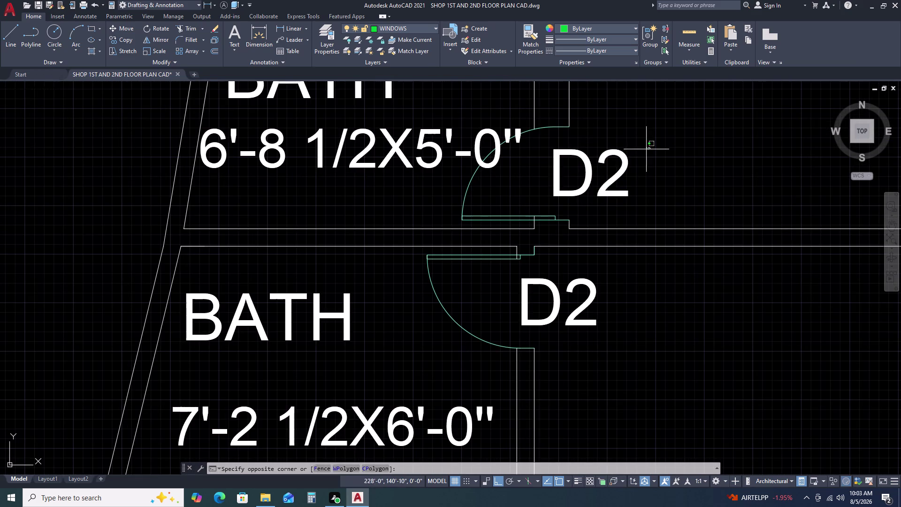
click(550, 216)
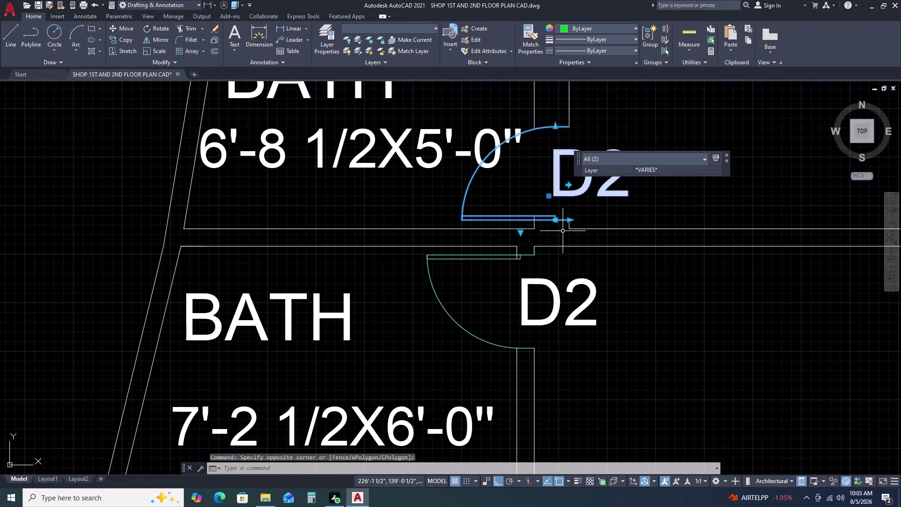
key(c)
key(o)
key(space)
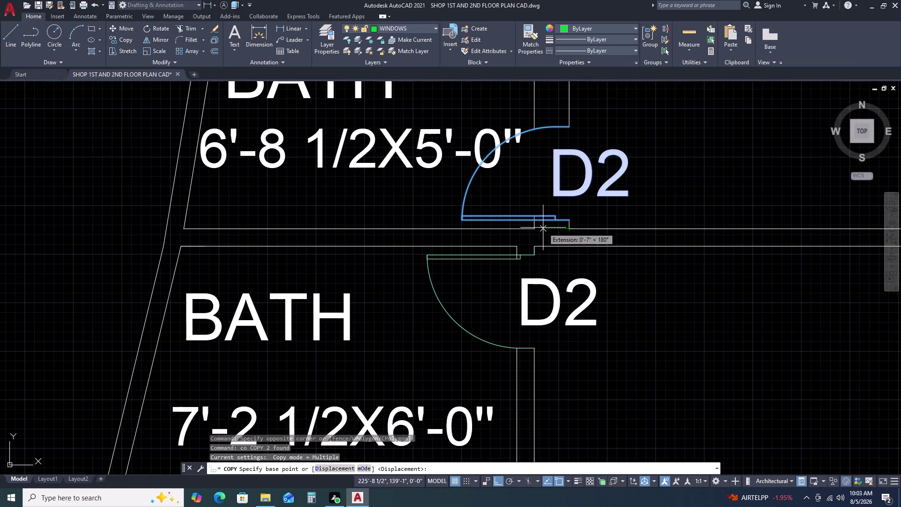
click(568, 220)
scroll(down, 3)
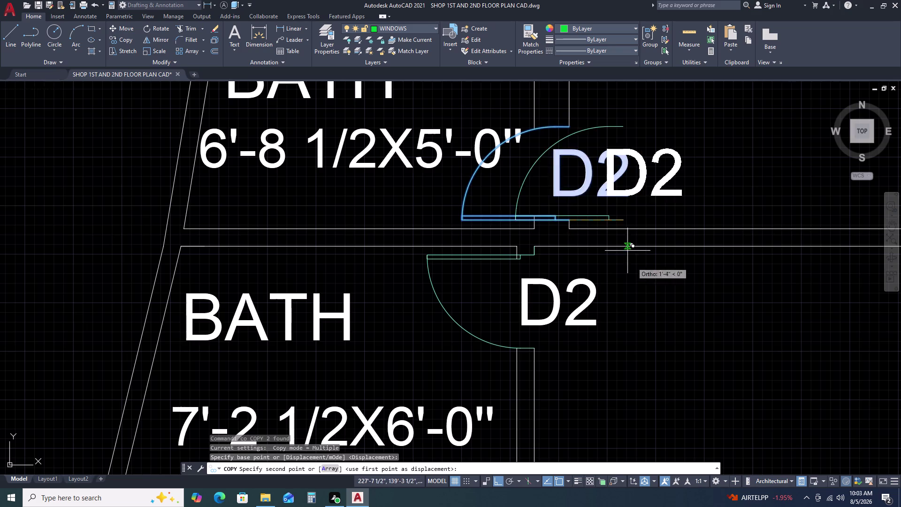
scroll(down, 3)
key(F8)
scroll(down, 3)
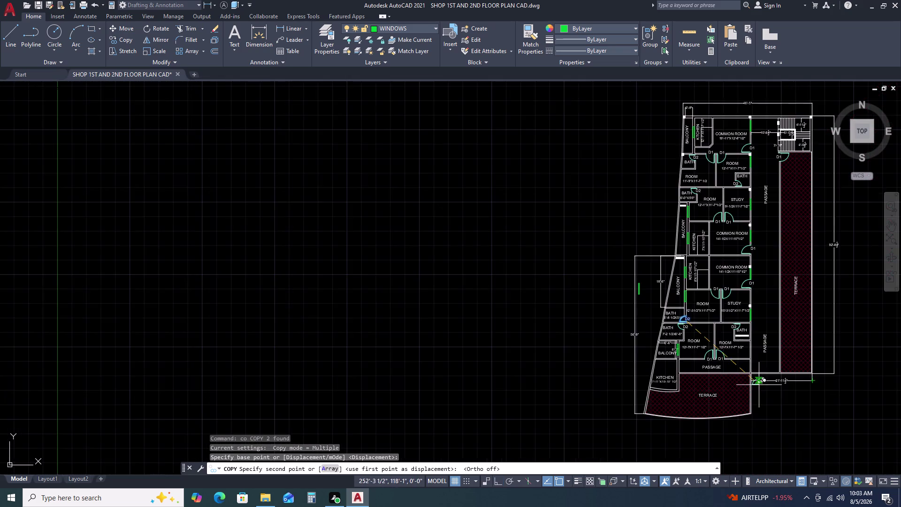
scroll(up, 3)
click(758, 295)
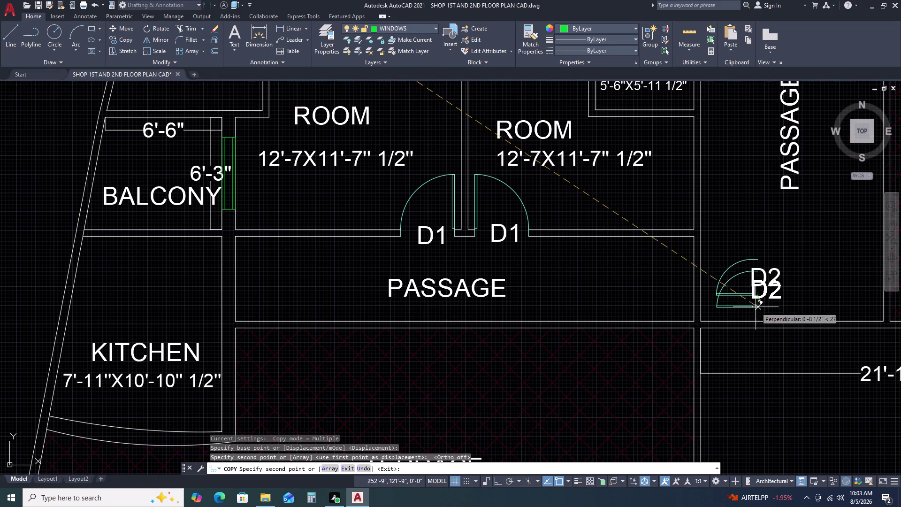
key(Escape)
Draw a 2.2-long guide line starting from the passage wall.
key(l)
key(space)
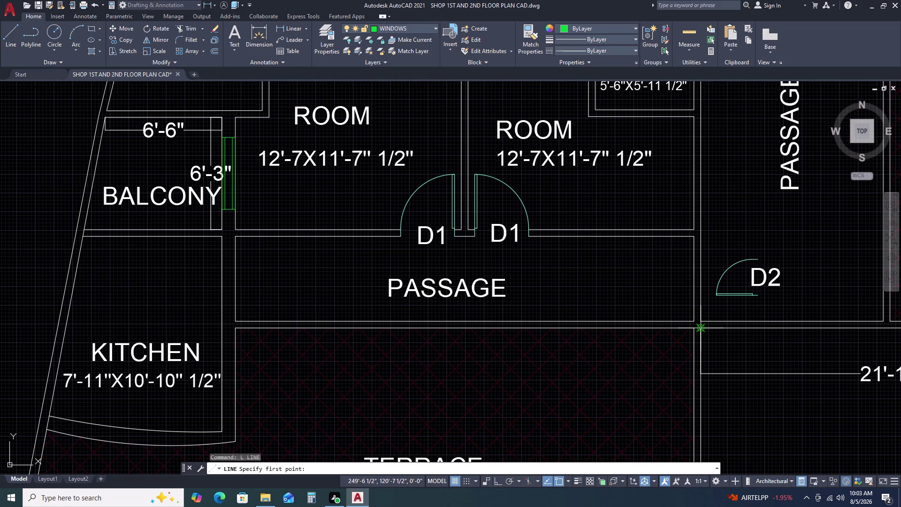
click(701, 322)
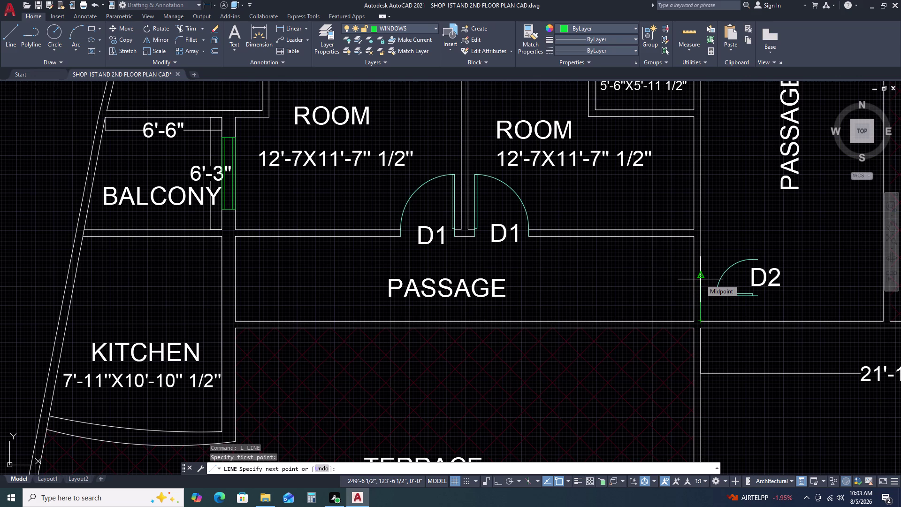
text(2.2)
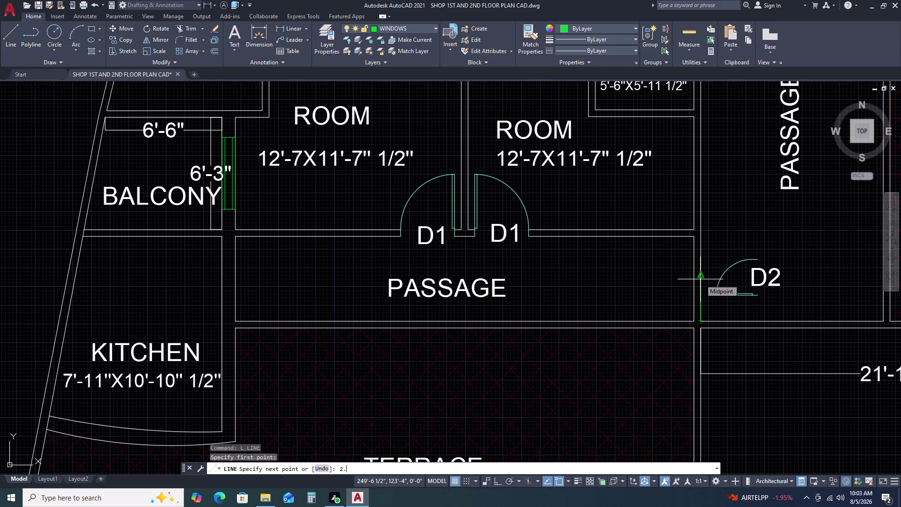
key(Return)
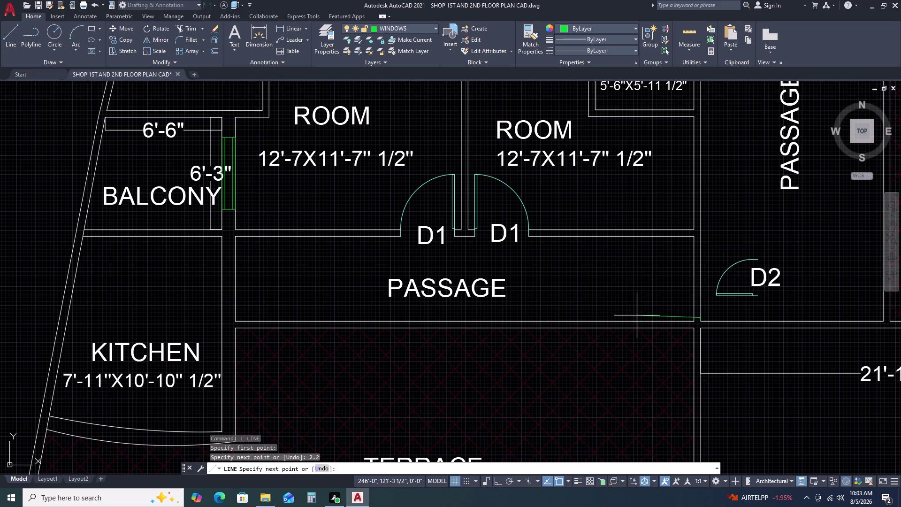
key(F8)
click(637, 315)
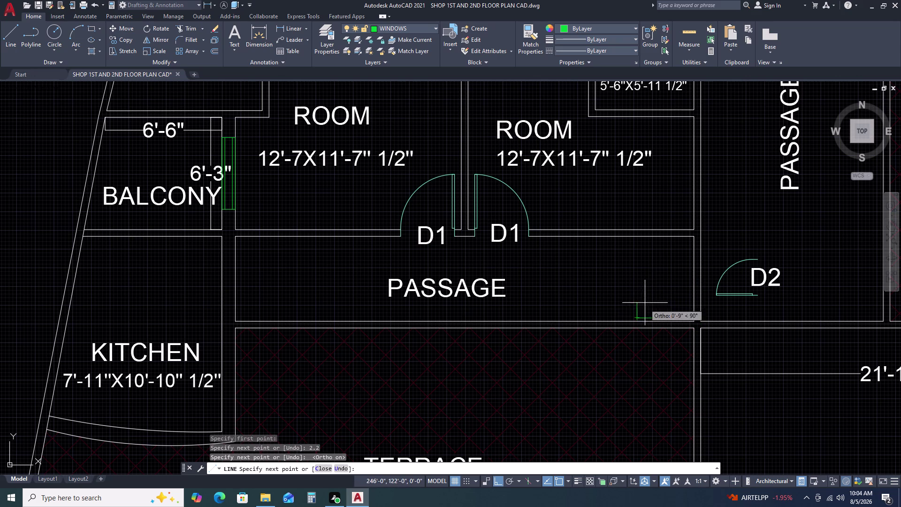
key(grave)
scroll(down, 3)
key(Escape)
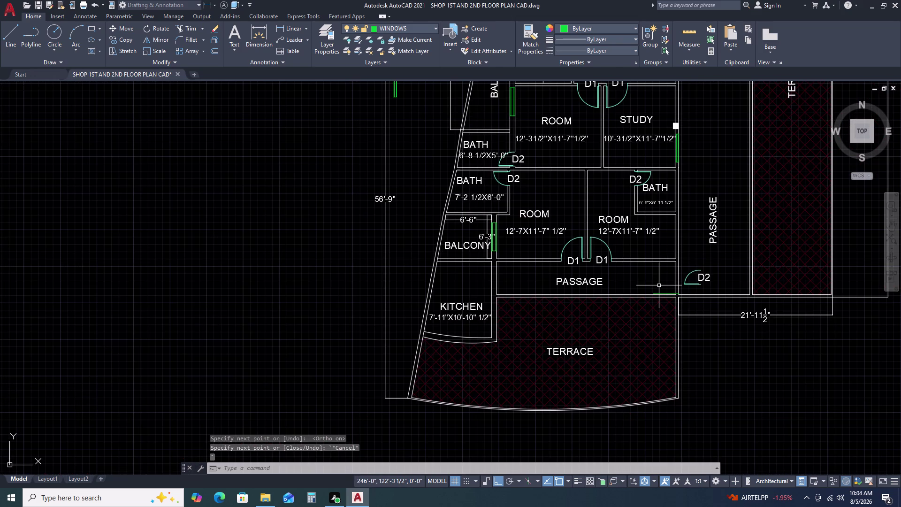
scroll(up, 3)
Copy the square column marker to the passage's lower-right corner at the guide line's end.
click(683, 122)
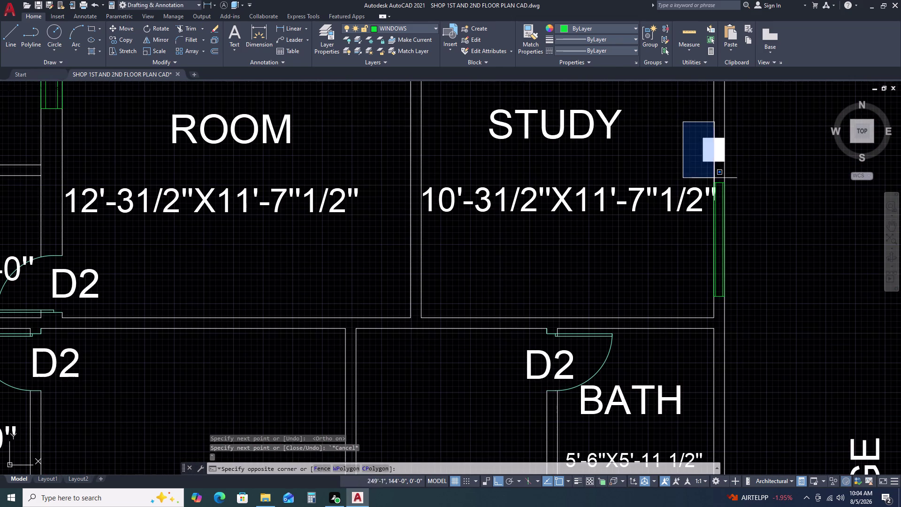
click(730, 176)
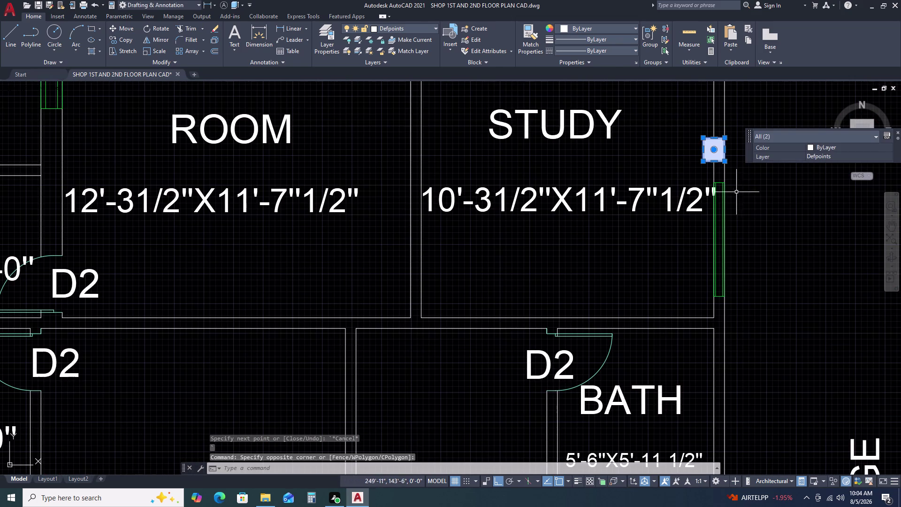
key(c)
key(o)
key(space)
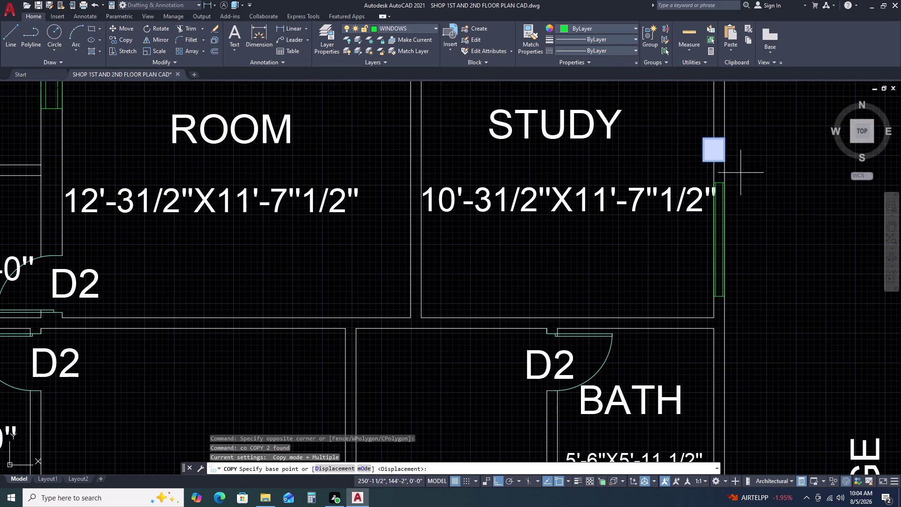
click(727, 162)
scroll(down, 3)
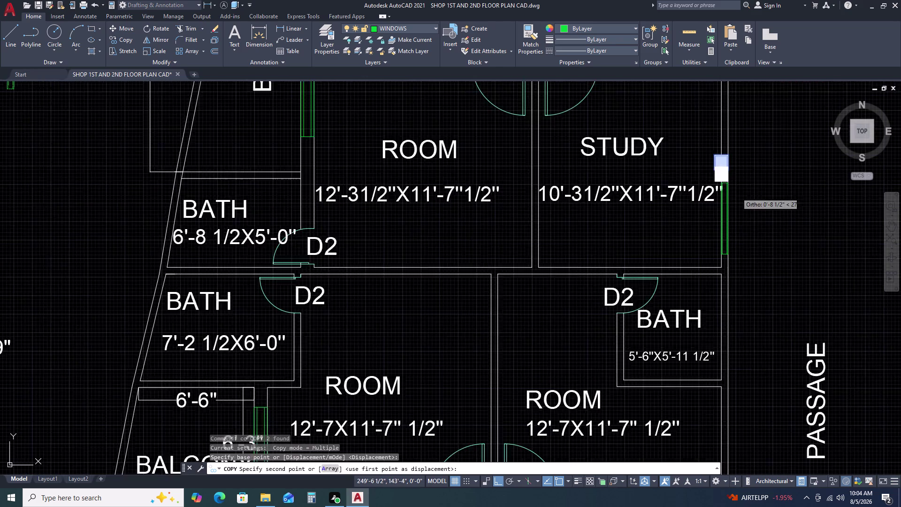
scroll(up, 3)
scroll(up, 3)
scroll(down, 3)
scroll(up, 3)
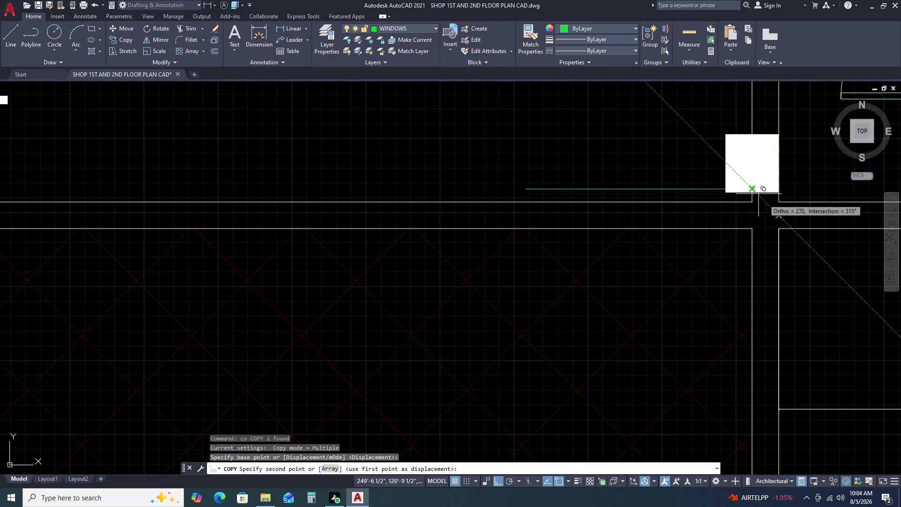
click(778, 189)
scroll(down, 3)
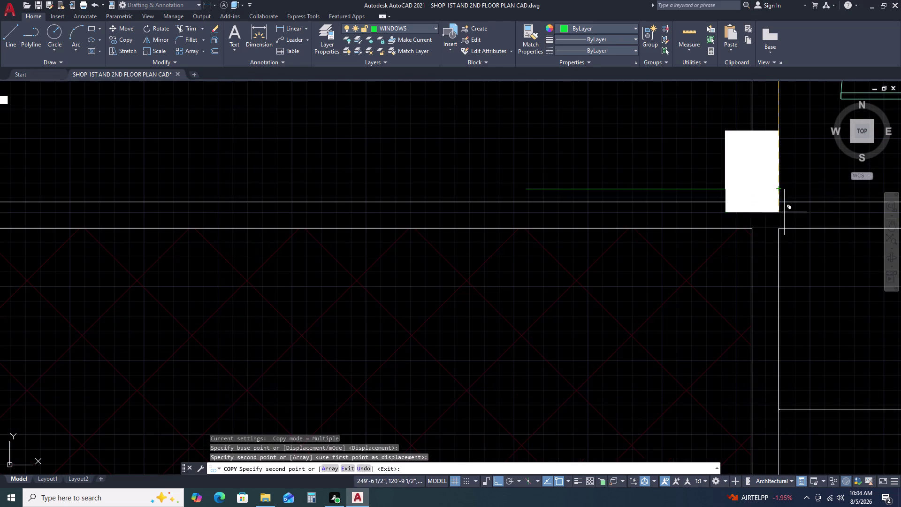
scroll(down, 3)
key(Escape)
scroll(up, 3)
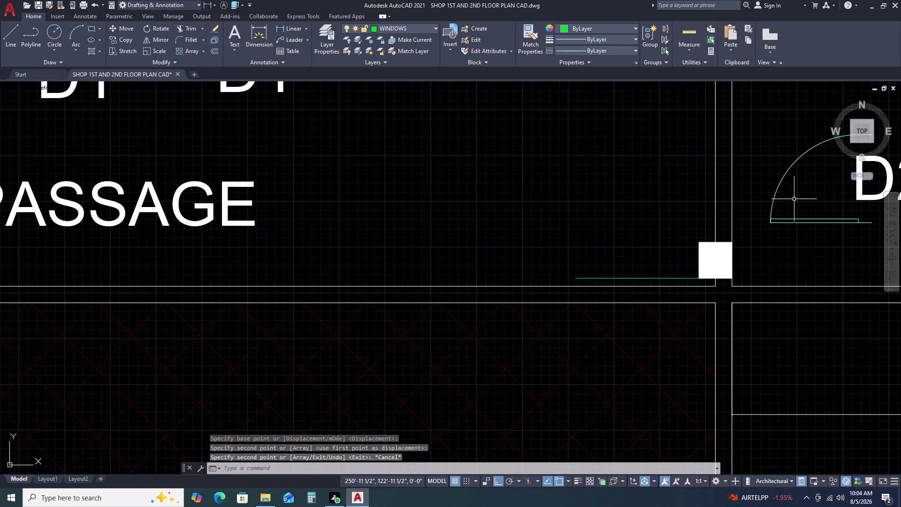
middle_drag(830, 198, 718, 206)
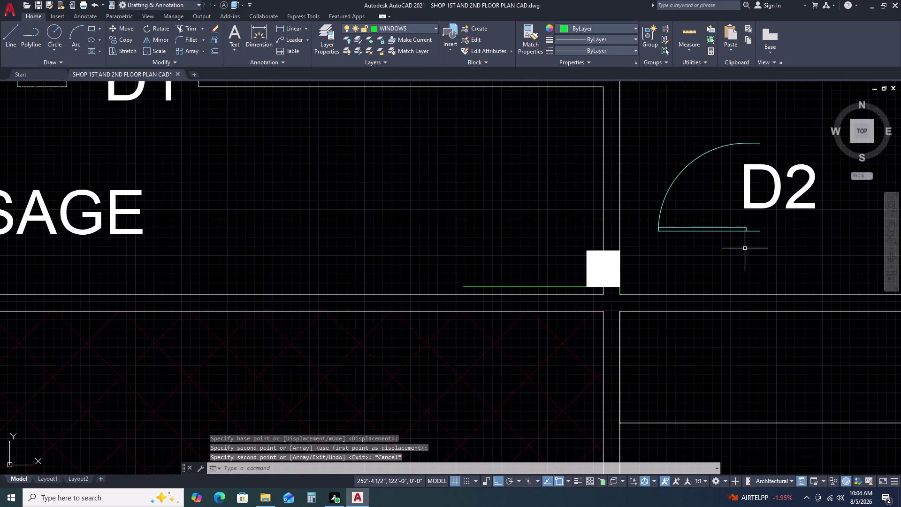
Move the D2 door and label against the column and erase two stray lines nearby.
click(745, 248)
drag(745, 248, 745, 237)
click(732, 183)
text(m)
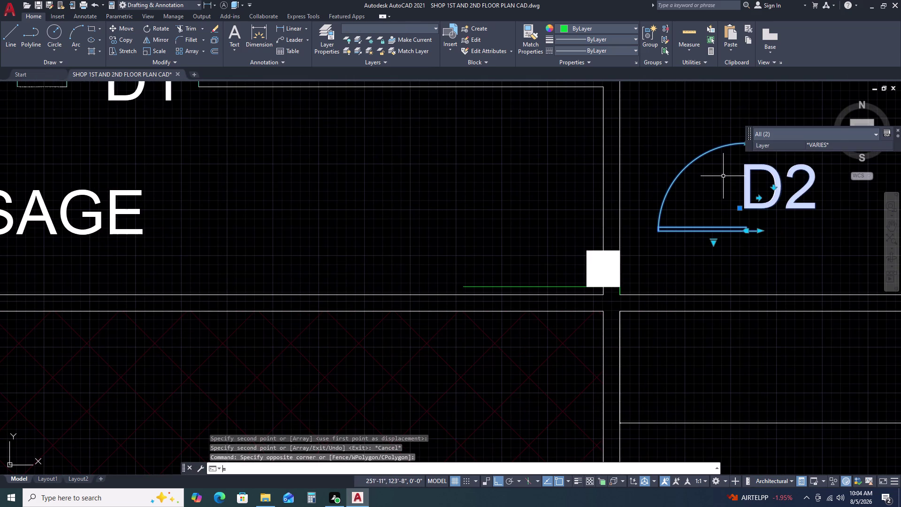
key(space)
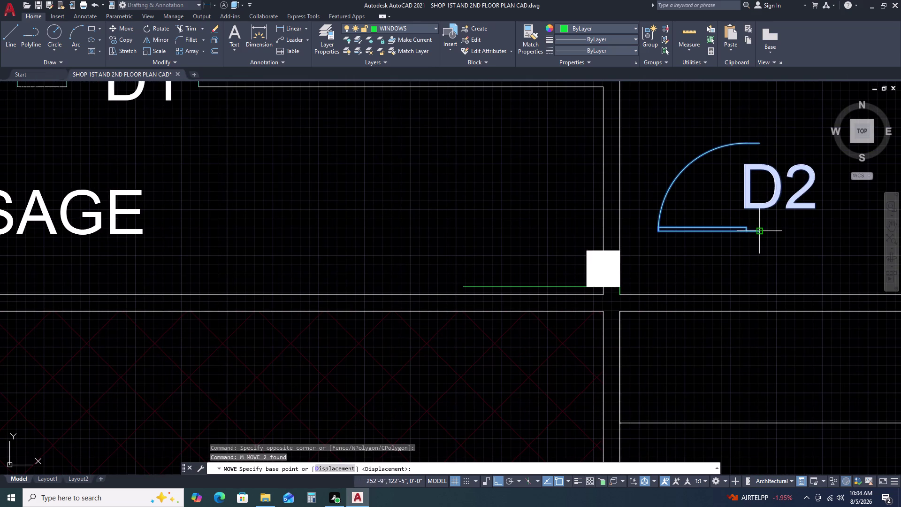
click(758, 230)
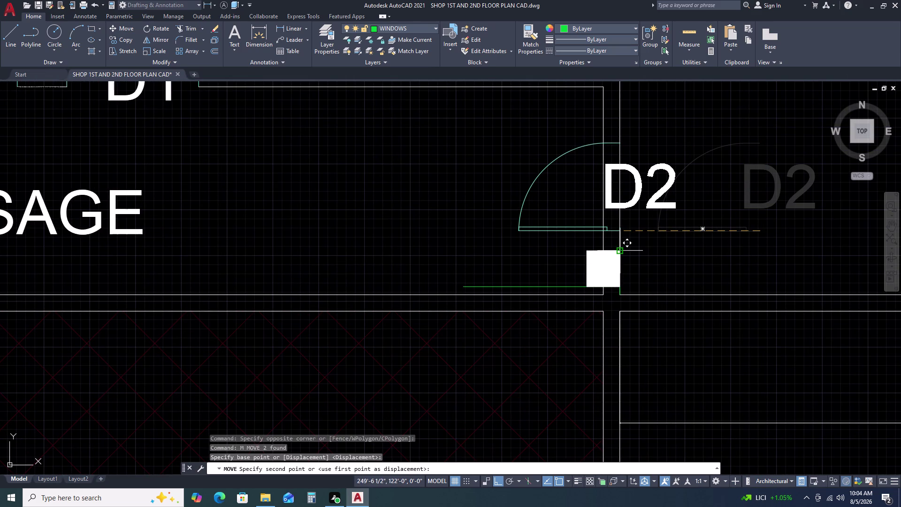
click(620, 252)
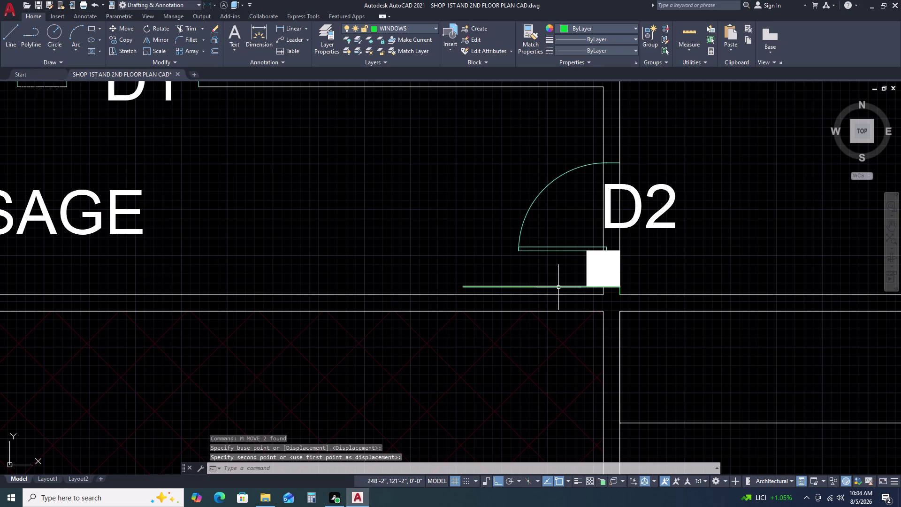
click(558, 287)
key(Delete)
scroll(up, 3)
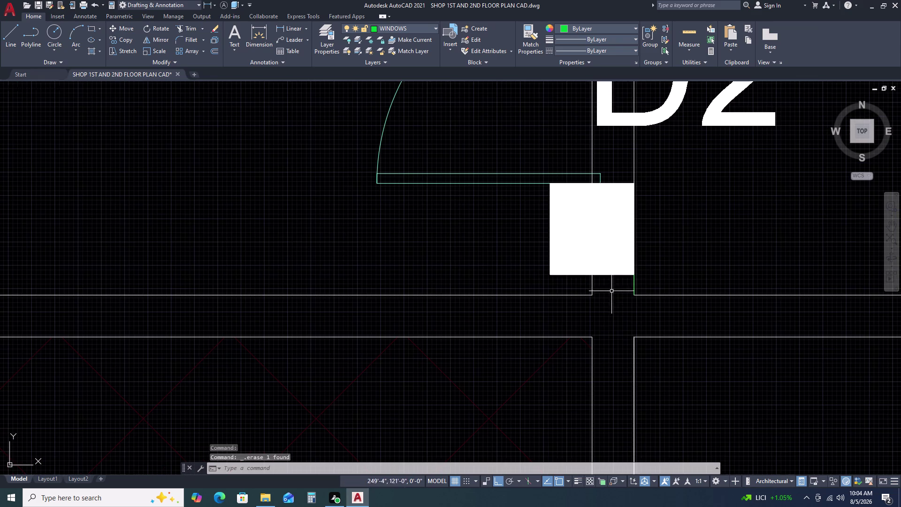
click(634, 283)
key(Delete)
scroll(down, 3)
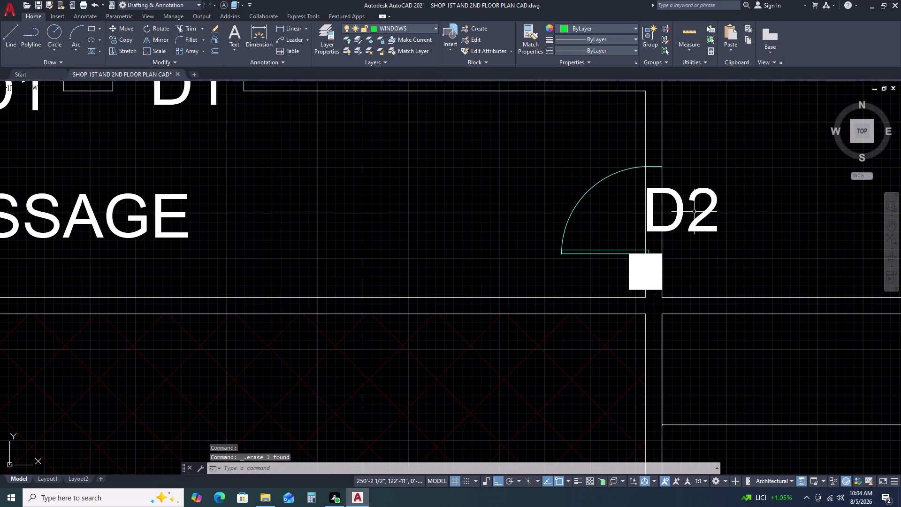
Move the D2 label further to the right of the door.
click(719, 201)
click(686, 226)
text(m)
key(space)
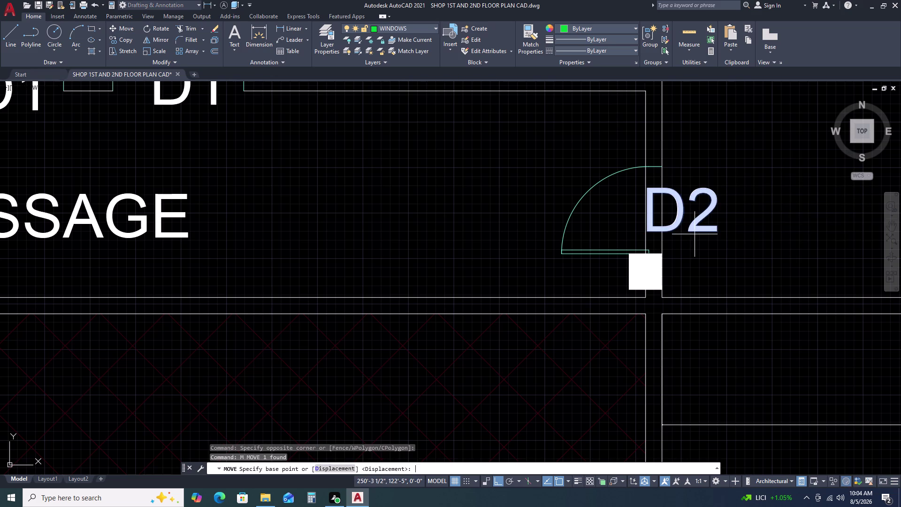
click(694, 234)
click(764, 235)
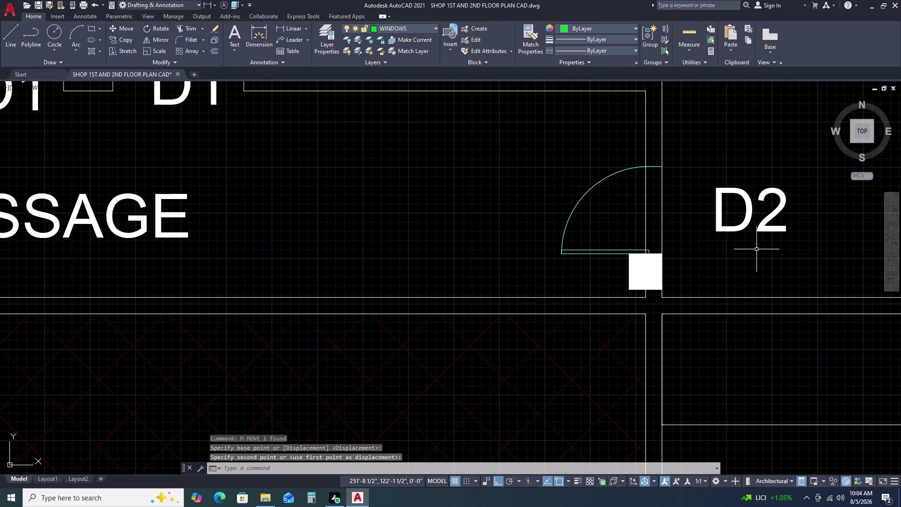
Trim the wall line at the D2 door opening.
key(t)
text(r)
key(space)
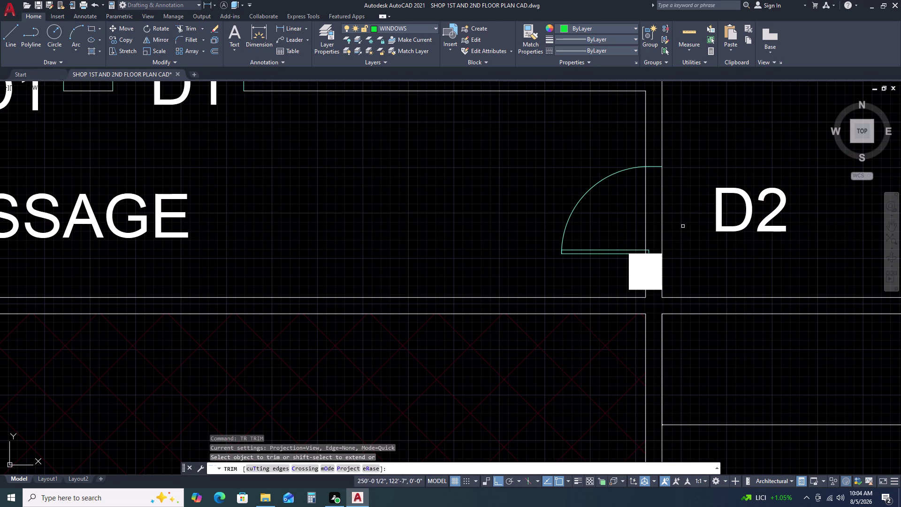
click(681, 223)
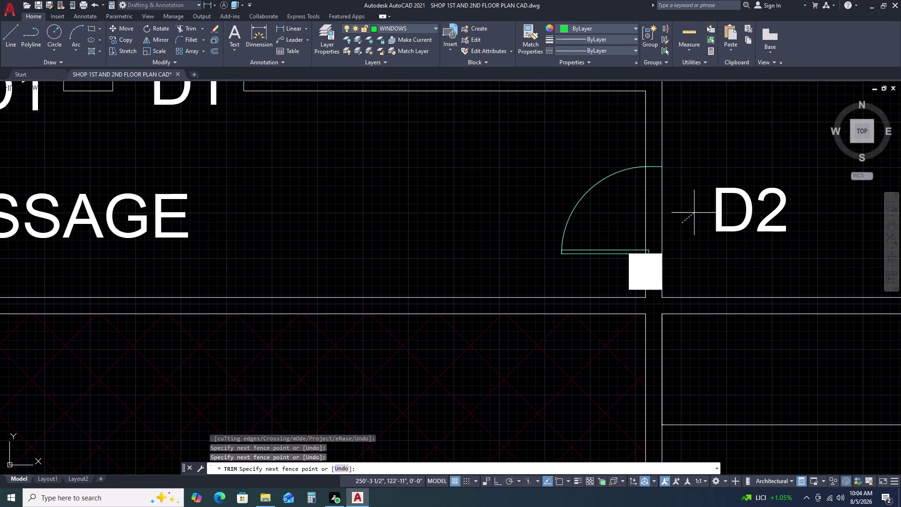
key(Escape)
key(space)
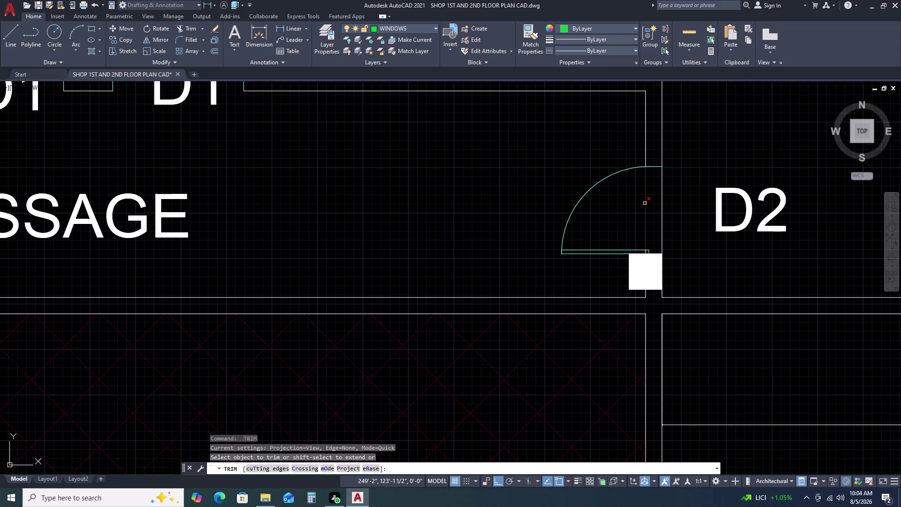
click(646, 202)
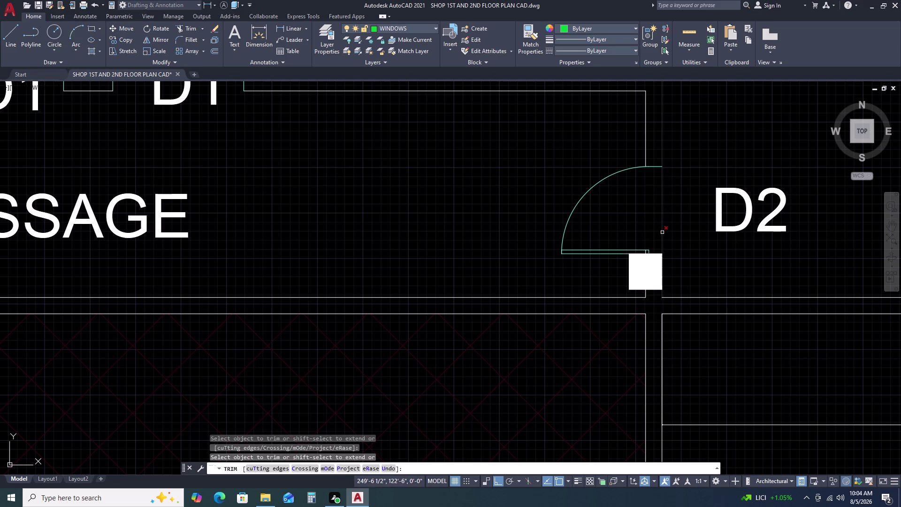
key(Escape)
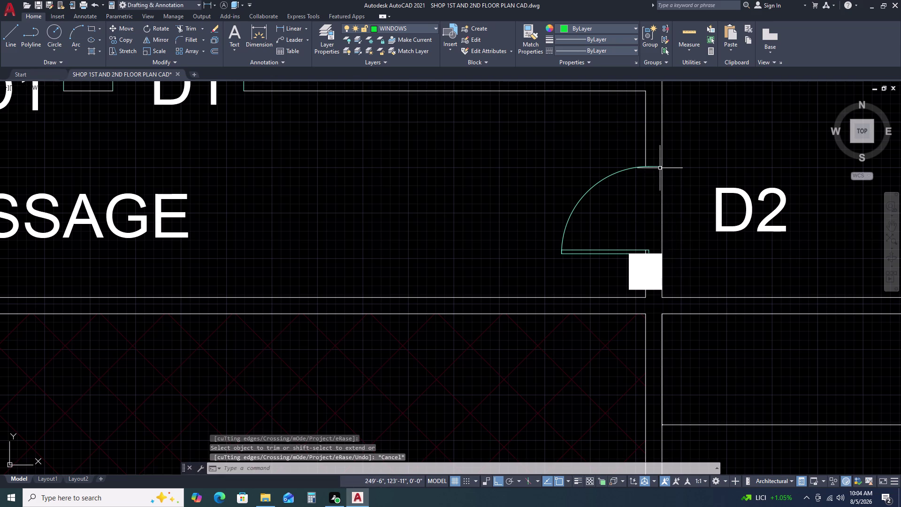
Draw two short lines closing the wall gap at the door's top and base.
key(l)
key(space)
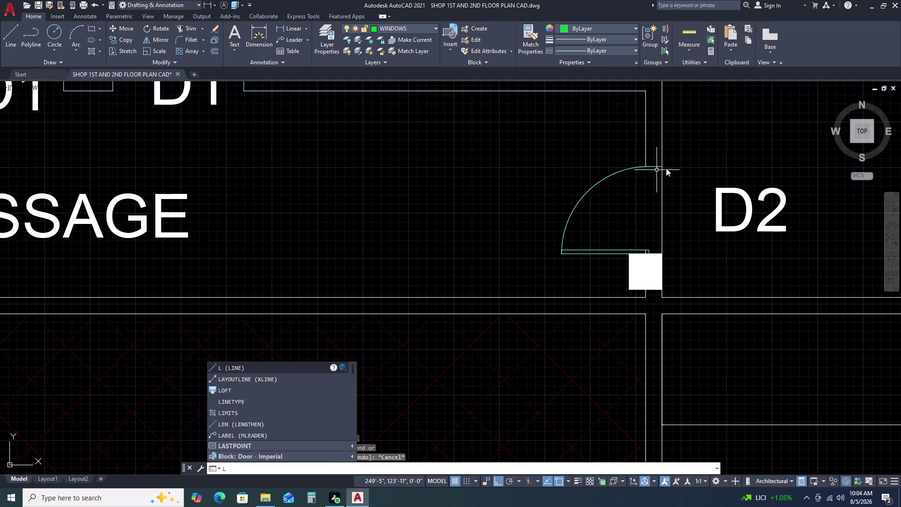
click(664, 167)
click(682, 166)
key(space)
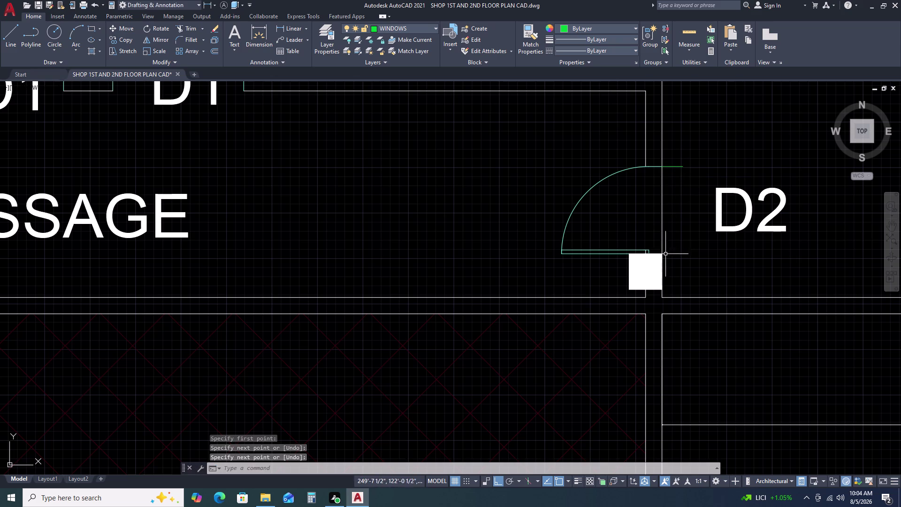
key(space)
click(662, 255)
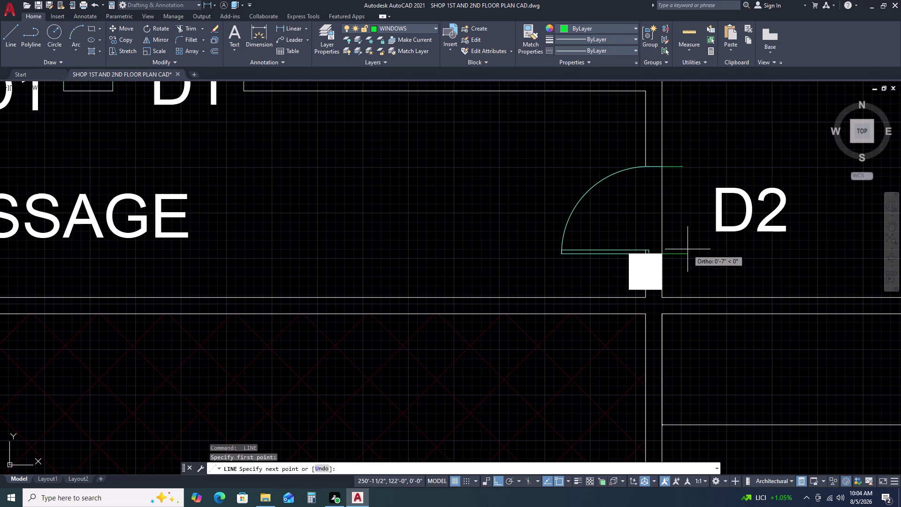
click(688, 249)
key(space)
Trim the wall segment across the opening and erase the leftover wall lines.
text(tr)
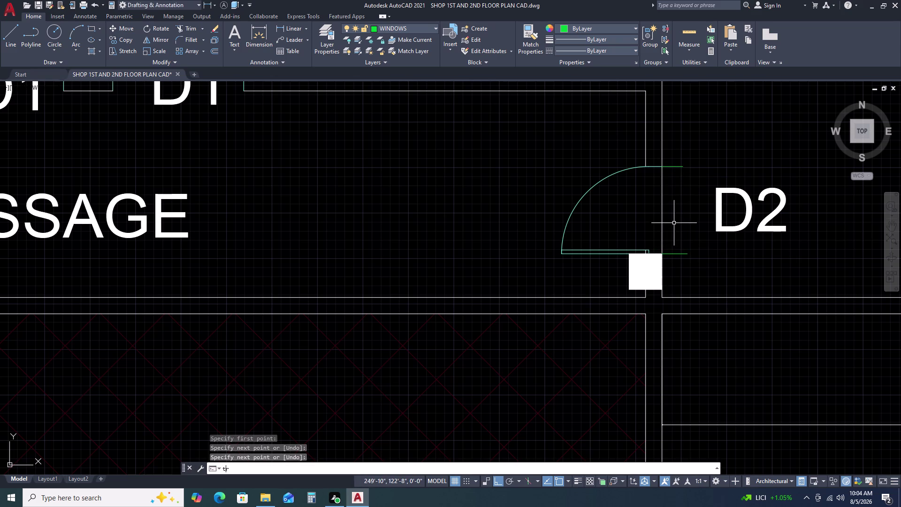
key(space)
click(662, 202)
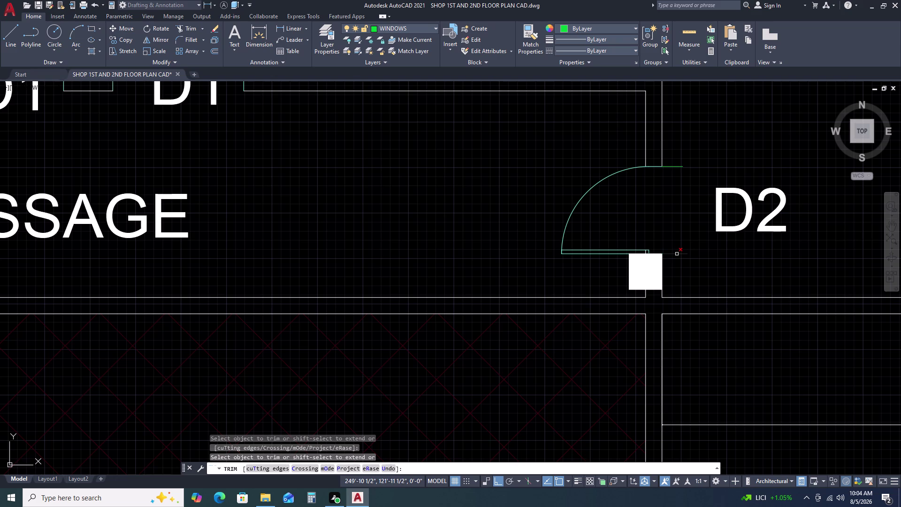
key(Escape)
click(687, 156)
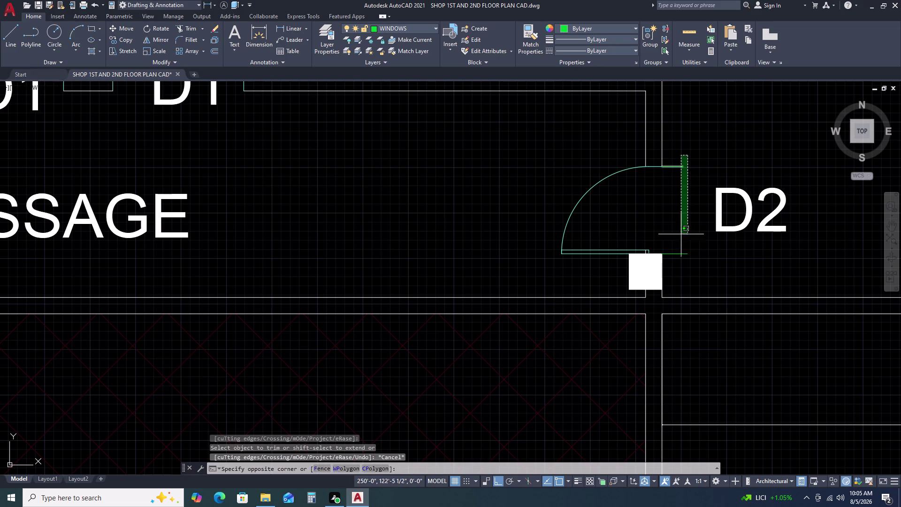
click(682, 270)
key(Delete)
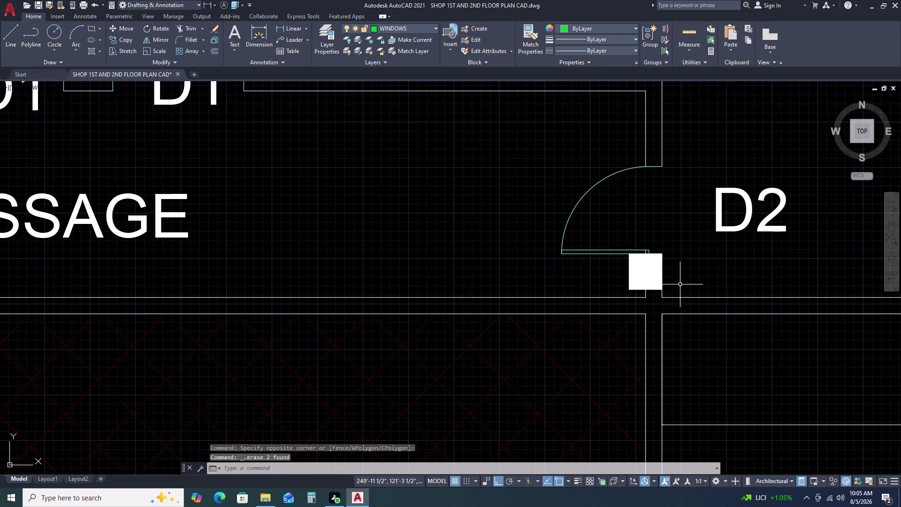
scroll(down, 3)
click(705, 265)
Move the D2 label about 1'-0 1/2" left beside its door, then check the door's properties.
text(m)
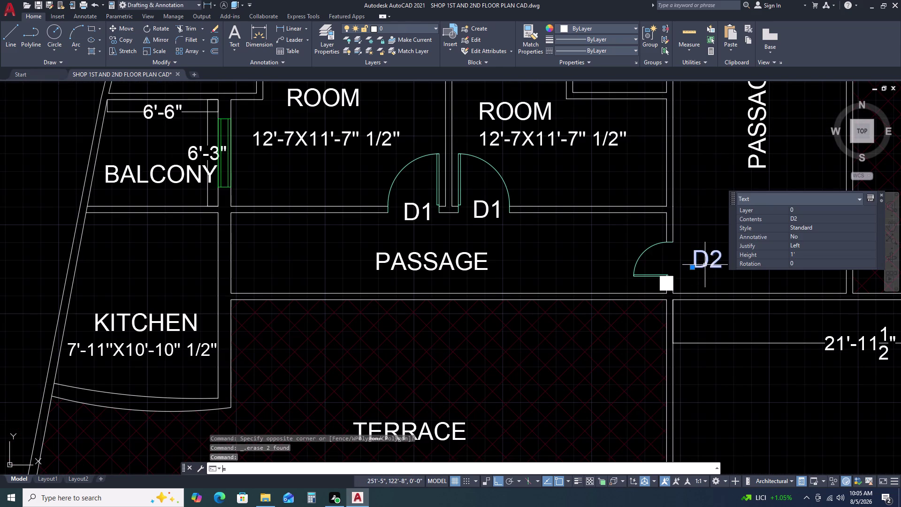
key(space)
click(705, 265)
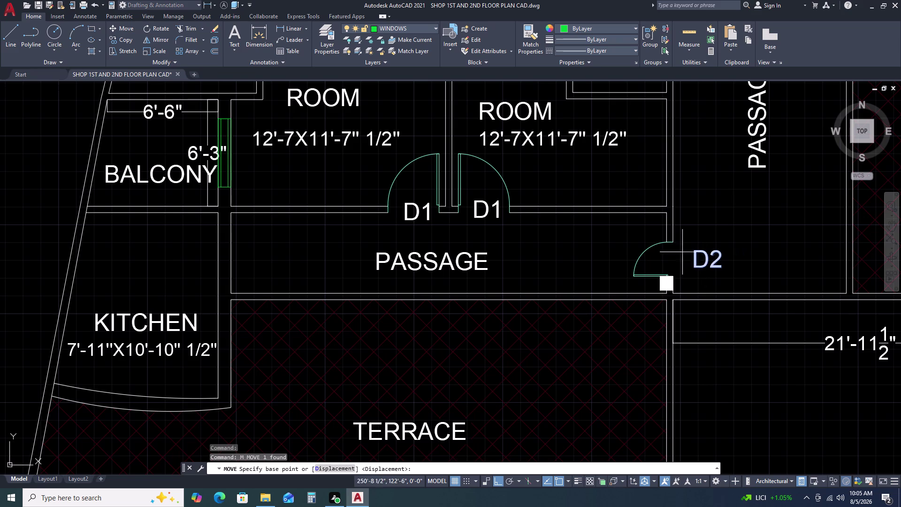
click(690, 264)
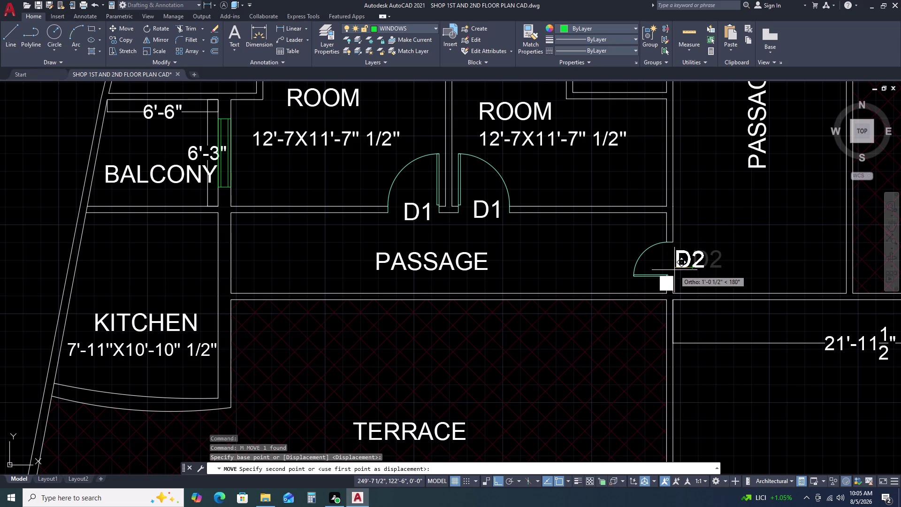
click(672, 270)
scroll(down, 3)
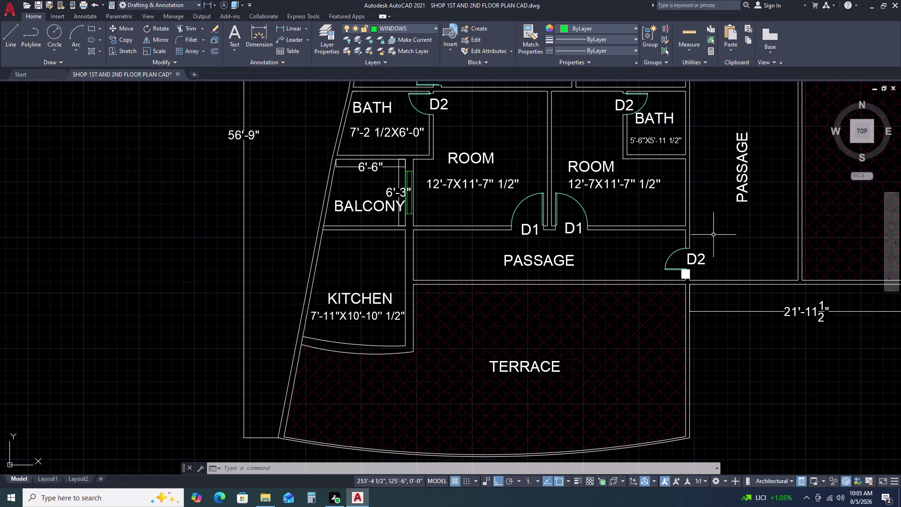
scroll(up, 3)
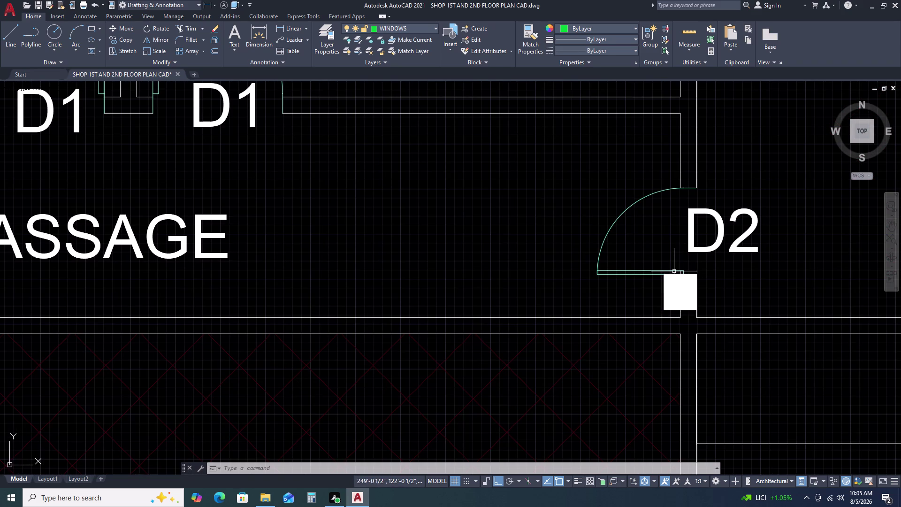
click(663, 270)
scroll(down, 3)
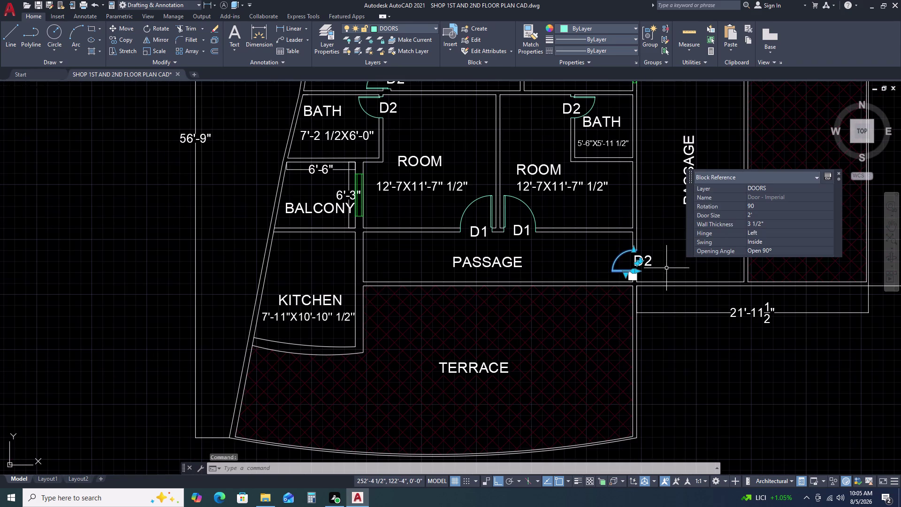
key(Escape)
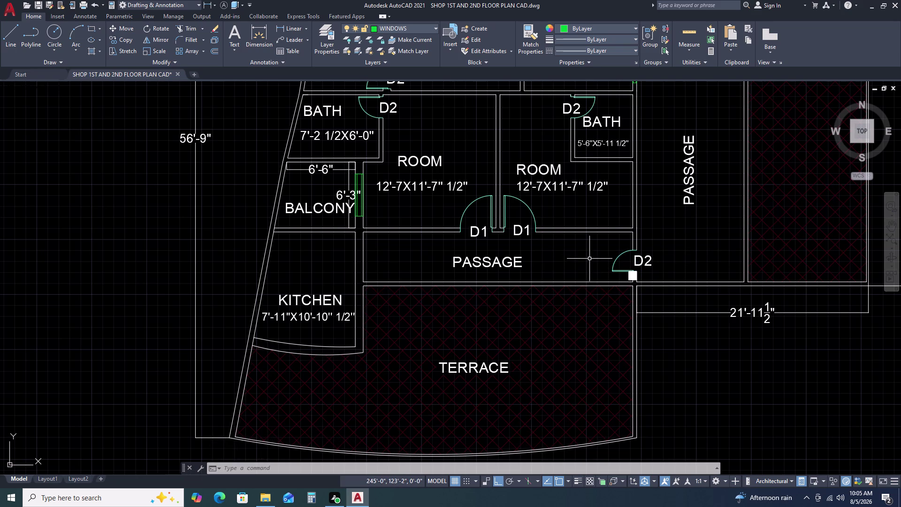
Pan up to the study room and select the study window lines.
middle_drag(289, 231, 337, 228)
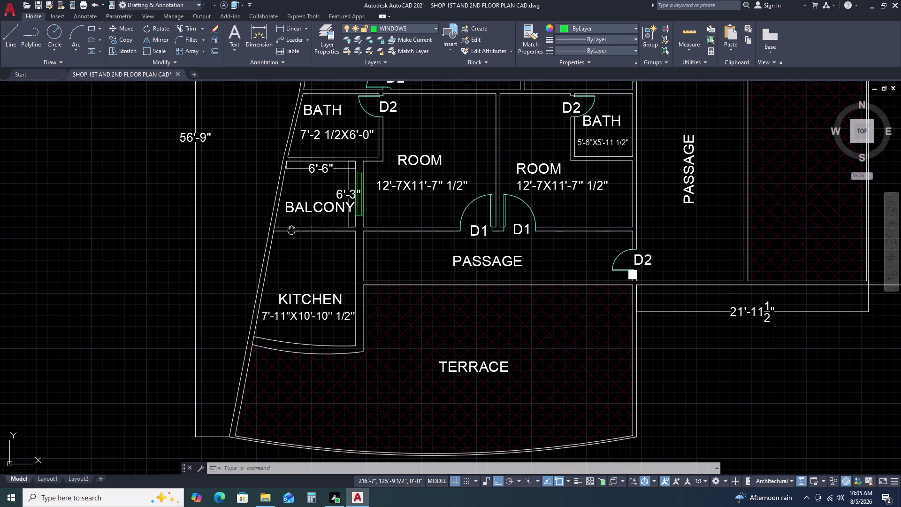
middle_drag(337, 228, 359, 228)
scroll(down, 3)
scroll(up, 3)
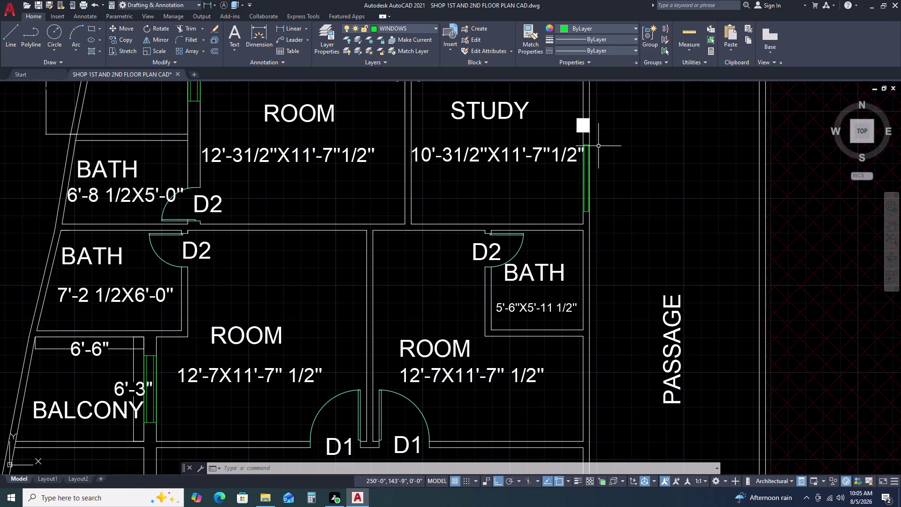
click(577, 142)
click(601, 214)
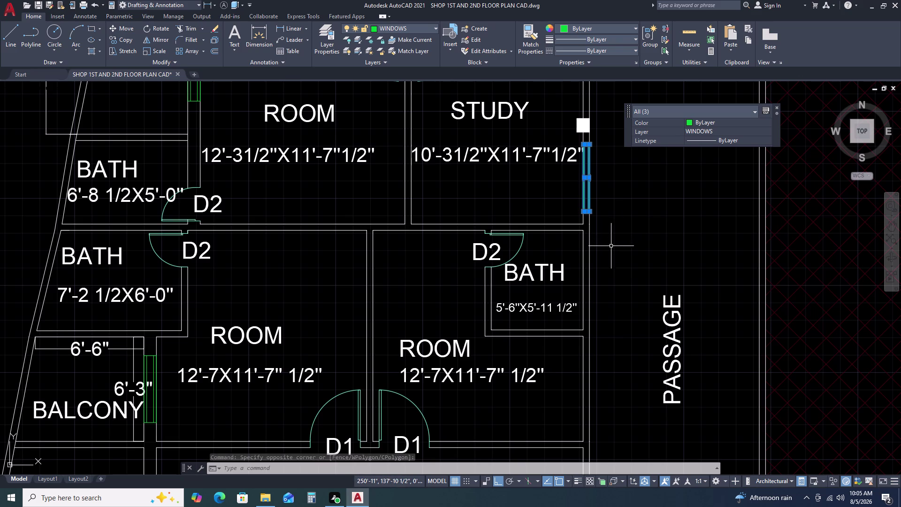
Copy the selected window marker to a spot inside the kitchen.
key(c)
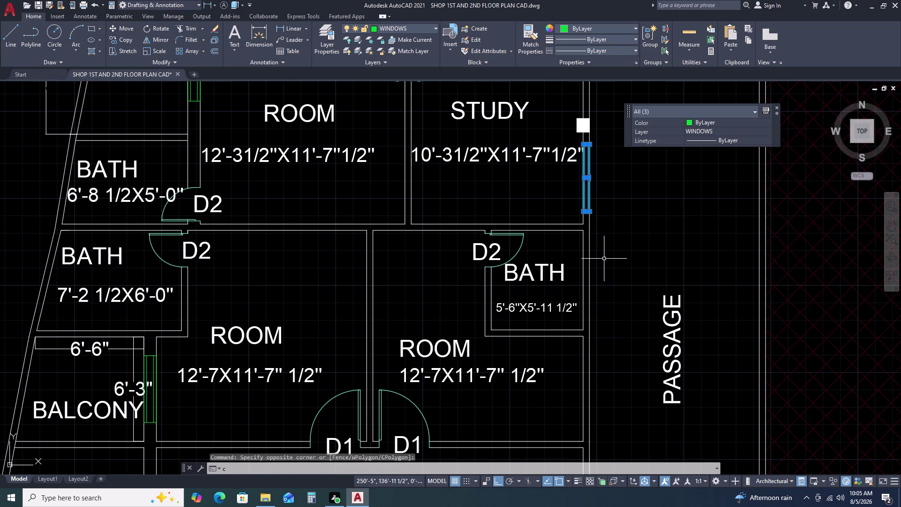
text(o)
key(space)
double_click(591, 212)
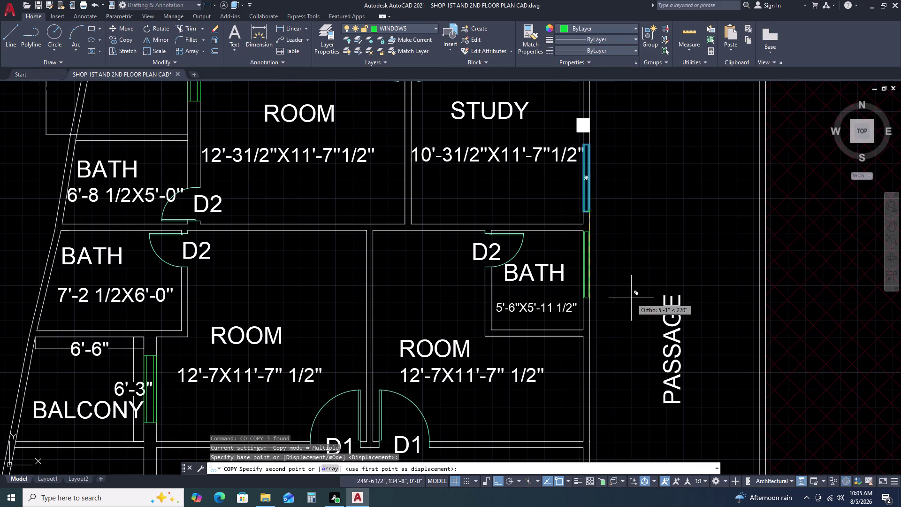
scroll(down, 3)
key(F8)
scroll(down, 3)
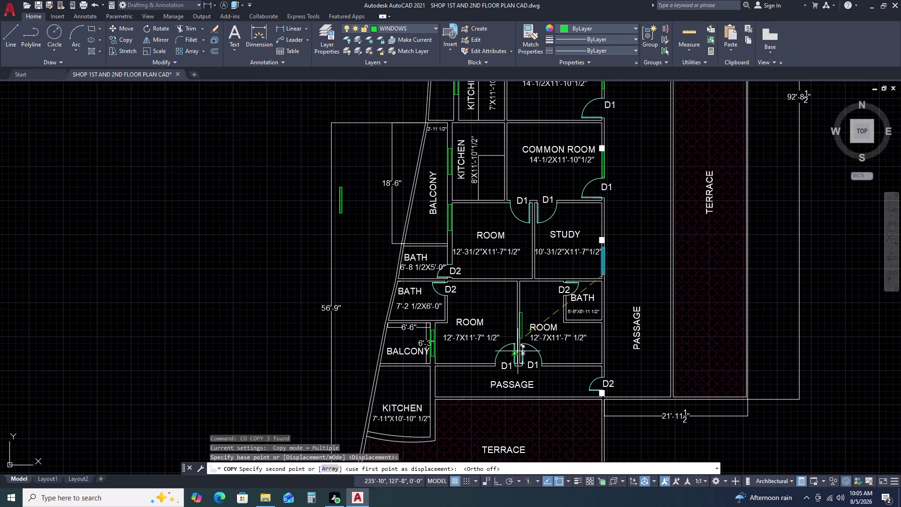
scroll(down, 3)
scroll(up, 3)
scroll(up, 3)
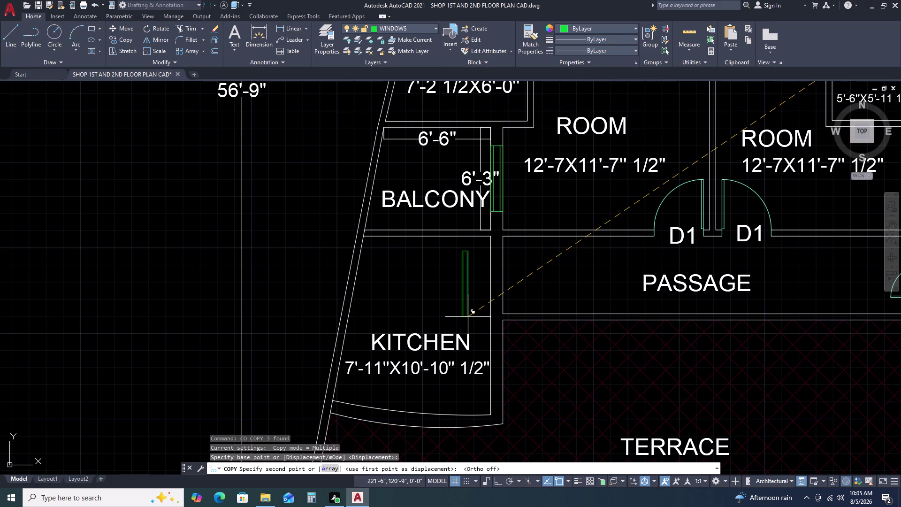
click(469, 314)
key(Escape)
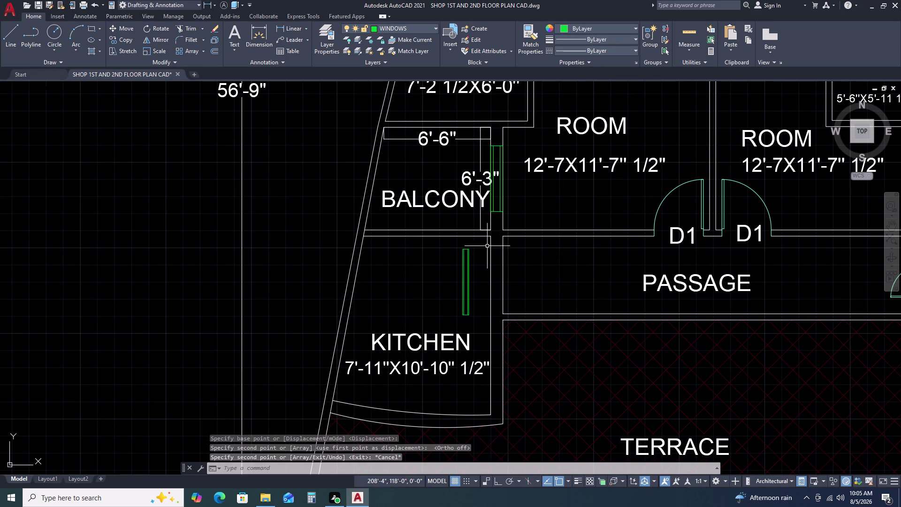
Draw a horizontal guide line from the partition's right end to the sloped wall.
text(l)
key(space)
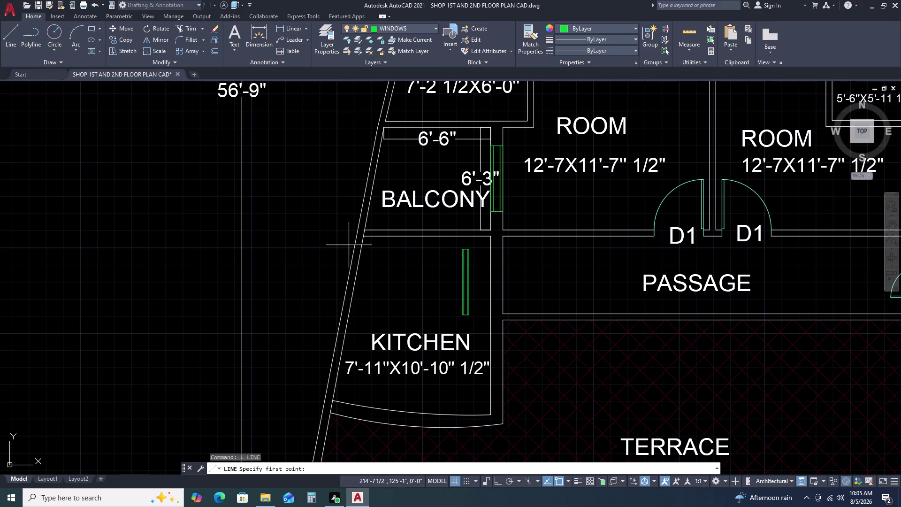
click(362, 237)
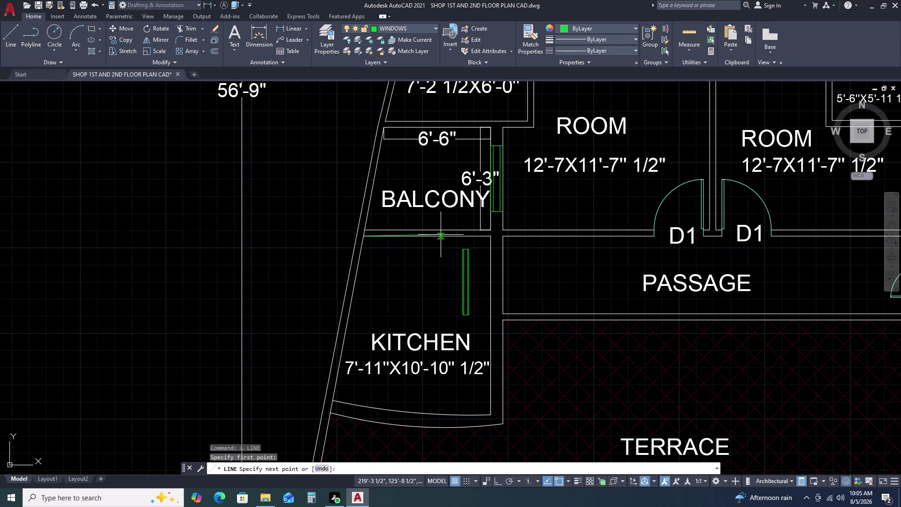
key(Escape)
key(space)
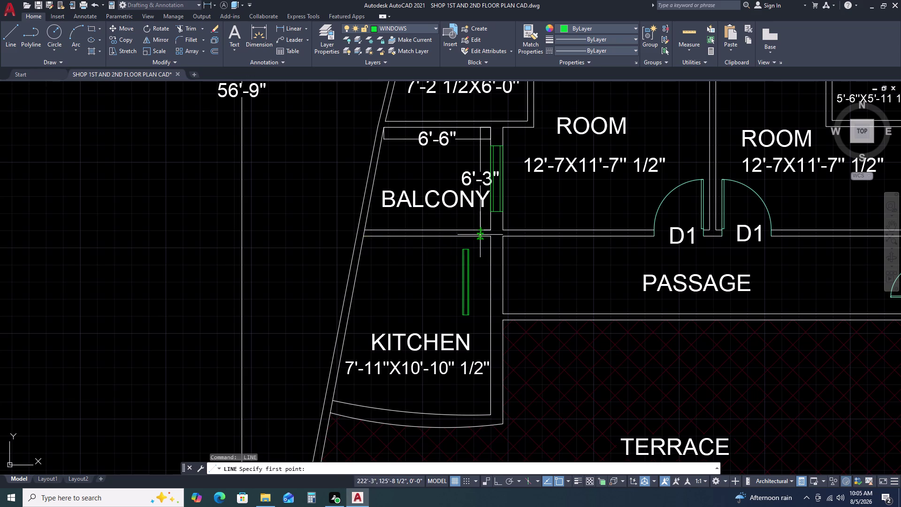
click(488, 236)
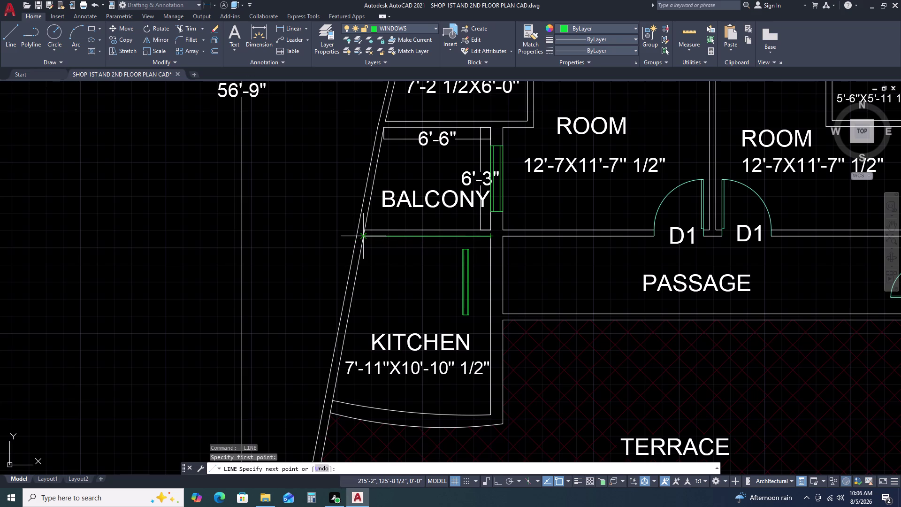
key(F8)
click(365, 238)
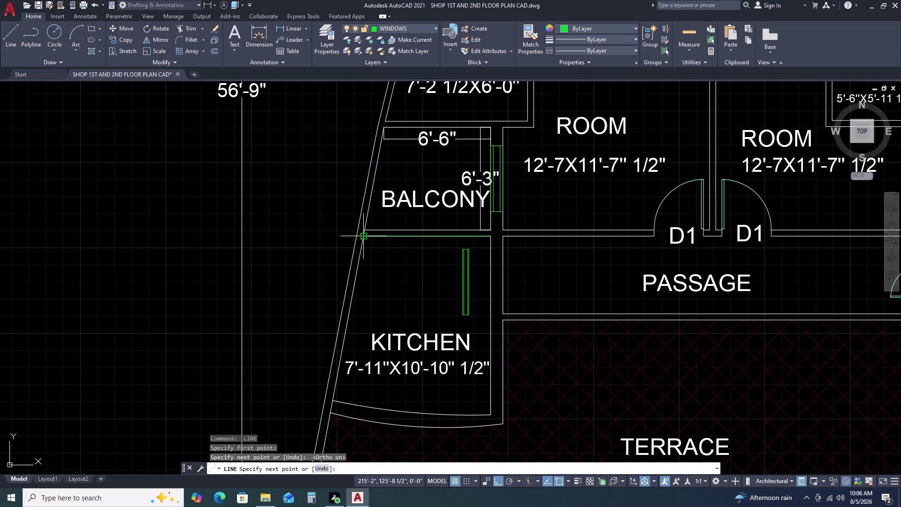
key(Escape)
Rotate the copied window marker 90° so it lies horizontally.
drag(472, 279, 468, 279)
click(452, 265)
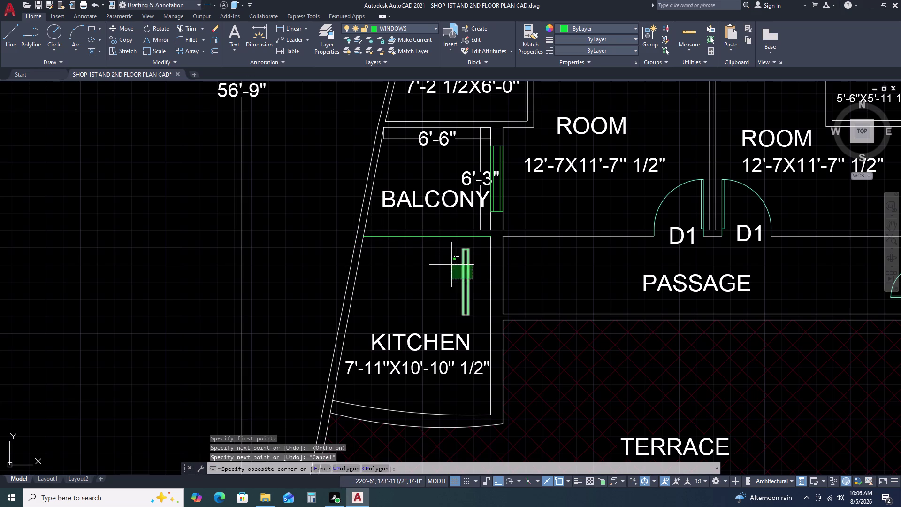
key(r)
text(o)
key(space)
click(449, 260)
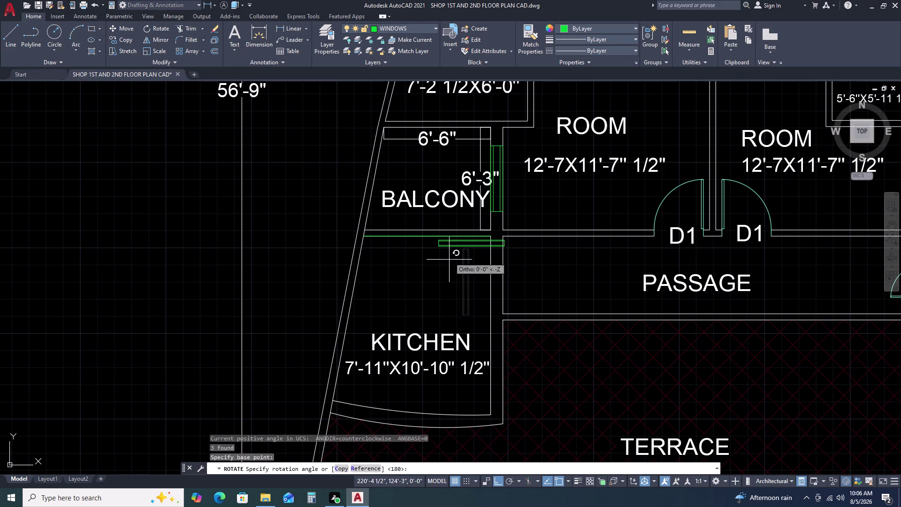
click(450, 223)
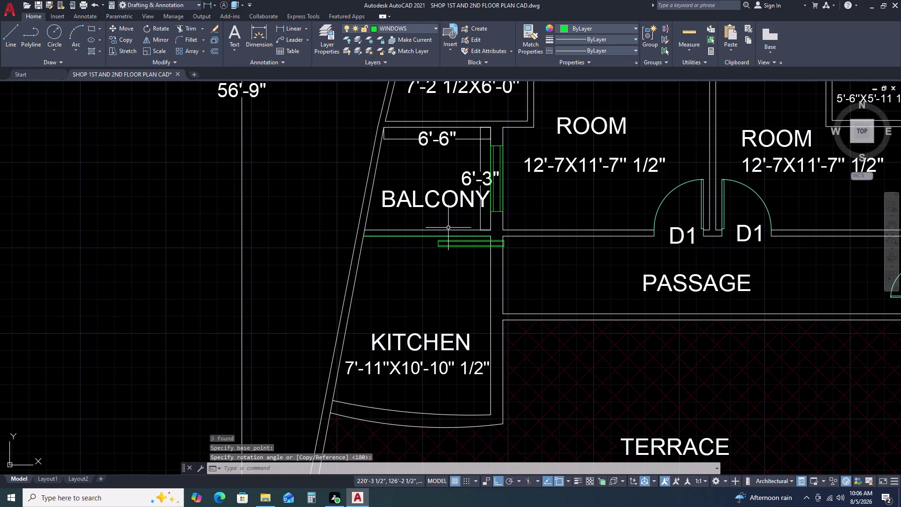
Move the rotated window marker by its bottom midpoint onto the partition wall.
scroll(up, 3)
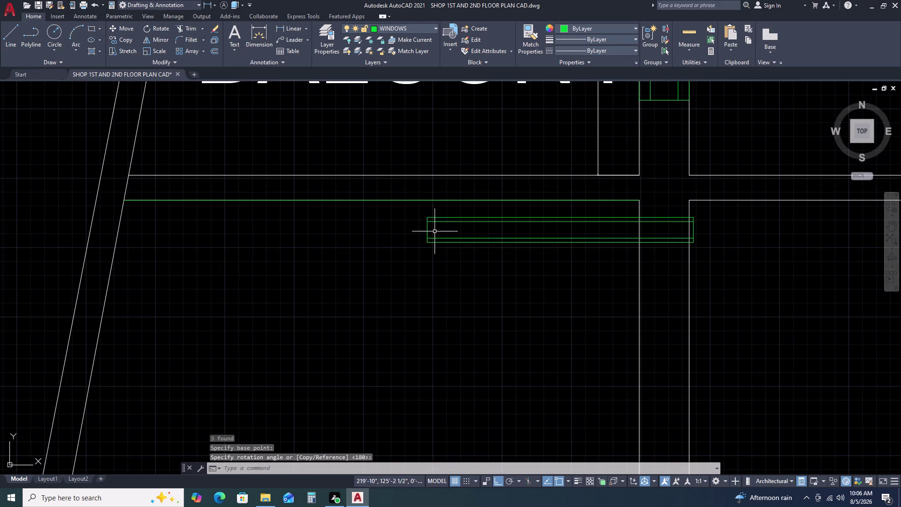
click(420, 214)
click(716, 260)
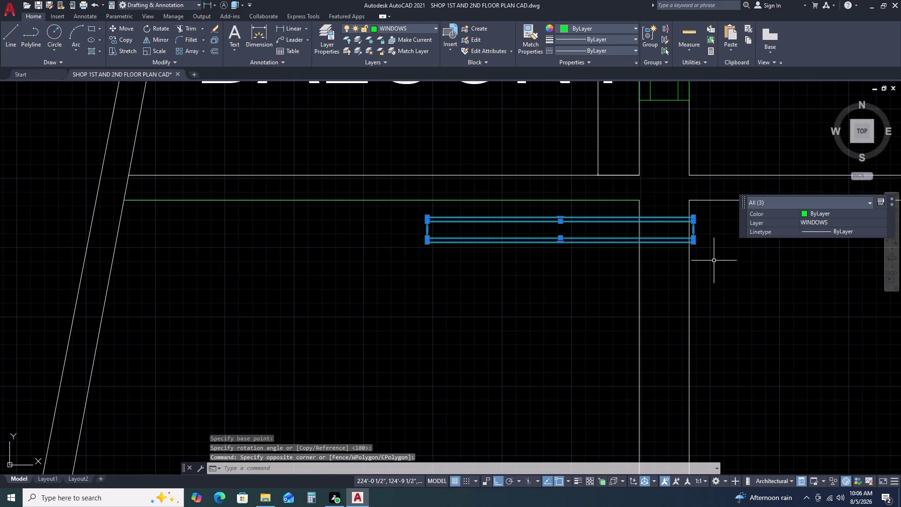
key(m)
key(space)
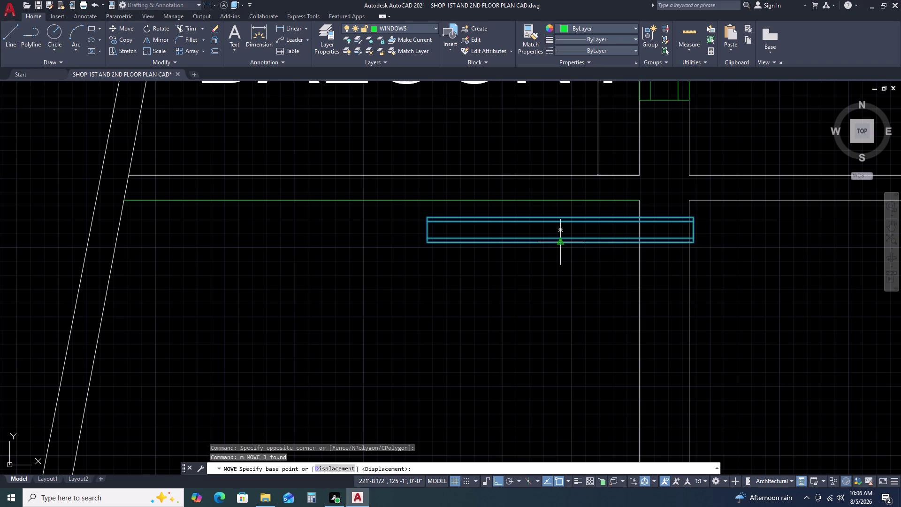
click(559, 245)
key(F8)
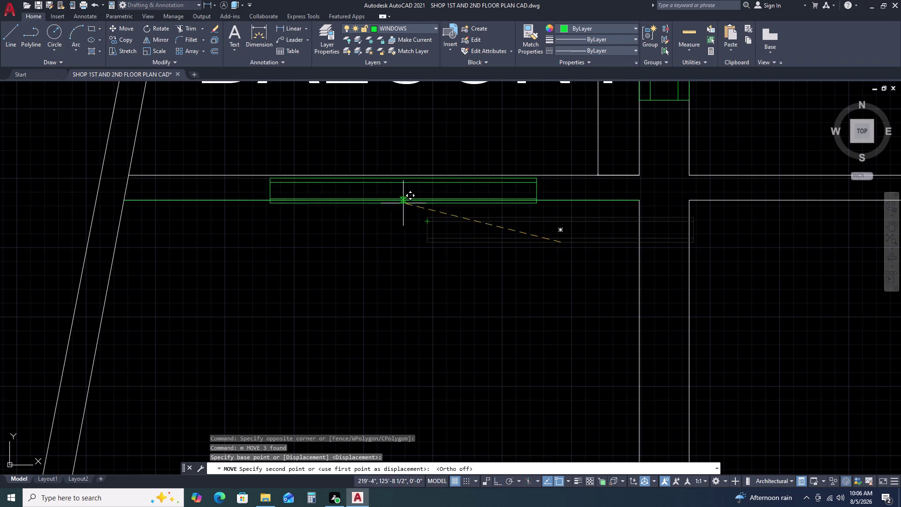
click(385, 201)
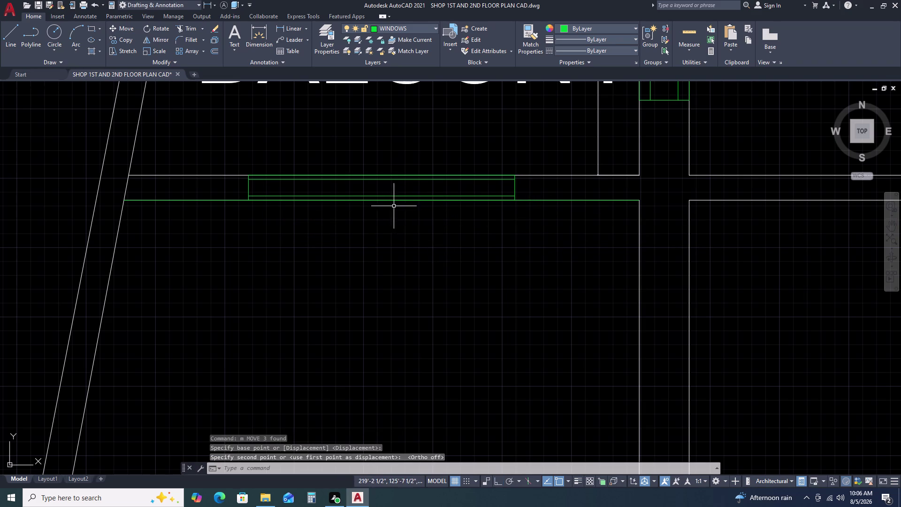
Delete the temporary guide line.
click(540, 200)
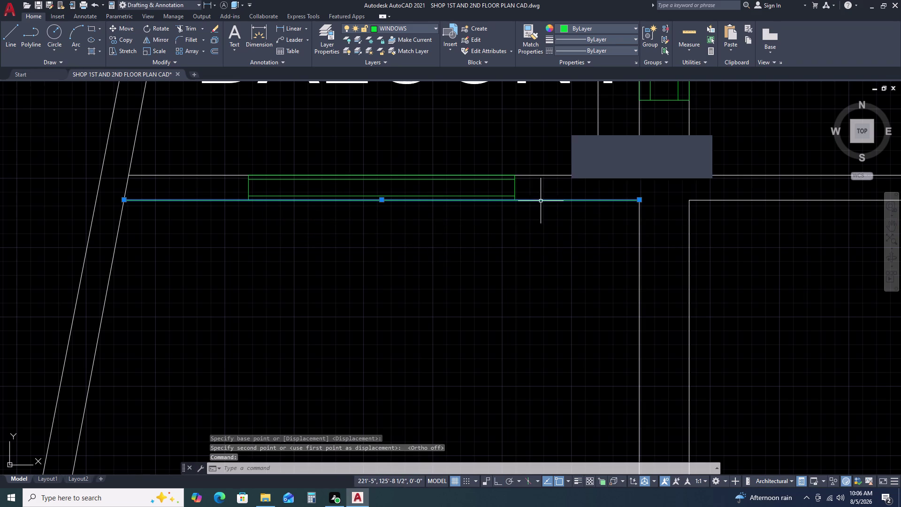
key(Delete)
scroll(down, 3)
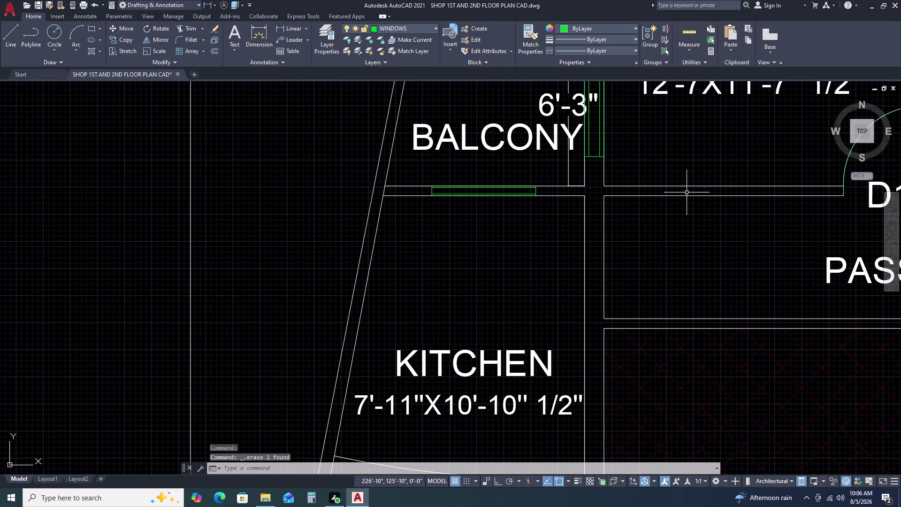
middle_drag(674, 198, 527, 212)
scroll(down, 3)
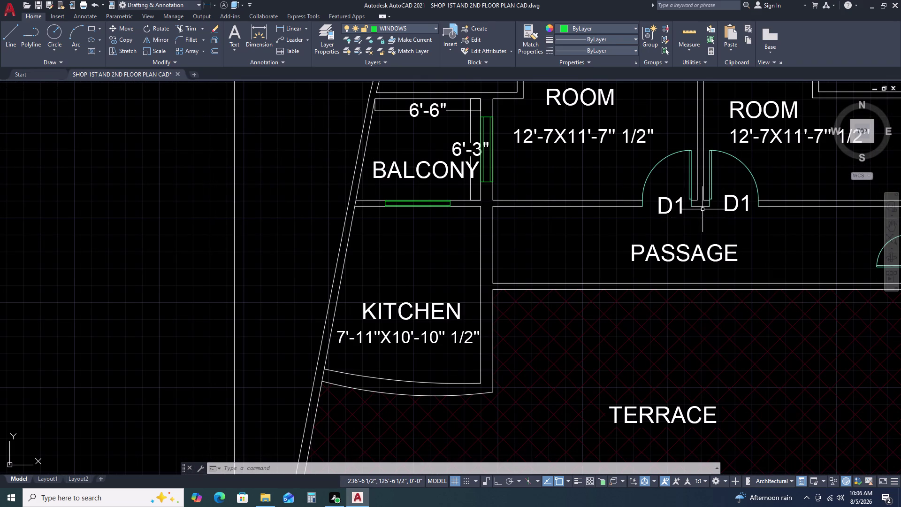
scroll(down, 3)
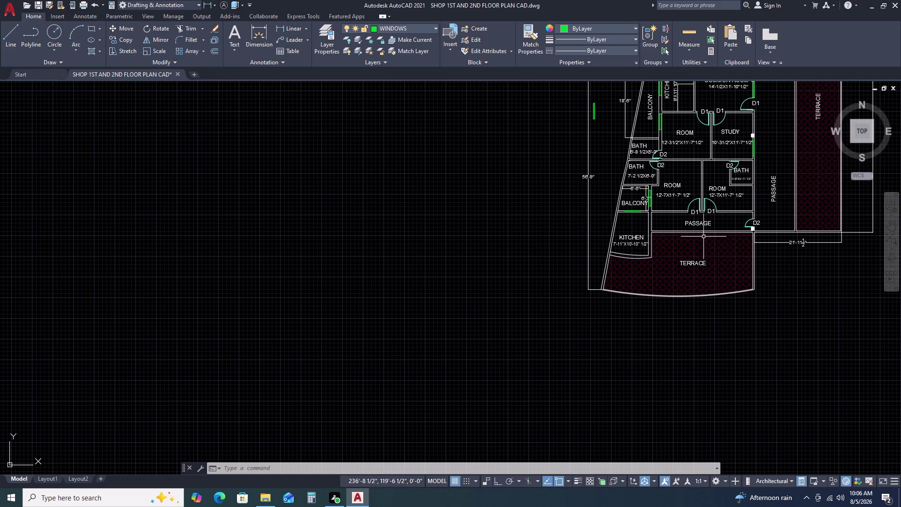
scroll(up, 3)
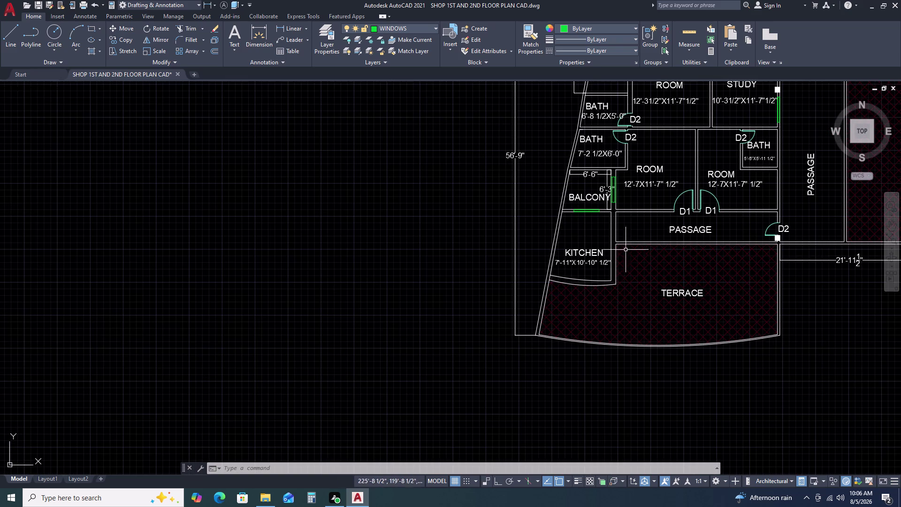
middle_click(648, 247)
middle_click(603, 233)
middle_click(600, 232)
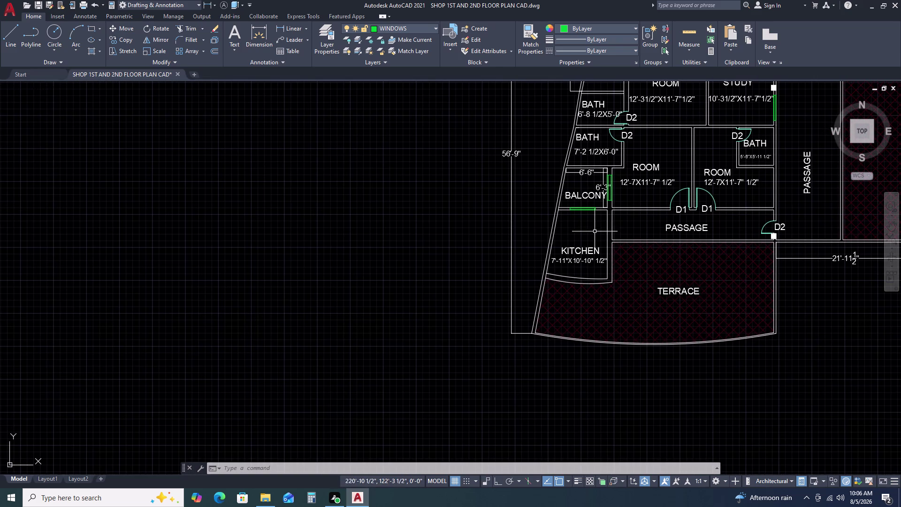
scroll(up, 3)
click(564, 278)
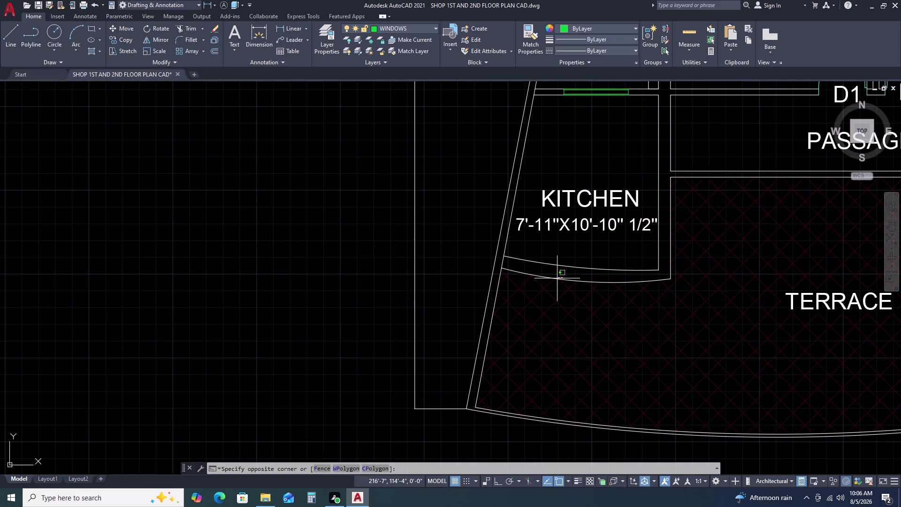
click(557, 278)
click(549, 279)
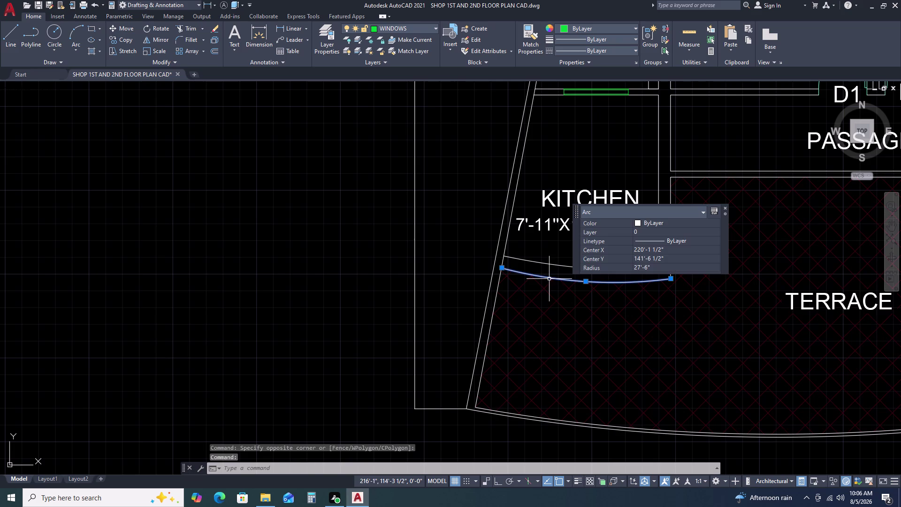
click(585, 282)
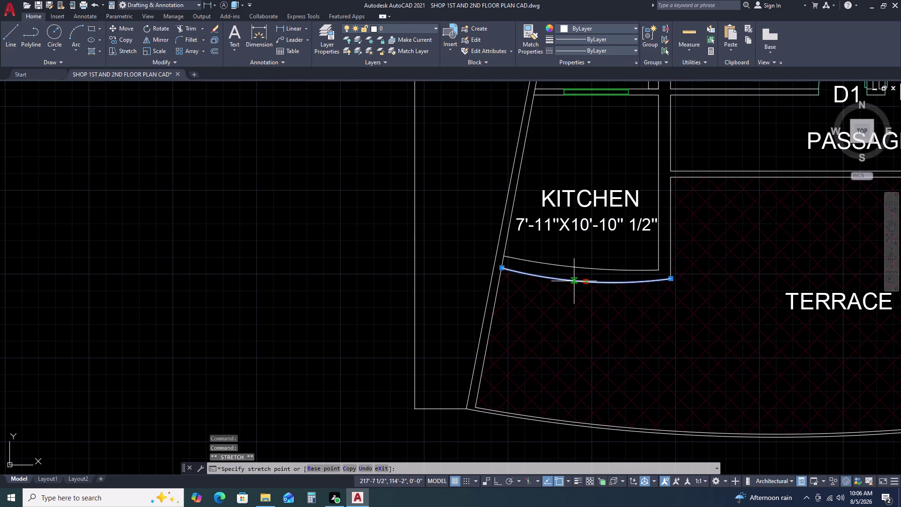
click(574, 281)
key(Escape)
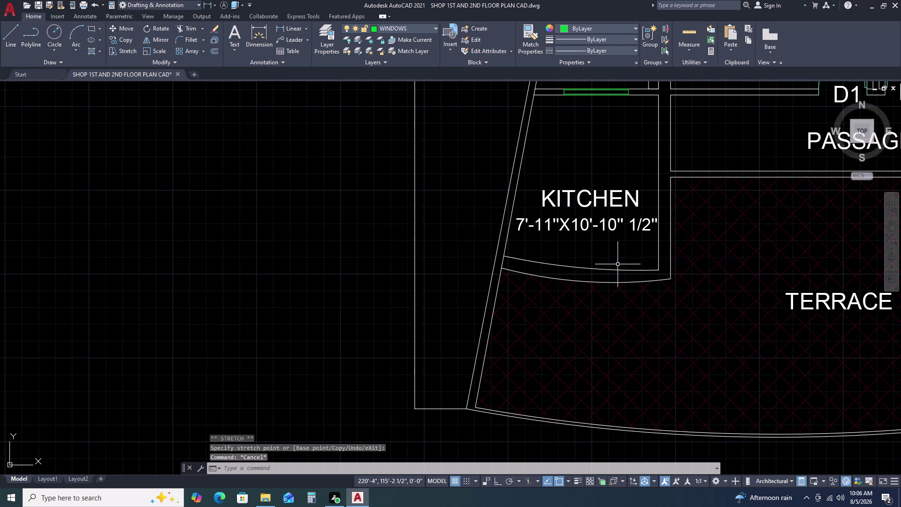
scroll(down, 3)
middle_drag(670, 264, 578, 277)
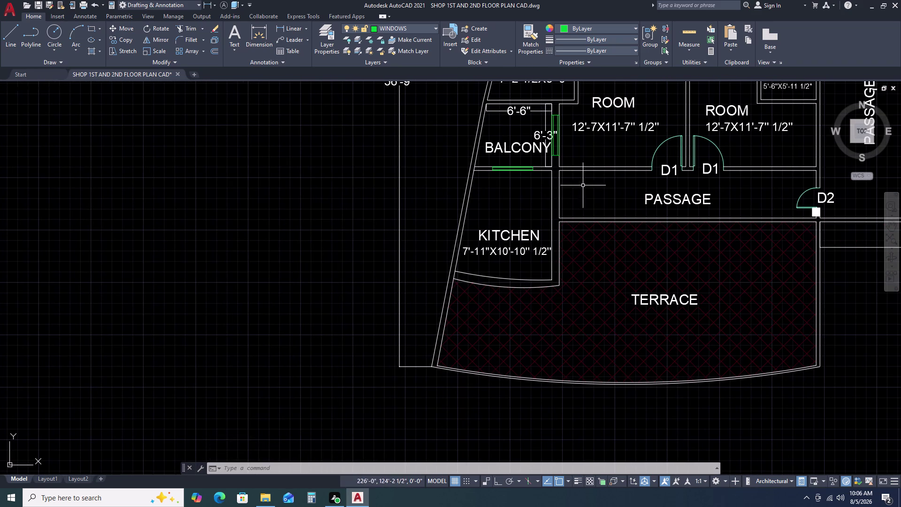
middle_drag(603, 175, 582, 202)
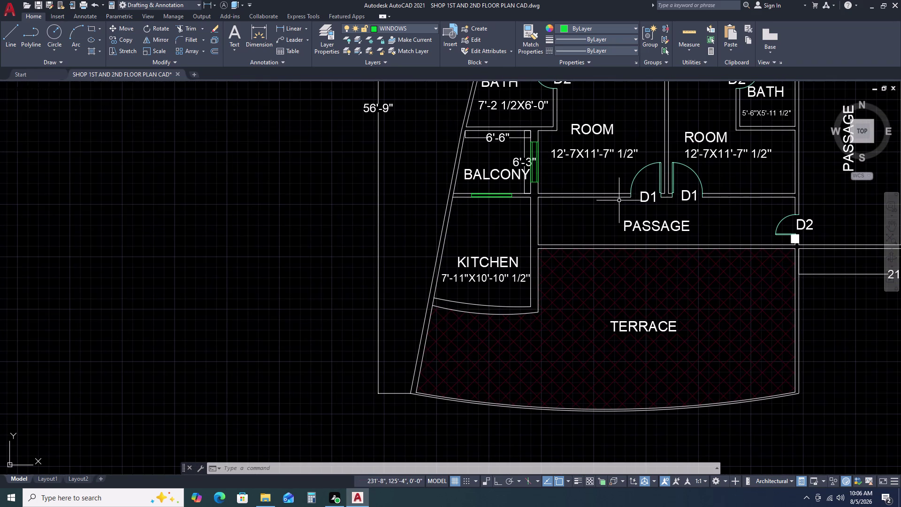
scroll(down, 3)
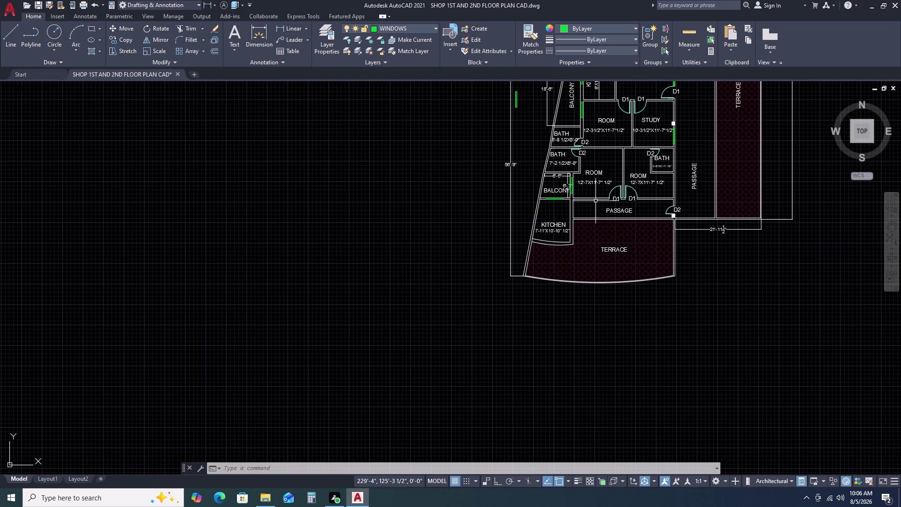
middle_drag(648, 202, 641, 206)
middle_drag(635, 212, 630, 216)
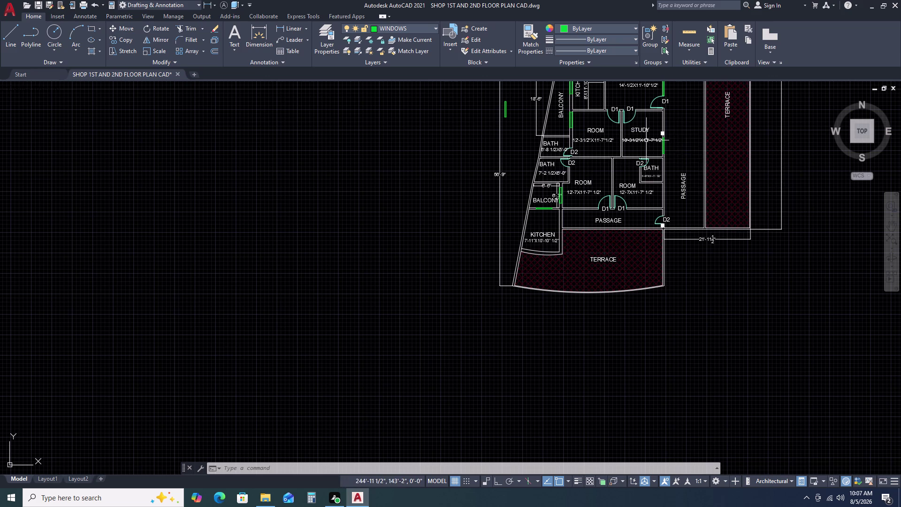
scroll(up, 3)
Copy the study's tall window marker straight across to the study's left wall.
scroll(up, 3)
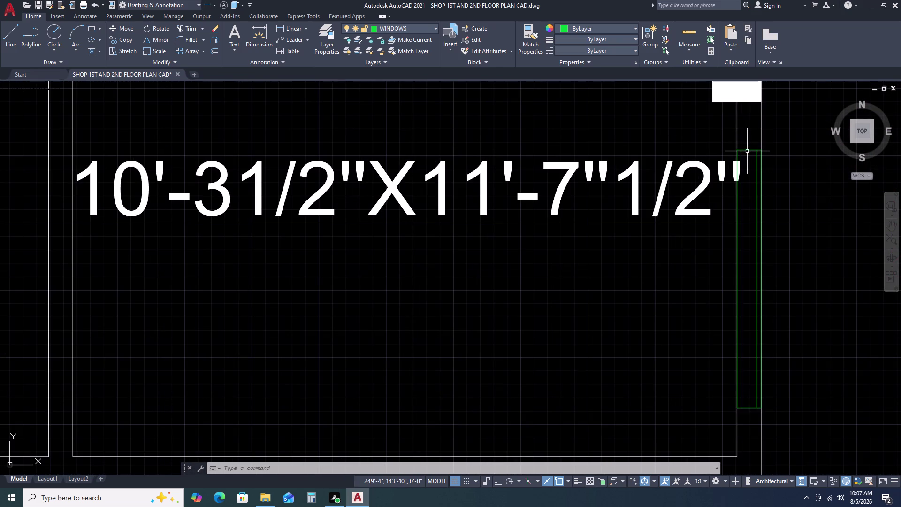
click(747, 151)
key(c)
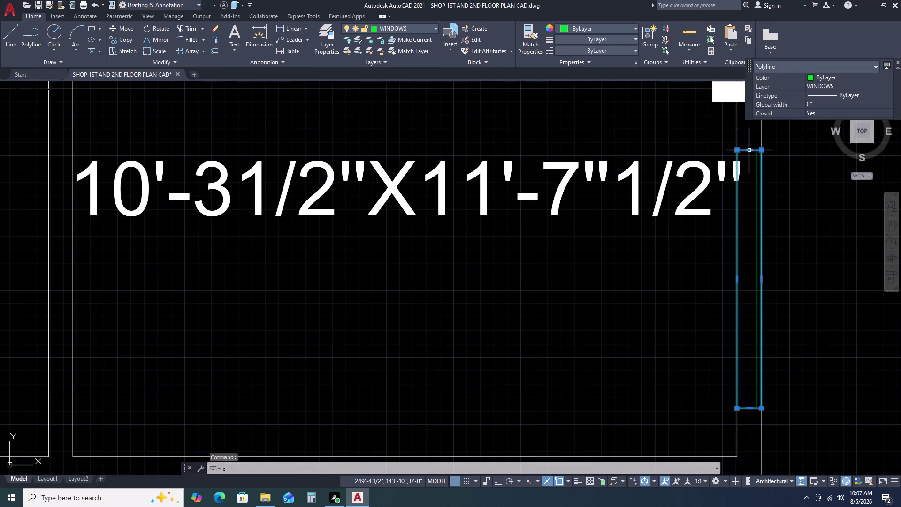
key(o)
key(space)
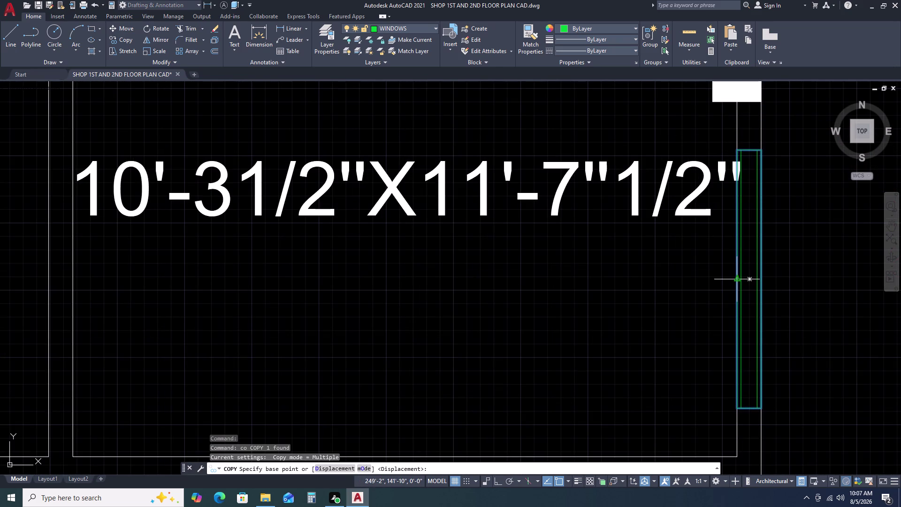
click(736, 278)
key(F8)
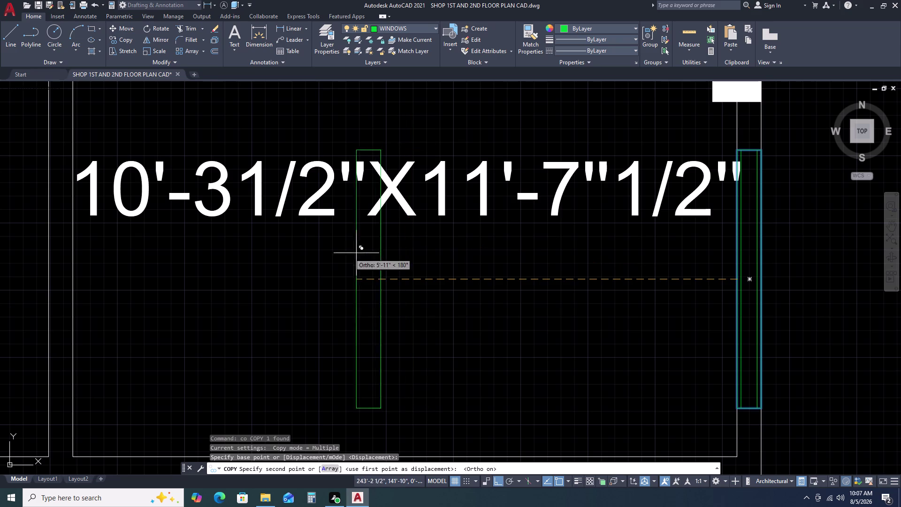
click(49, 277)
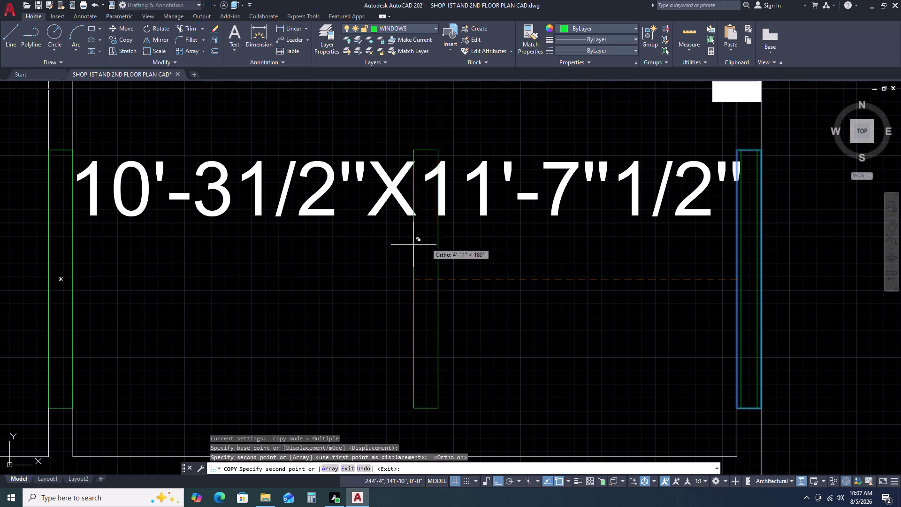
scroll(down, 3)
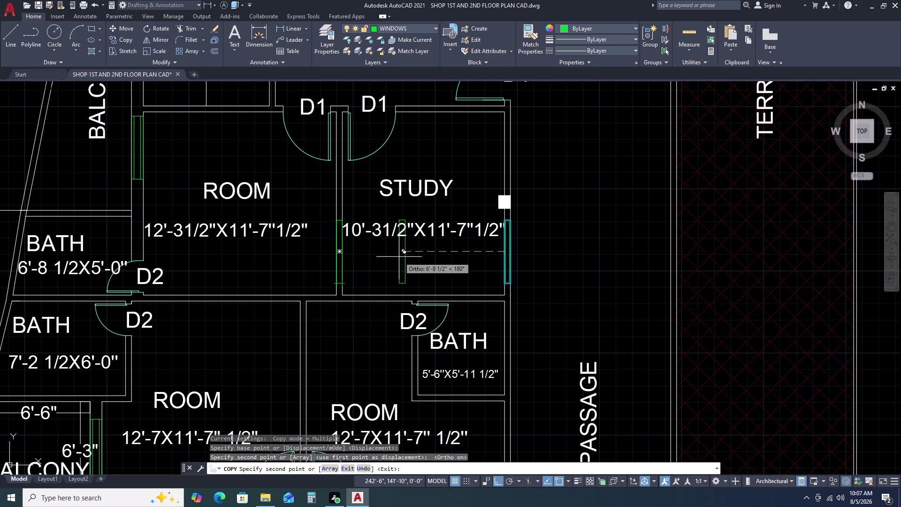
key(Escape)
scroll(down, 3)
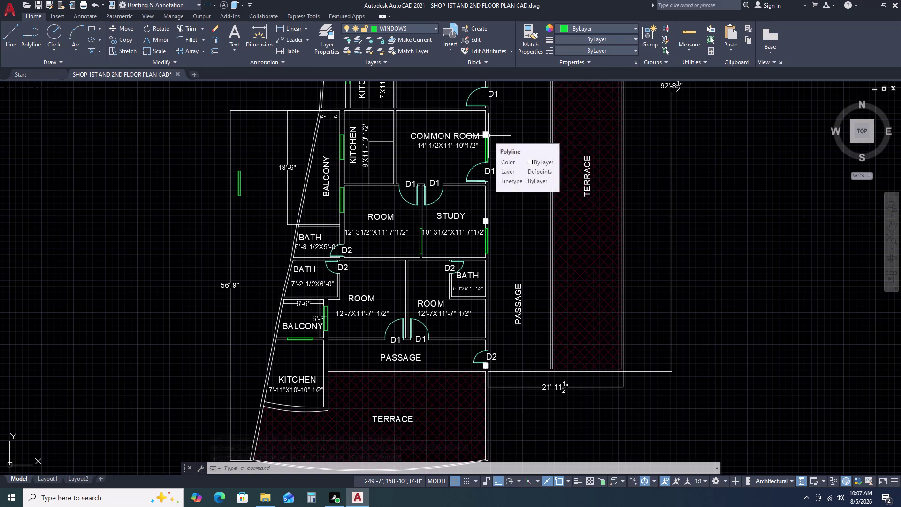
Copy the common room window onto the common room's kitchen-side wall.
scroll(up, 3)
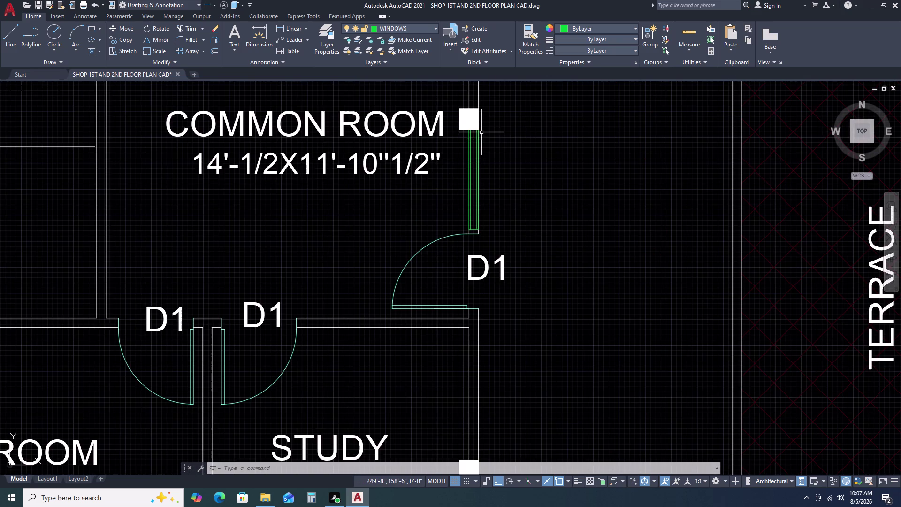
scroll(up, 3)
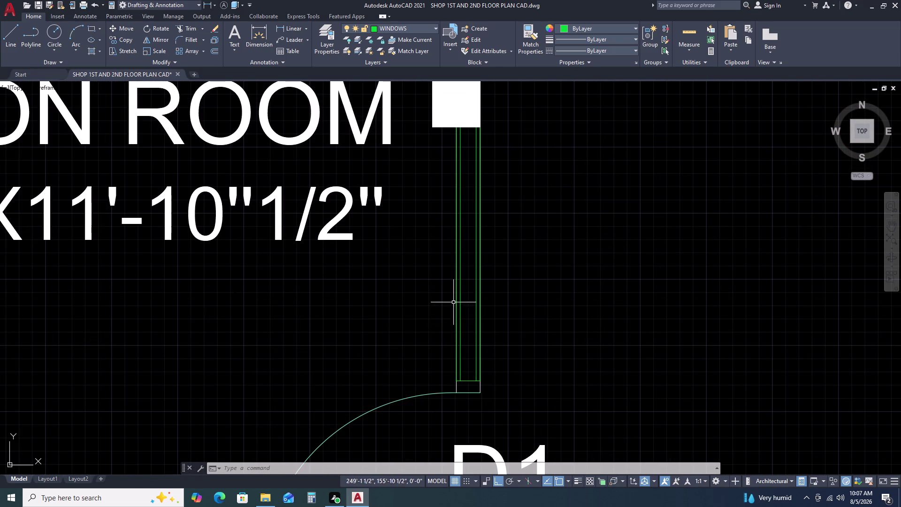
click(457, 292)
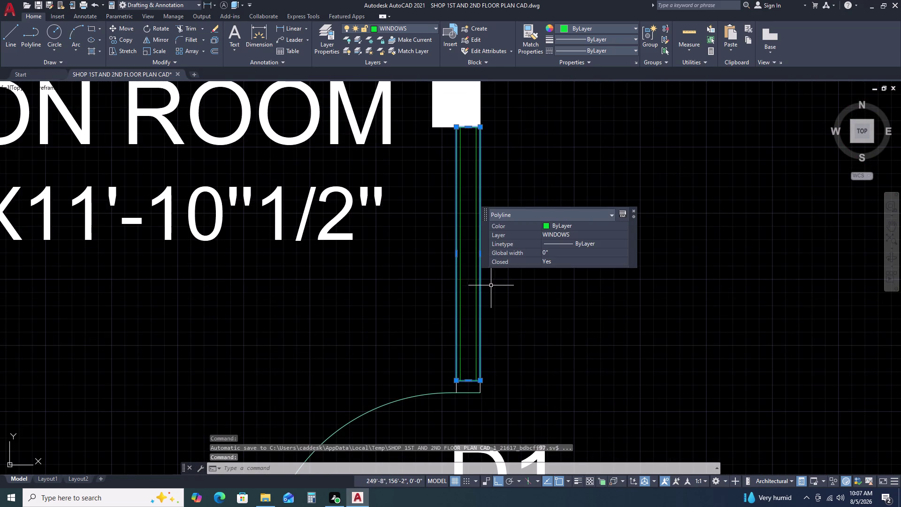
key(d)
key(BackSpace)
key(c)
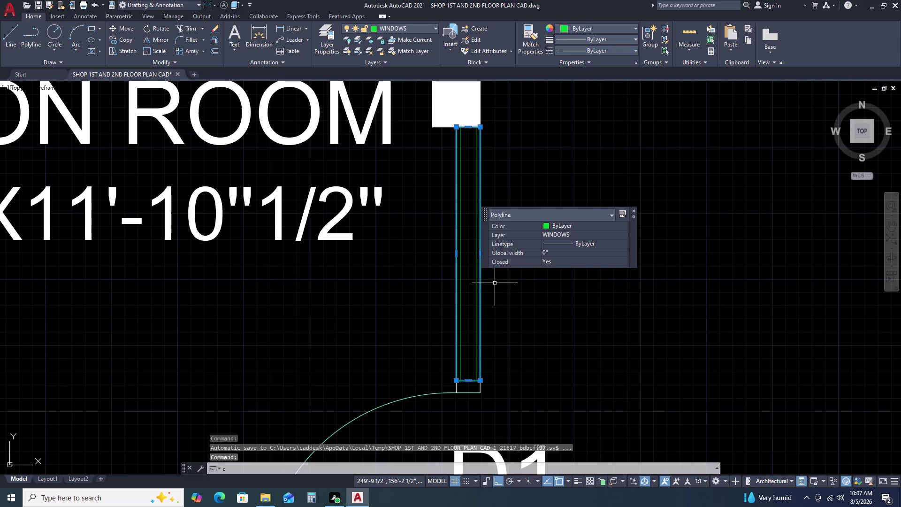
key(o)
key(space)
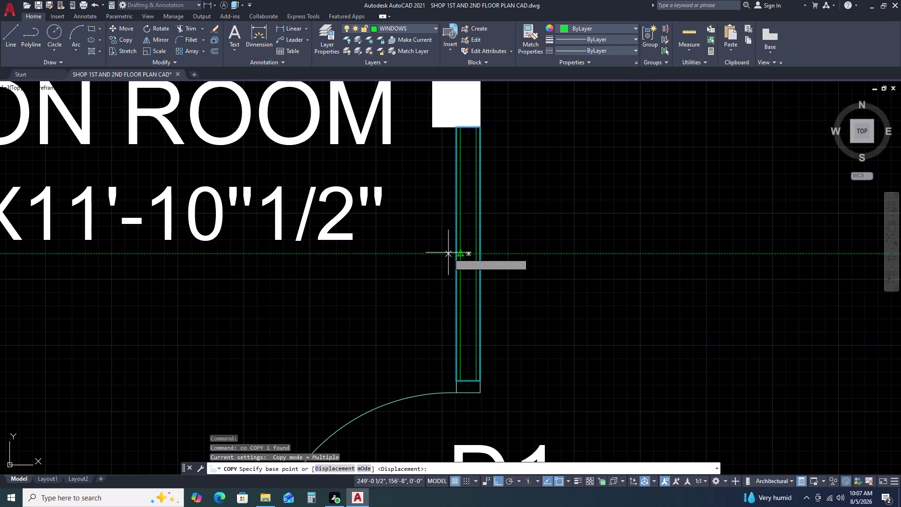
click(457, 252)
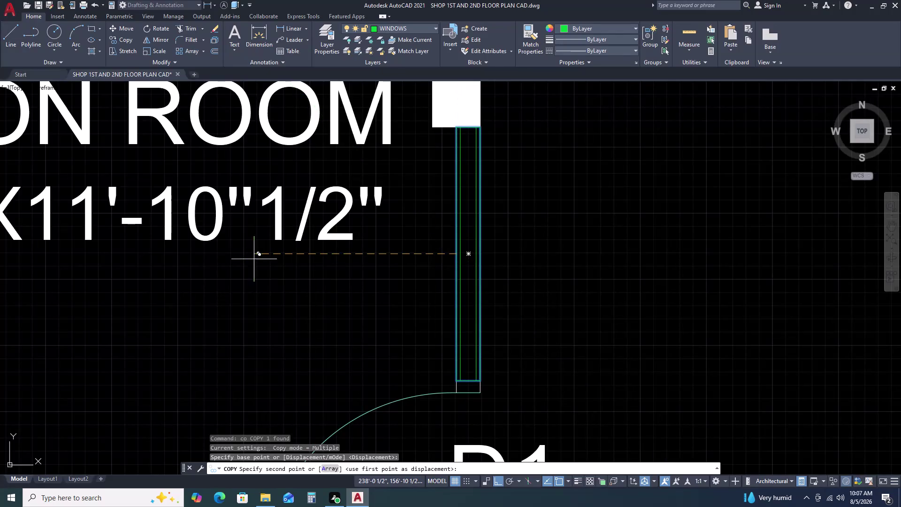
scroll(down, 3)
middle_drag(136, 264, 439, 244)
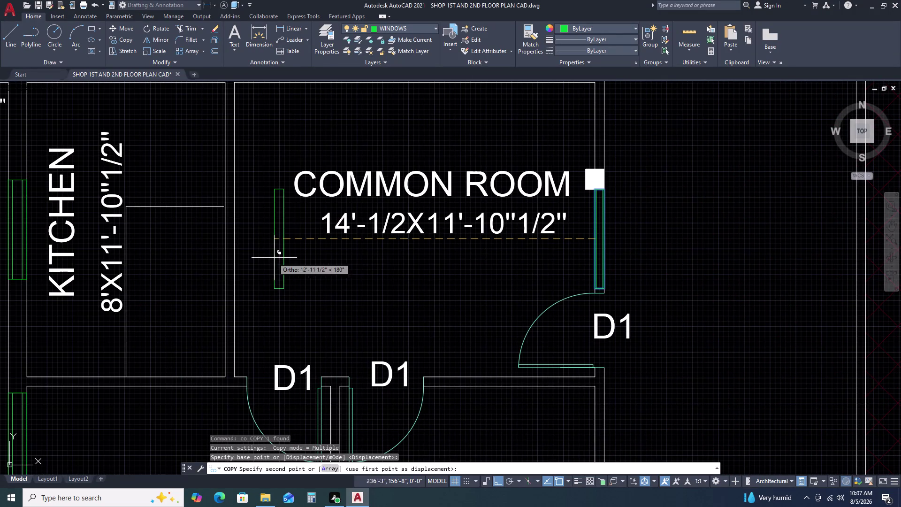
click(226, 238)
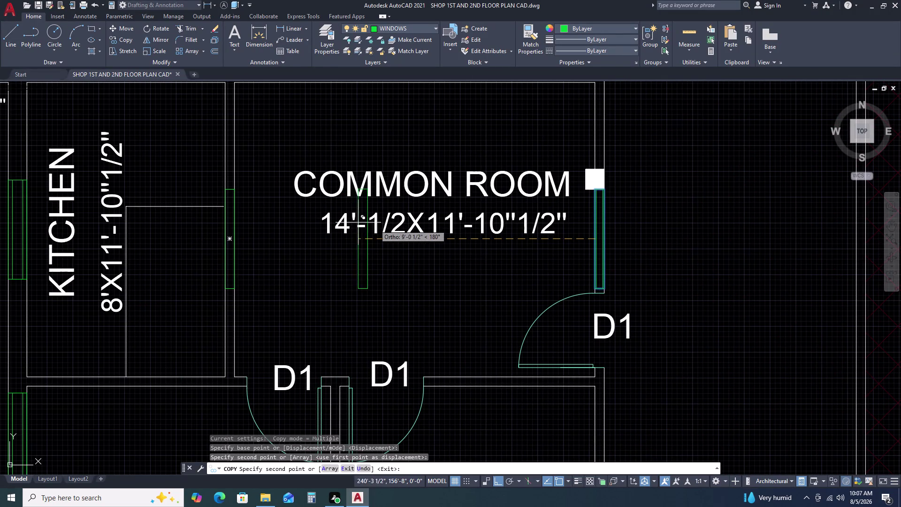
scroll(down, 3)
key(Escape)
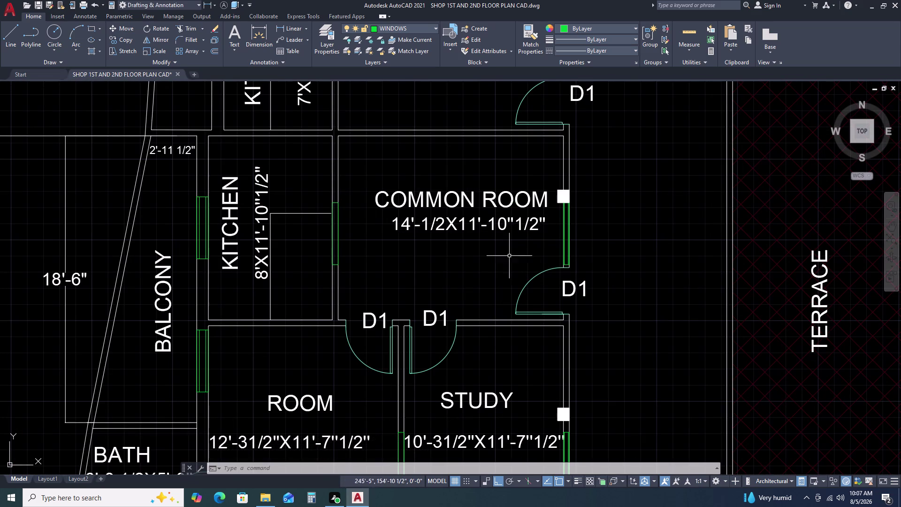
Pan across the floor plan to find the stray window copy on the left.
scroll(down, 3)
middle_drag(526, 270, 519, 205)
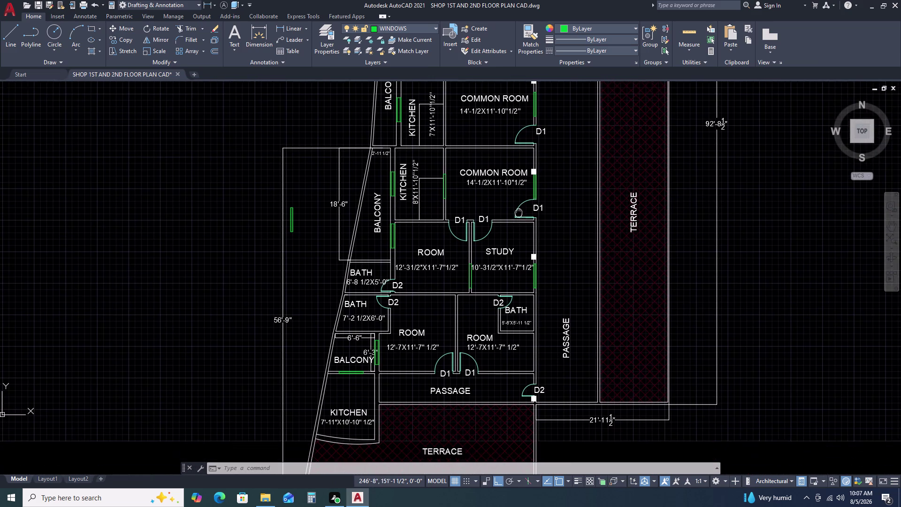
middle_drag(518, 205, 519, 205)
middle_drag(519, 297, 514, 242)
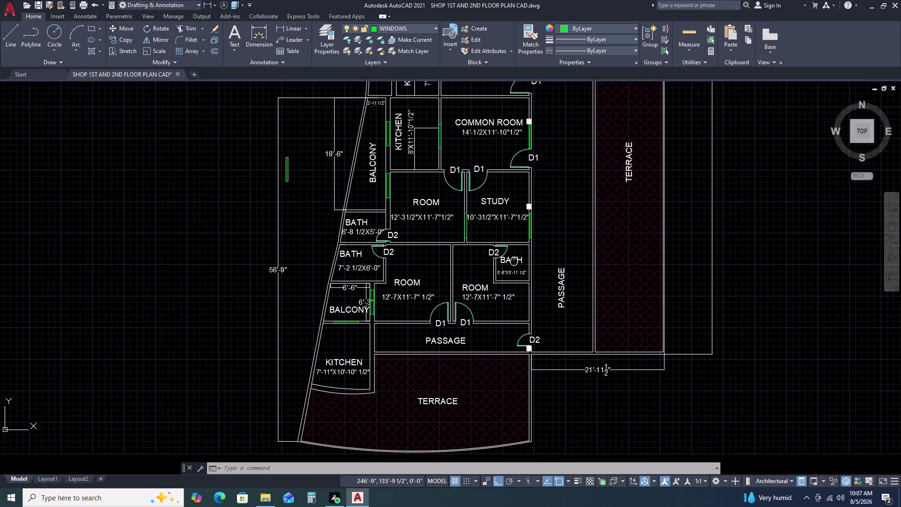
middle_drag(514, 242, 515, 228)
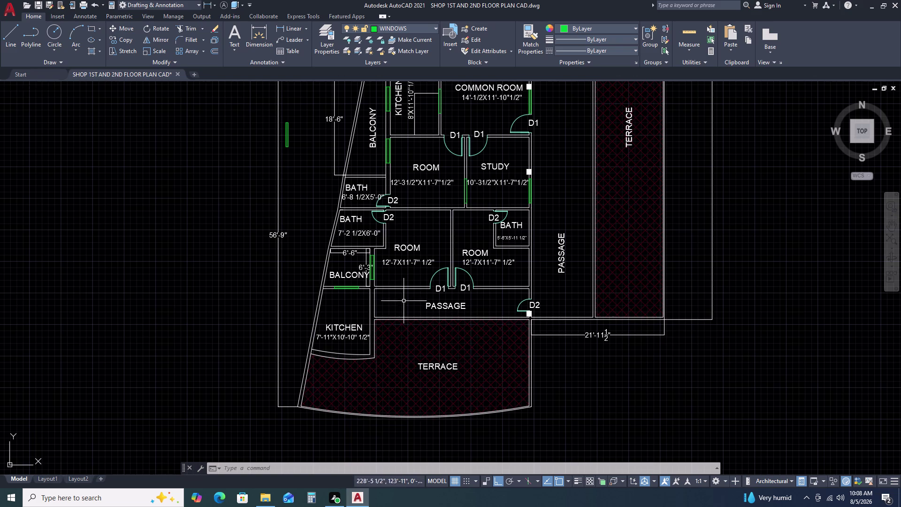
middle_drag(344, 285, 368, 285)
middle_drag(401, 285, 406, 285)
middle_click(407, 285)
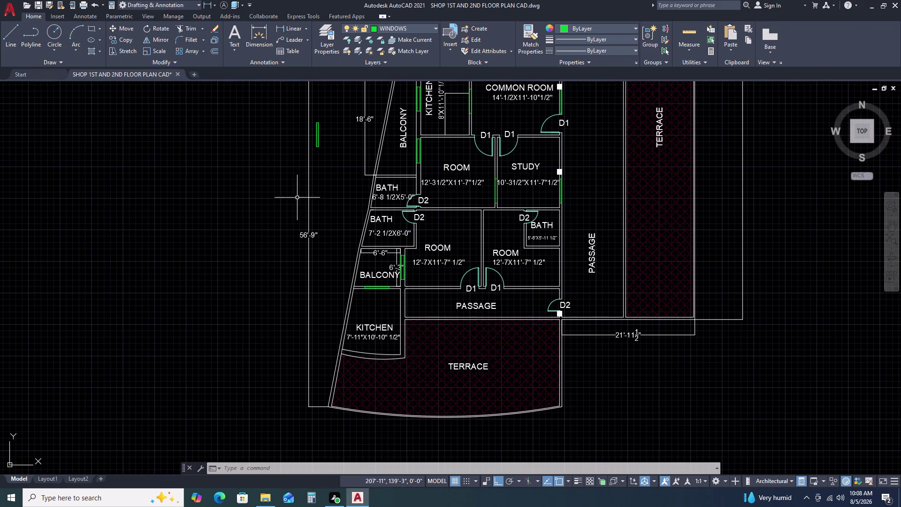
scroll(up, 3)
Start scaling the loose window by reference, then abandon that attempt.
click(395, 111)
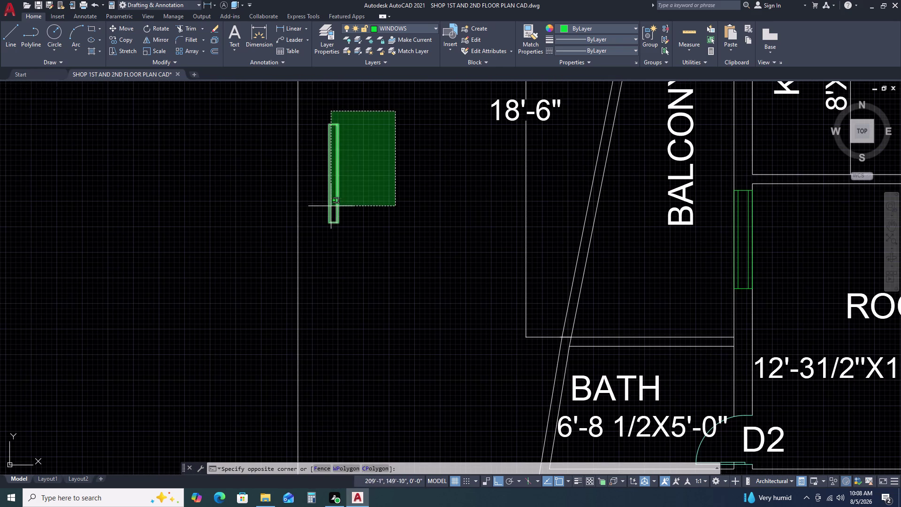
click(331, 209)
text(sc)
key(space)
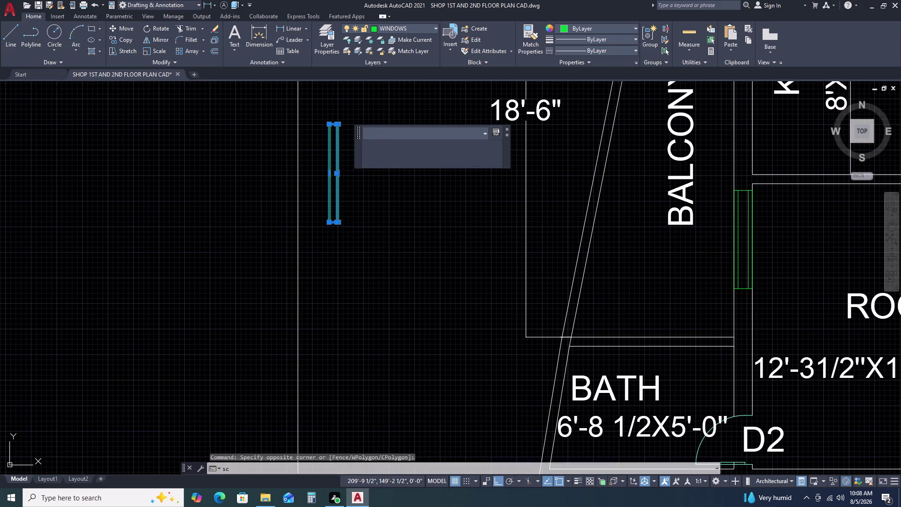
click(340, 224)
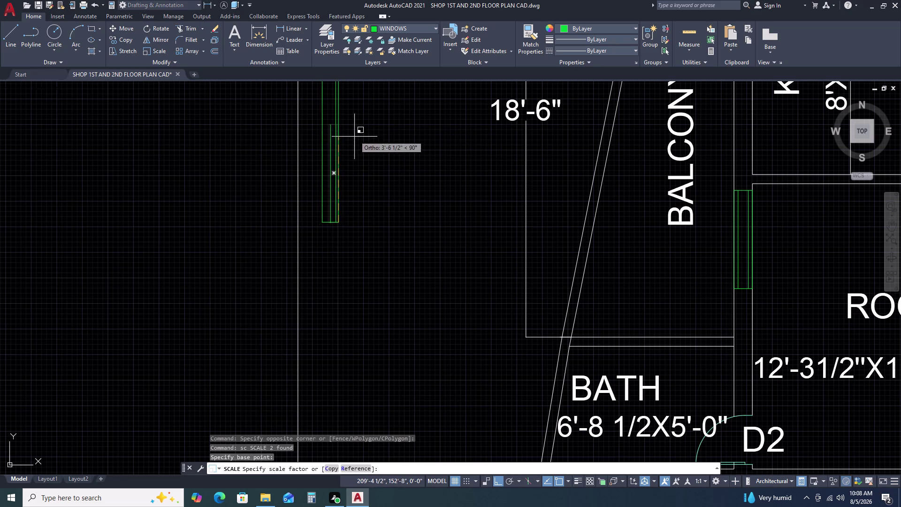
text(r)
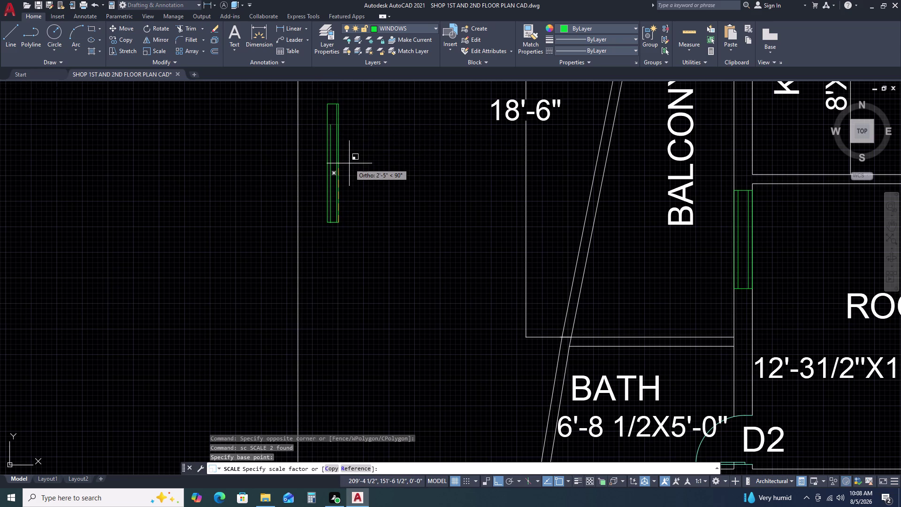
key(space)
scroll(up, 3)
click(342, 123)
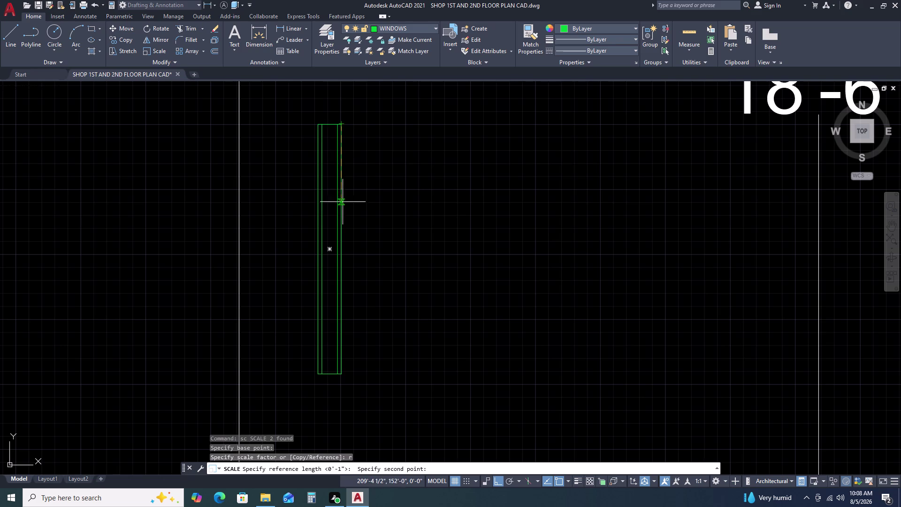
click(344, 376)
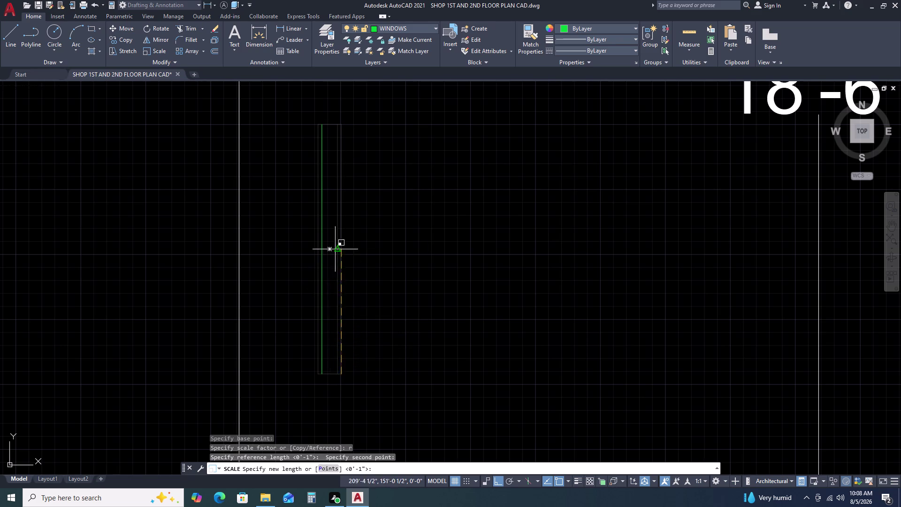
key(Escape)
Rescale the window by reference so its top-to-bottom length becomes 2'.
click(359, 126)
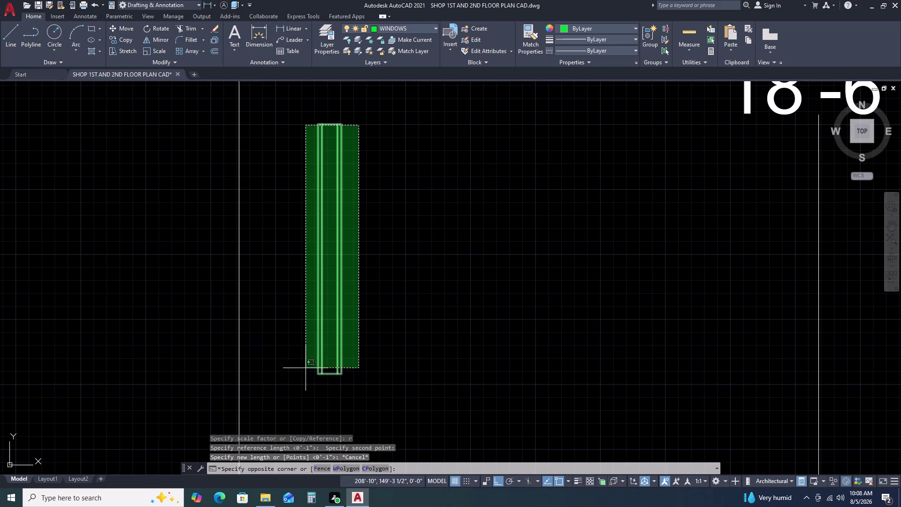
click(305, 388)
key(s)
text(c)
key(space)
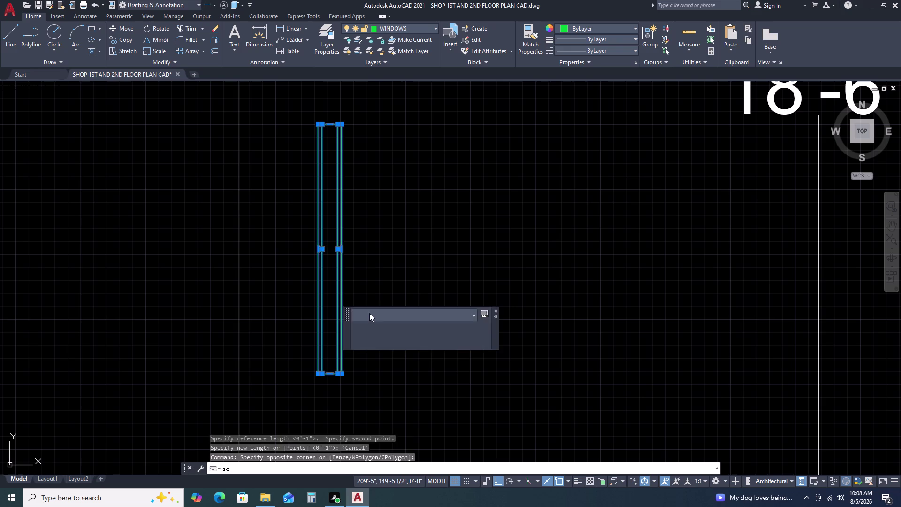
click(343, 123)
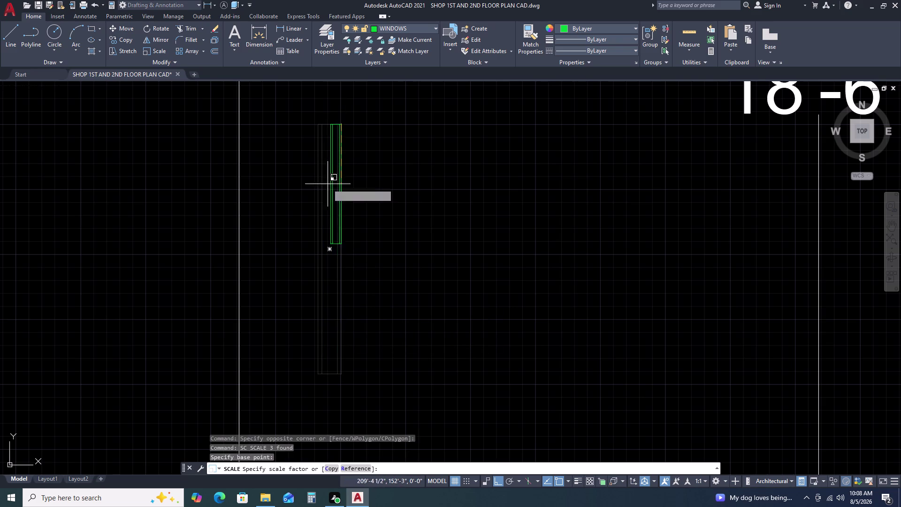
key(r)
key(space)
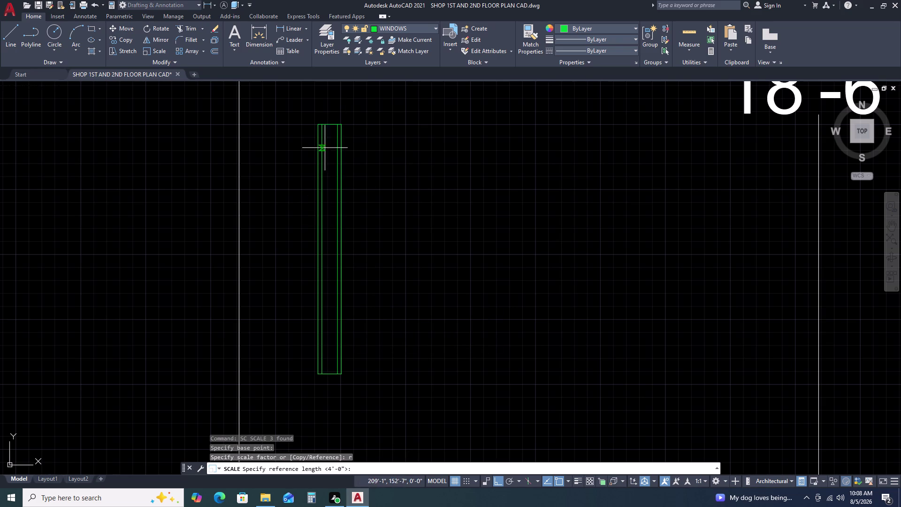
click(342, 125)
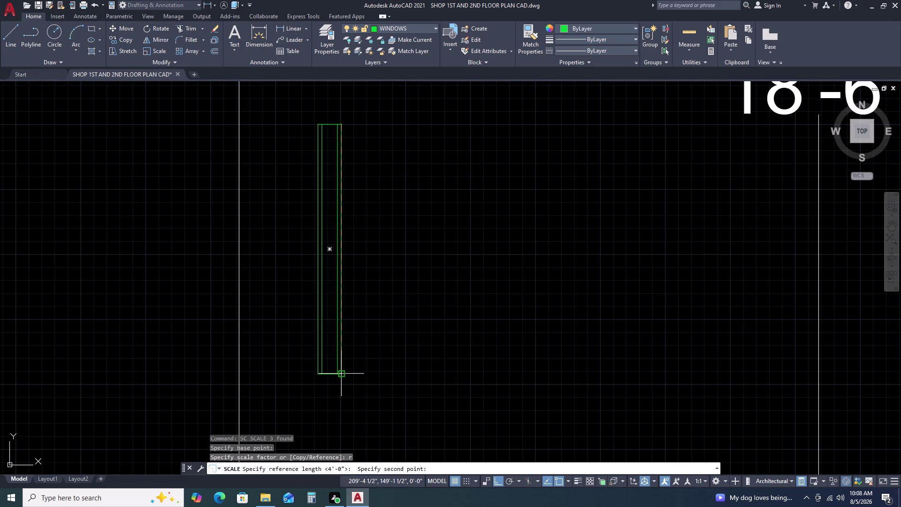
click(342, 375)
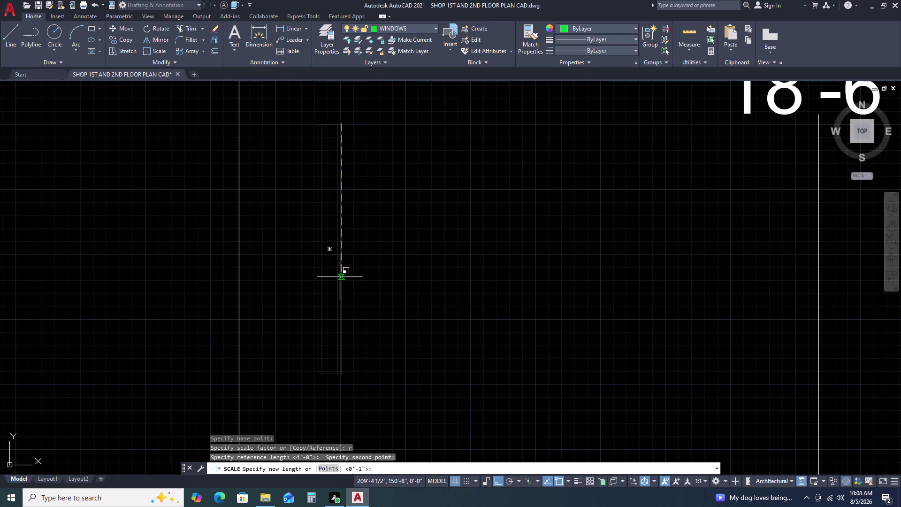
key(2)
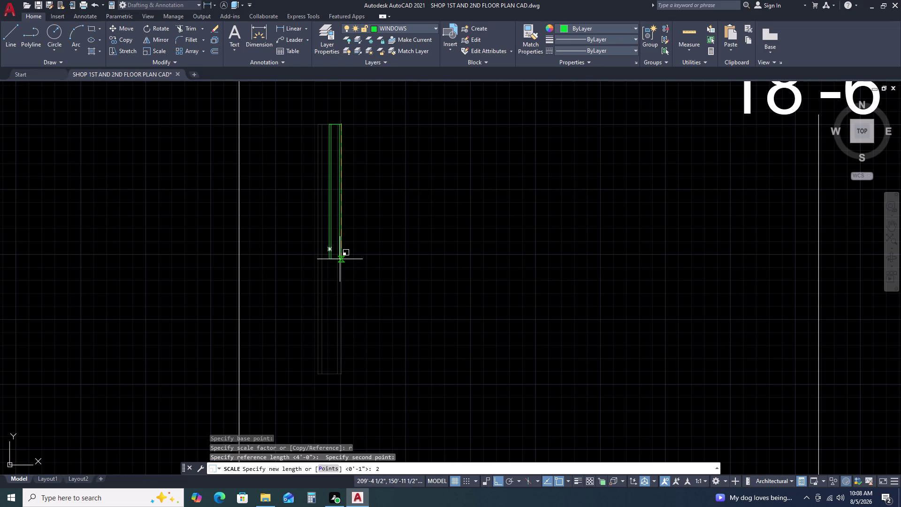
key(period)
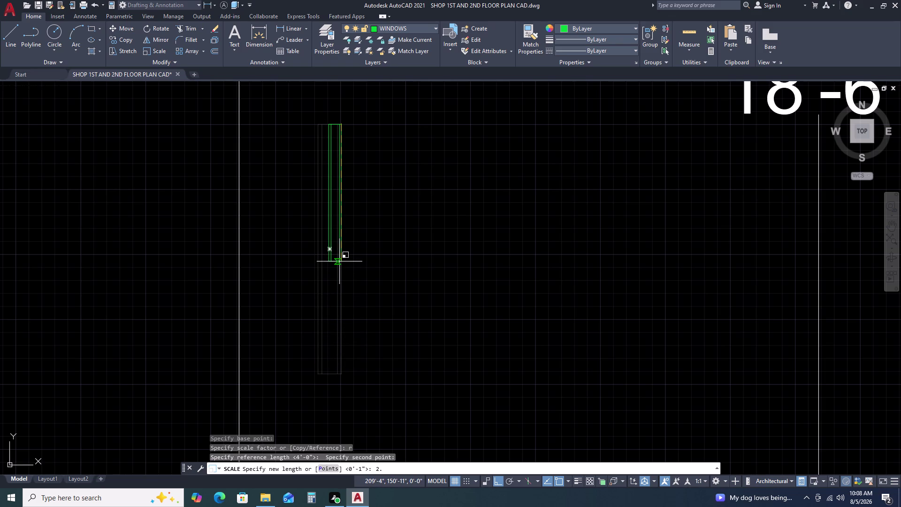
key(BackSpace)
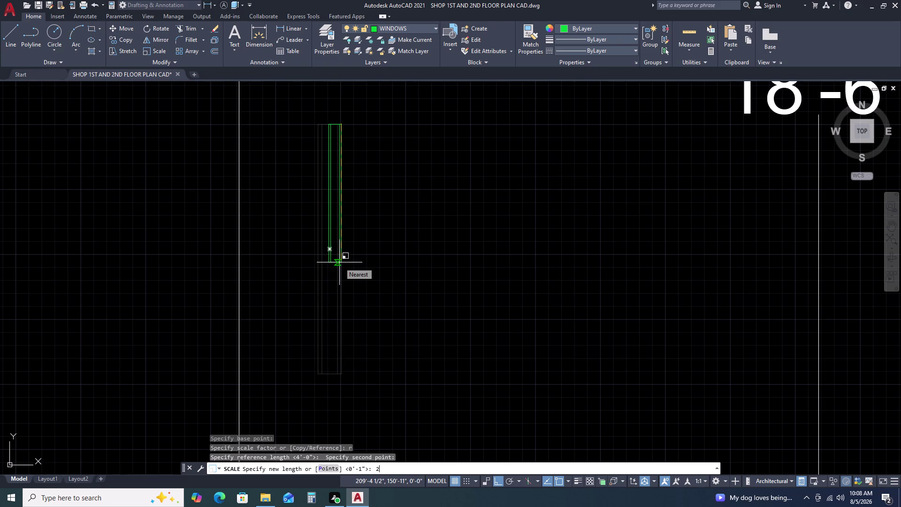
text(')
key(space)
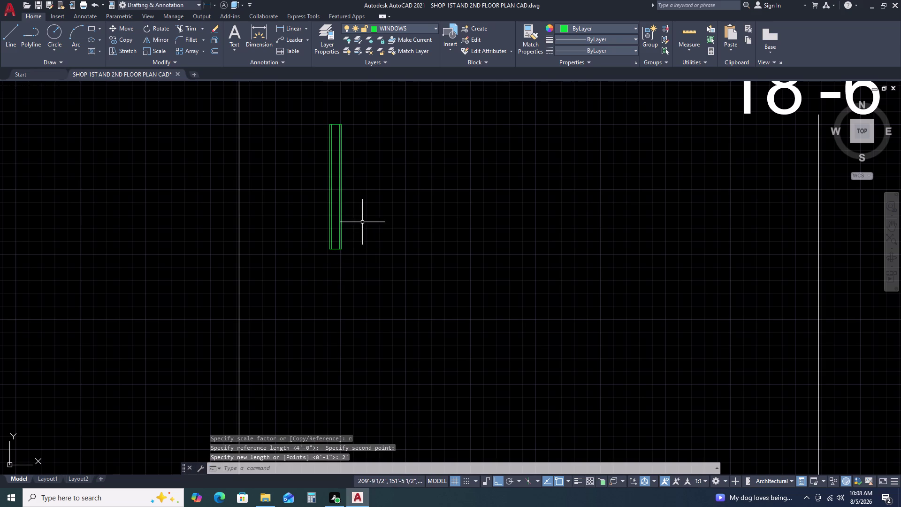
Check the window's 2' length with a trial linear dimension, then cancel it.
key(d)
text(l)
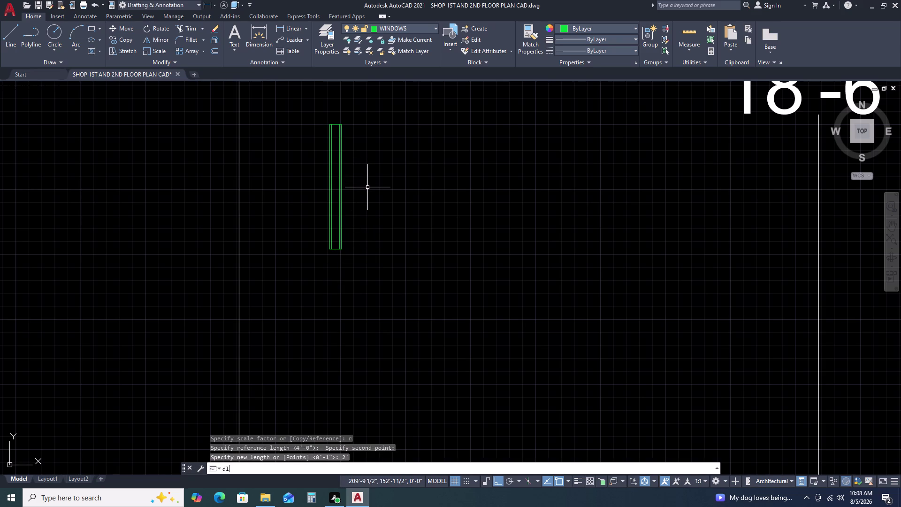
text(i)
key(space)
click(340, 124)
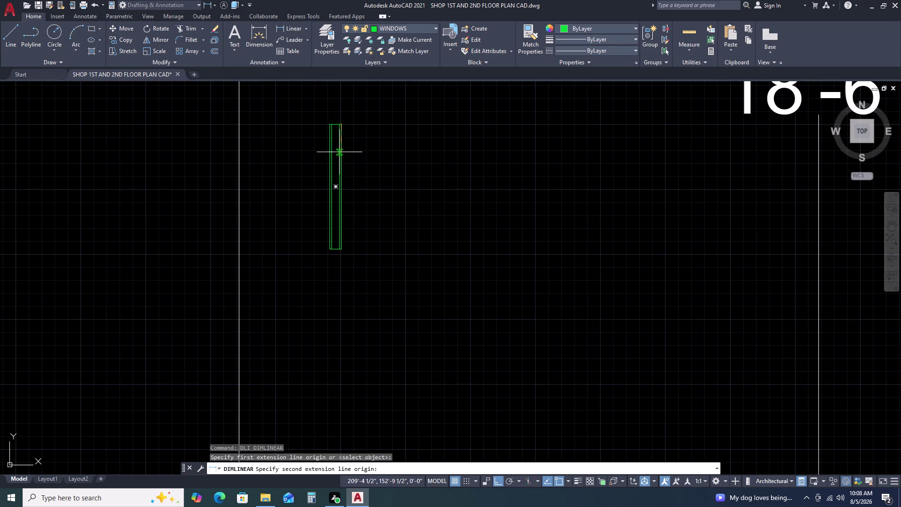
click(342, 247)
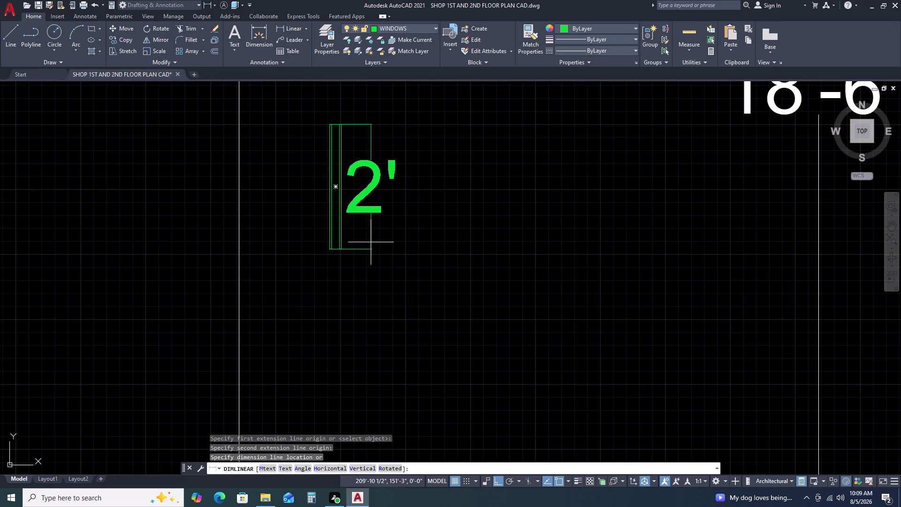
key(Escape)
Select the window symbol's parts and begin moving them.
click(350, 156)
click(323, 168)
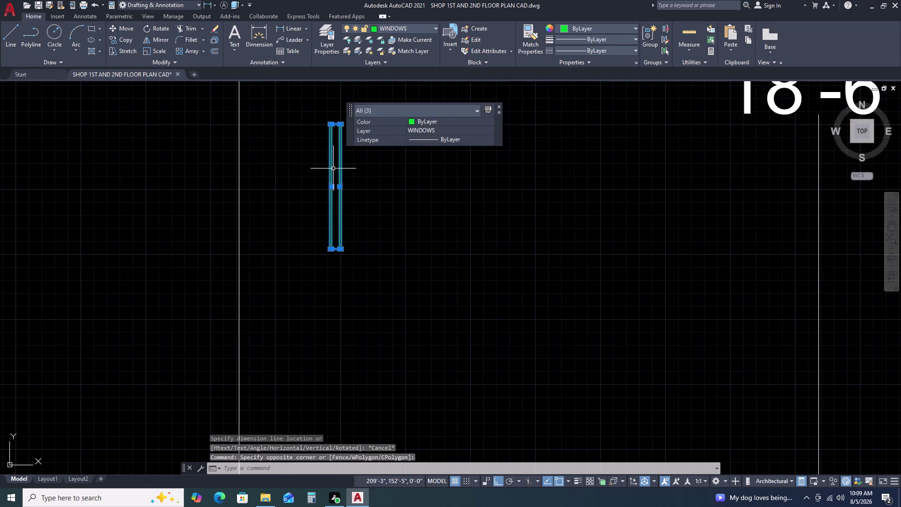
key(m)
key(space)
Move the 2' window symbol beside the upper balcony.
double_click(343, 173)
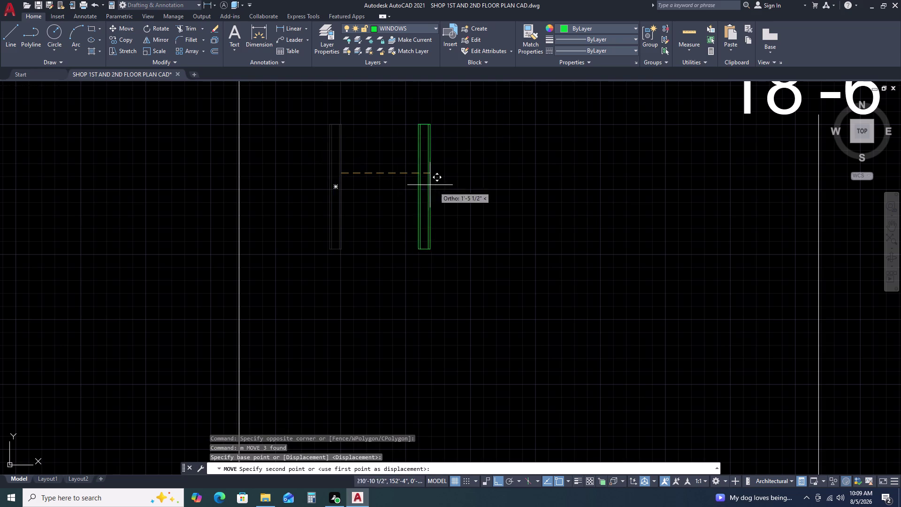
scroll(down, 3)
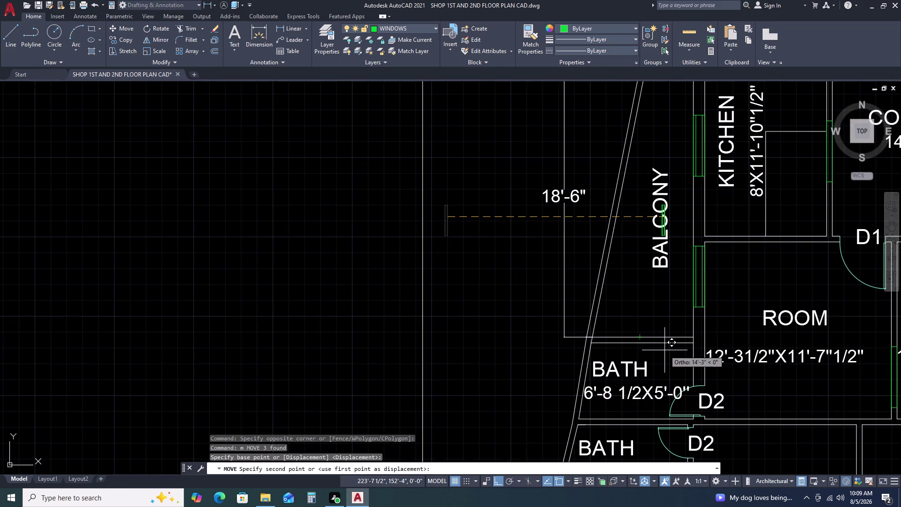
click(633, 351)
Rotate the window symbol 90° so it lies horizontal.
click(635, 222)
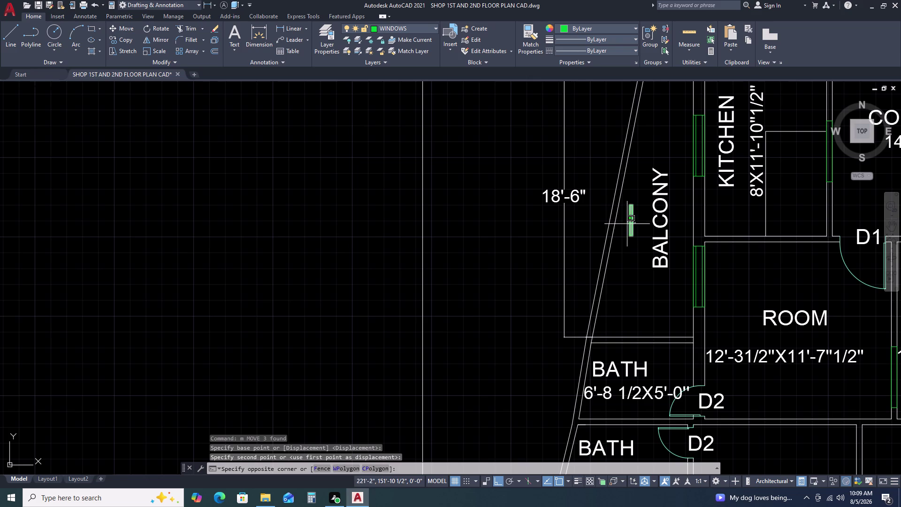
click(627, 224)
key(r)
text(o)
key(space)
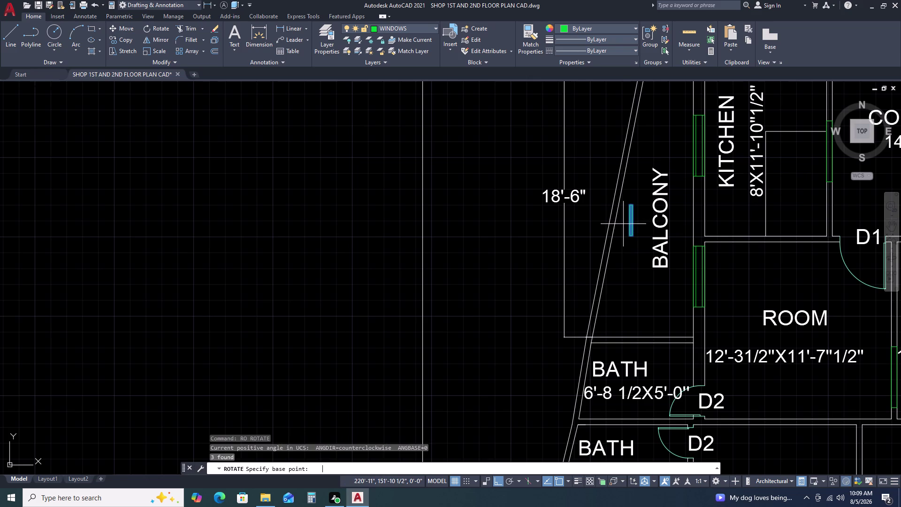
click(622, 234)
click(614, 274)
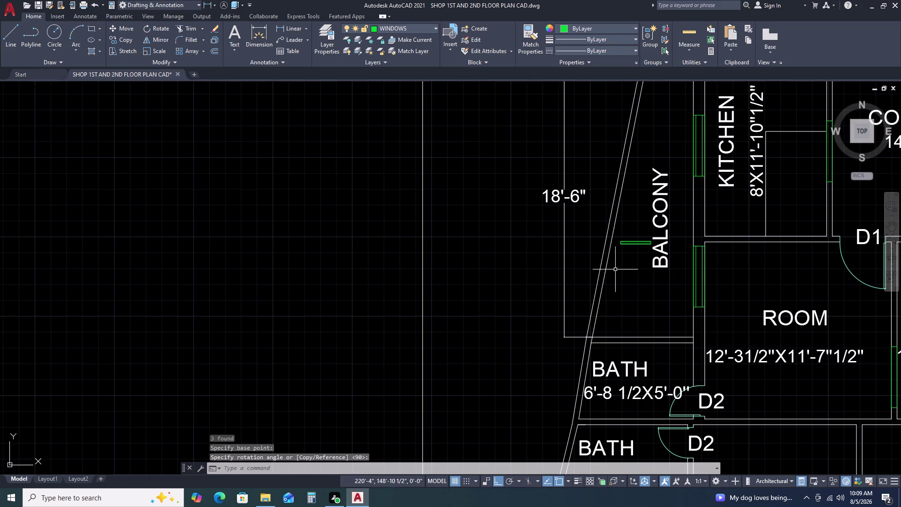
middle_click(652, 299)
middle_drag(630, 291, 619, 284)
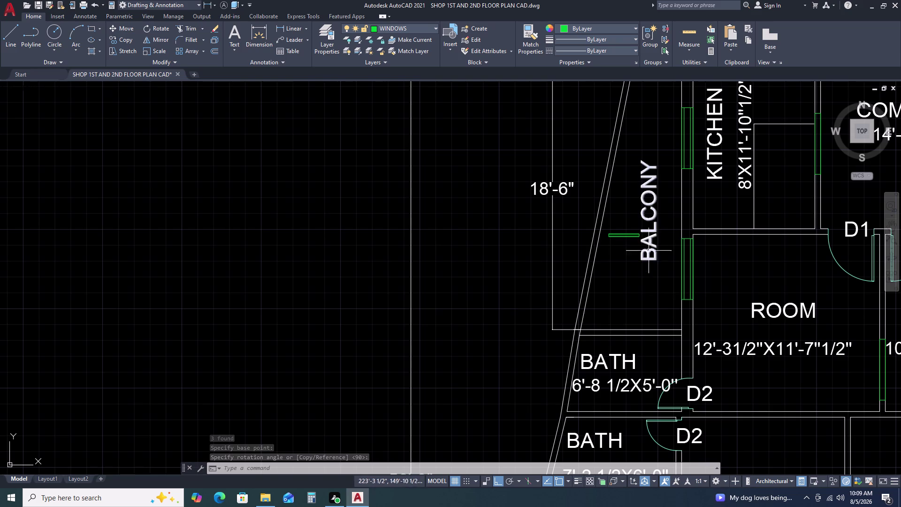
scroll(down, 3)
middle_drag(669, 316, 607, 250)
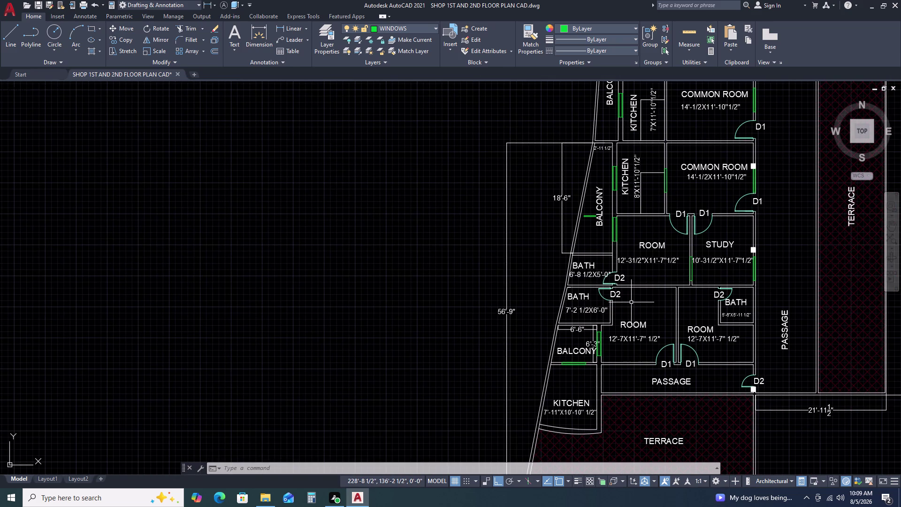
Draw a trial line from the sloped wall along the balcony edge, then stop.
text(l)
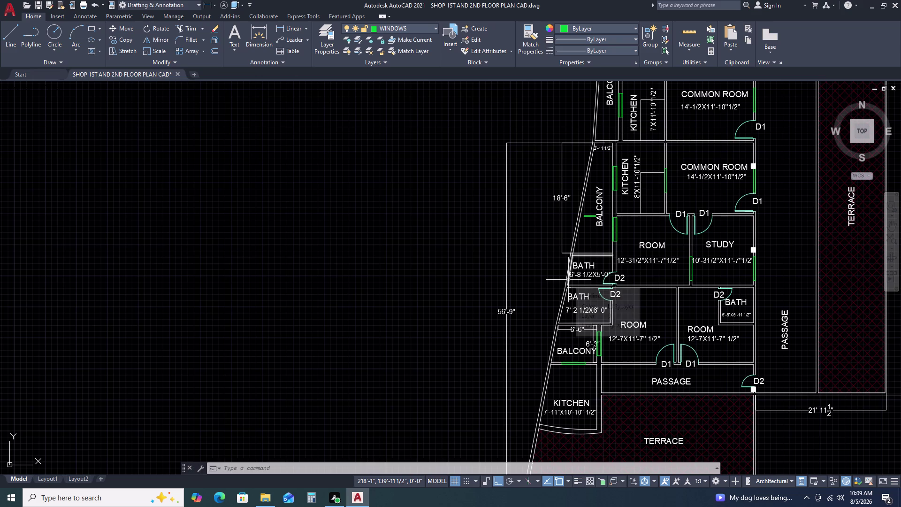
key(space)
scroll(up, 3)
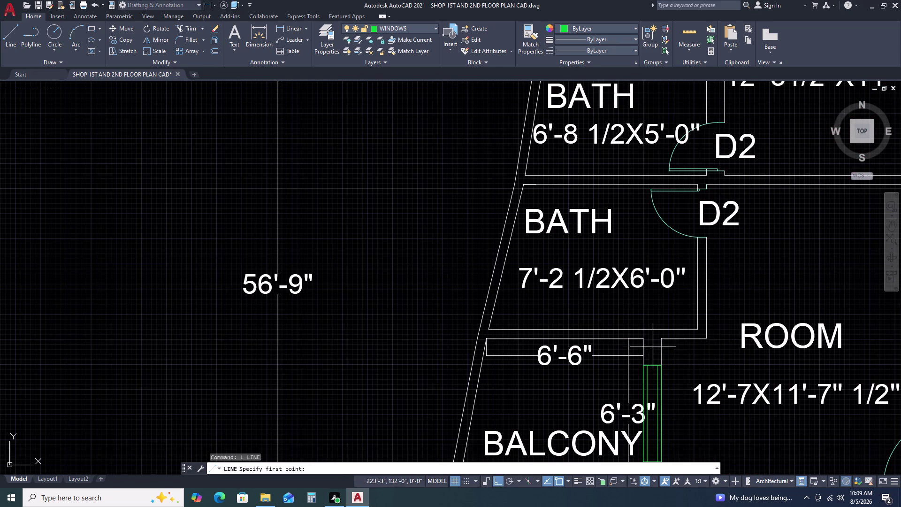
click(644, 338)
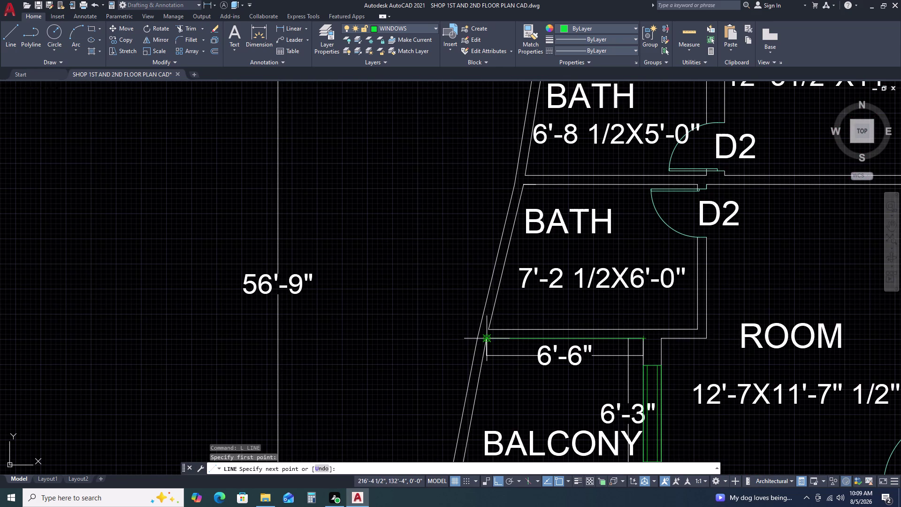
click(486, 336)
key(Escape)
scroll(down, 3)
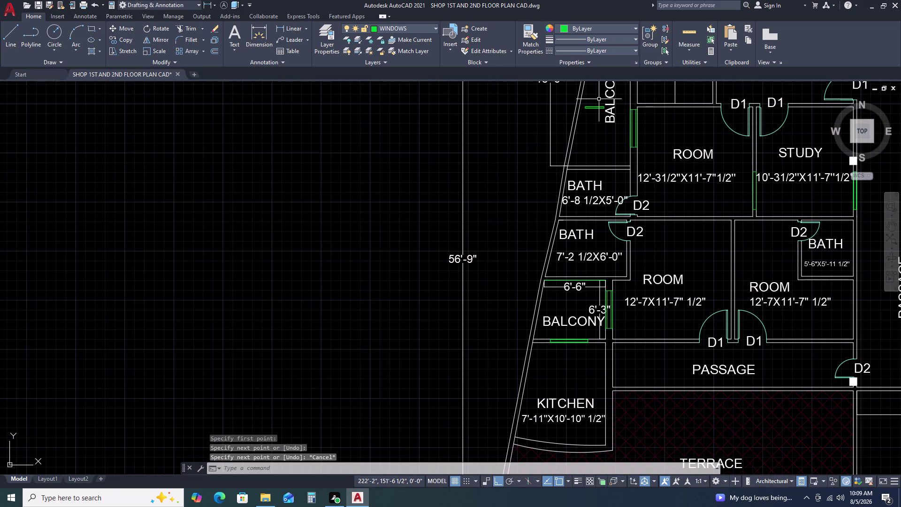
Select the window symbol by the upper balcony, start moving it, then cancel.
click(599, 99)
click(591, 112)
scroll(up, 3)
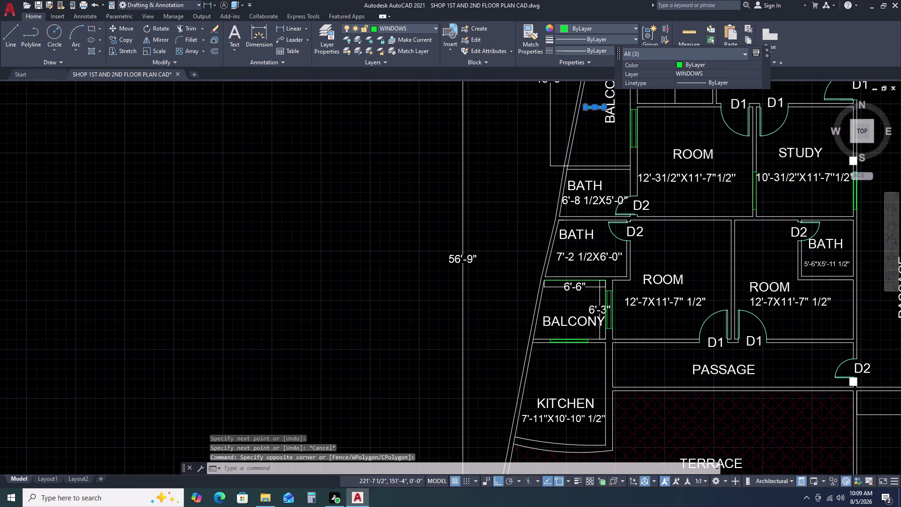
scroll(up, 3)
text(m)
key(space)
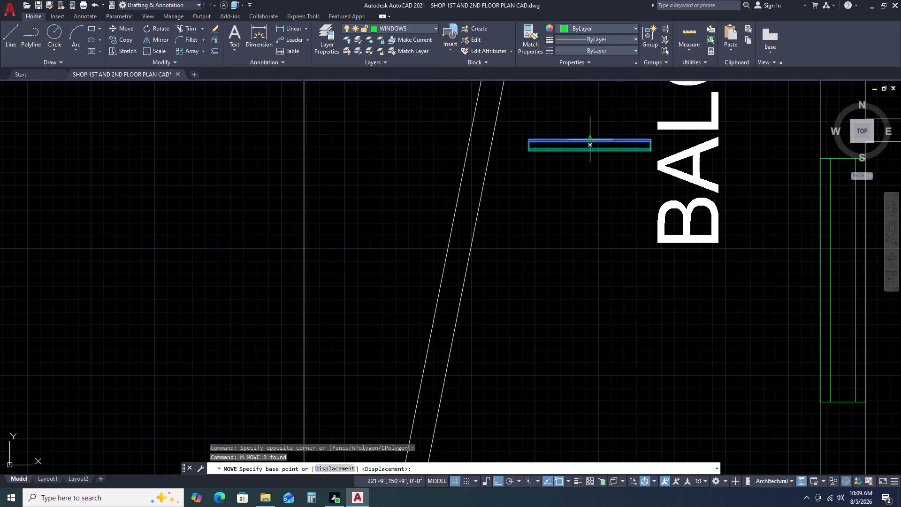
click(589, 154)
scroll(down, 3)
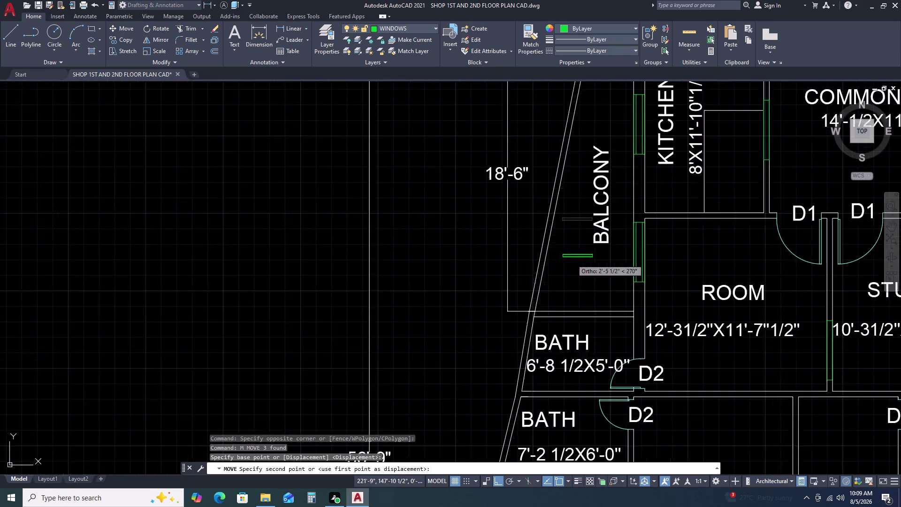
scroll(up, 3)
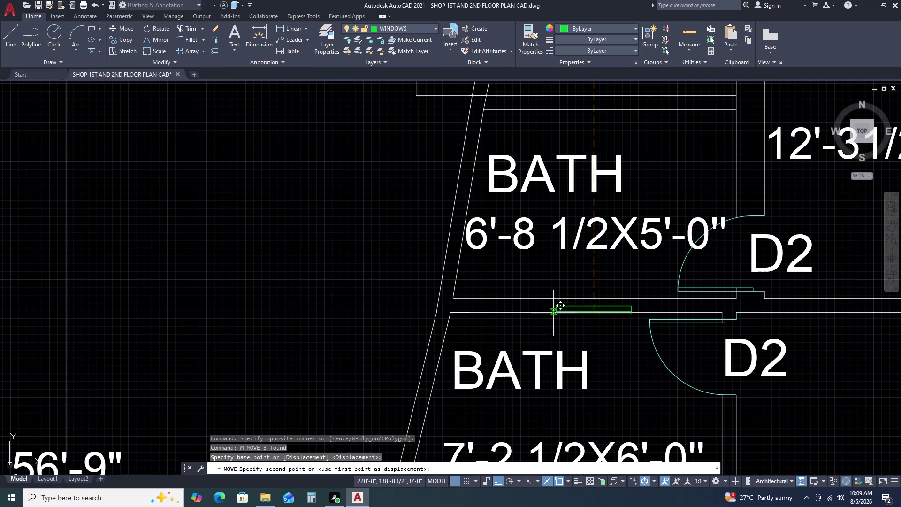
key(Escape)
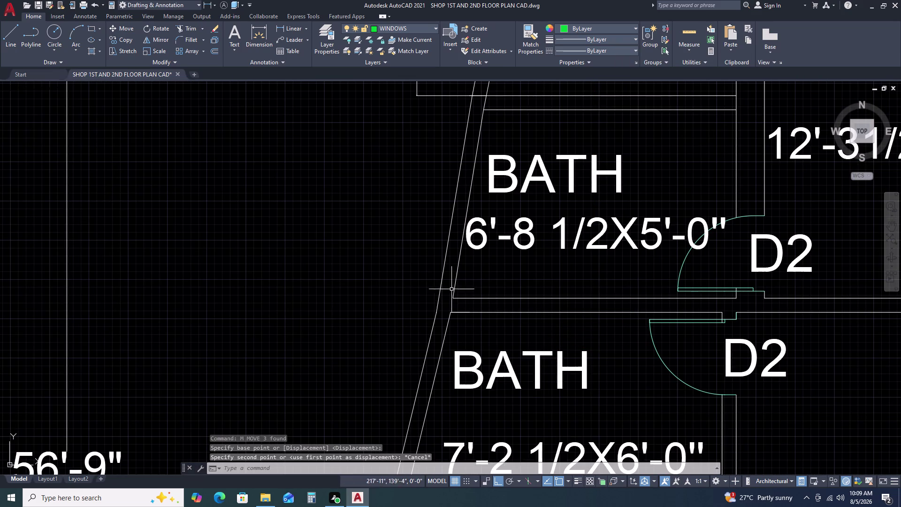
Delete the stray objects near the balcony, including the remaining leftover piece.
scroll(down, 3)
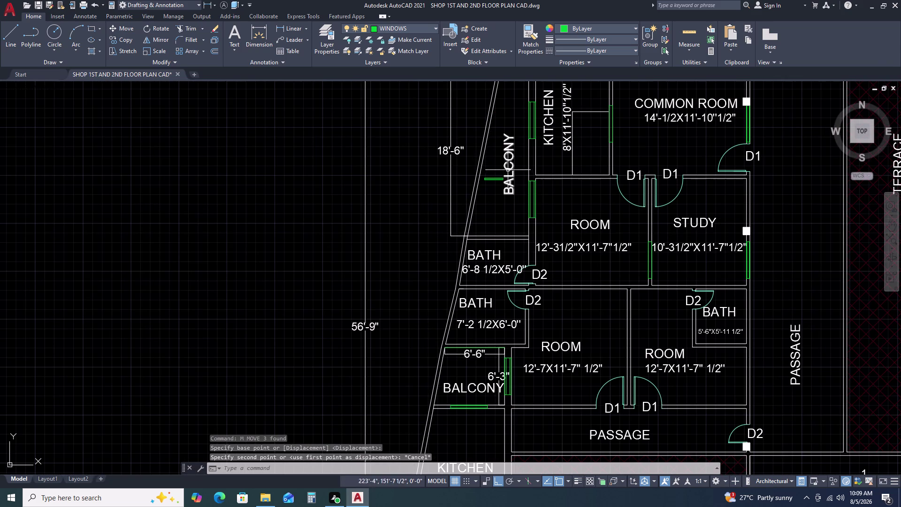
click(496, 173)
click(480, 199)
key(Escape)
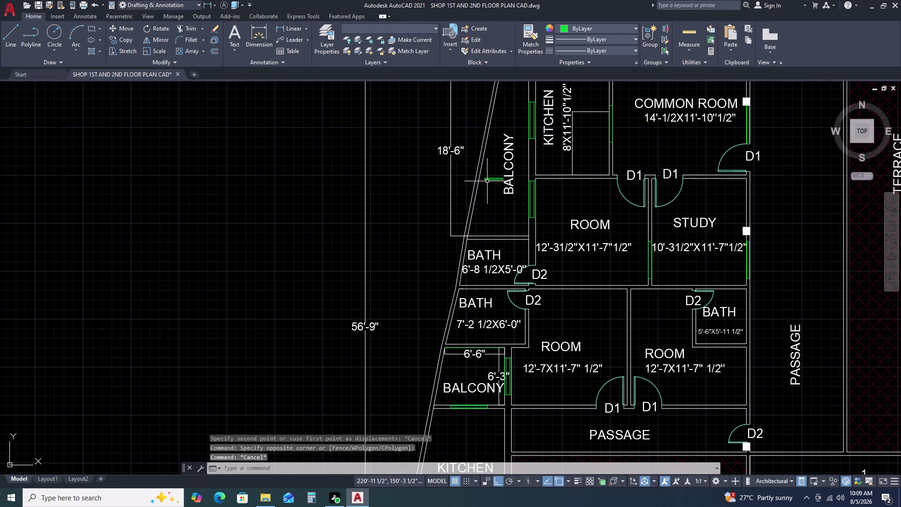
click(490, 178)
click(490, 180)
key(Delete)
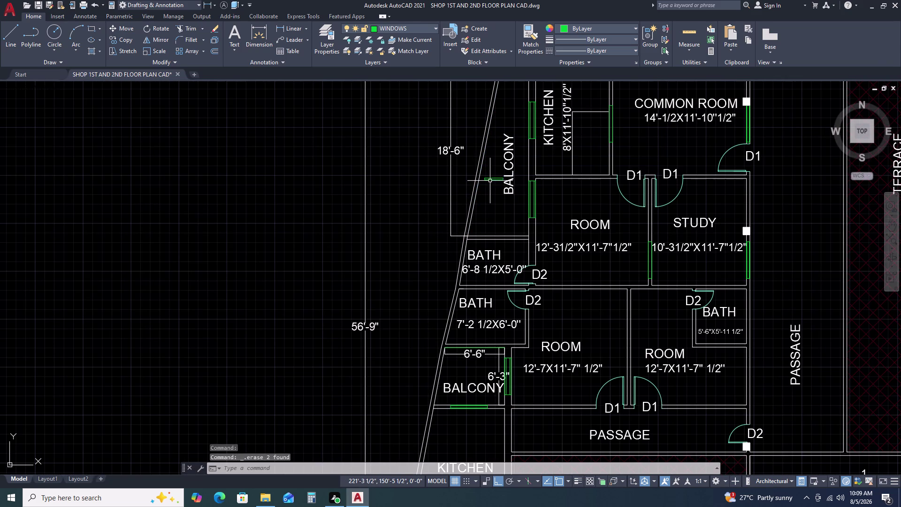
scroll(up, 3)
click(493, 173)
click(486, 187)
key(Delete)
scroll(down, 3)
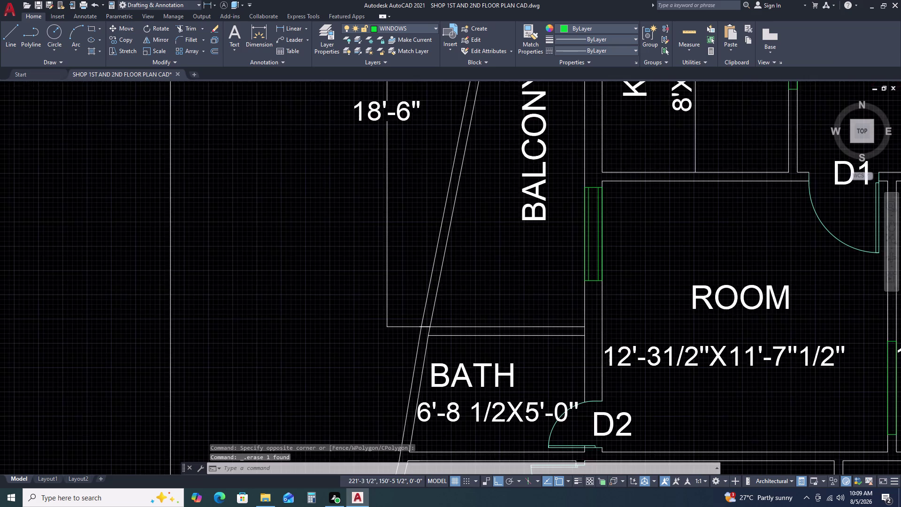
Start a rectangle with REC and set its first corner.
text(re)
text(c)
key(space)
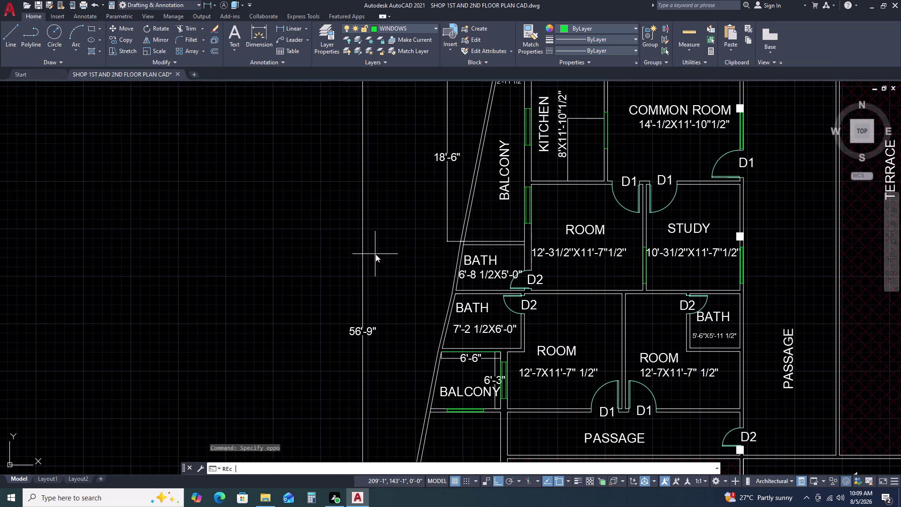
click(376, 205)
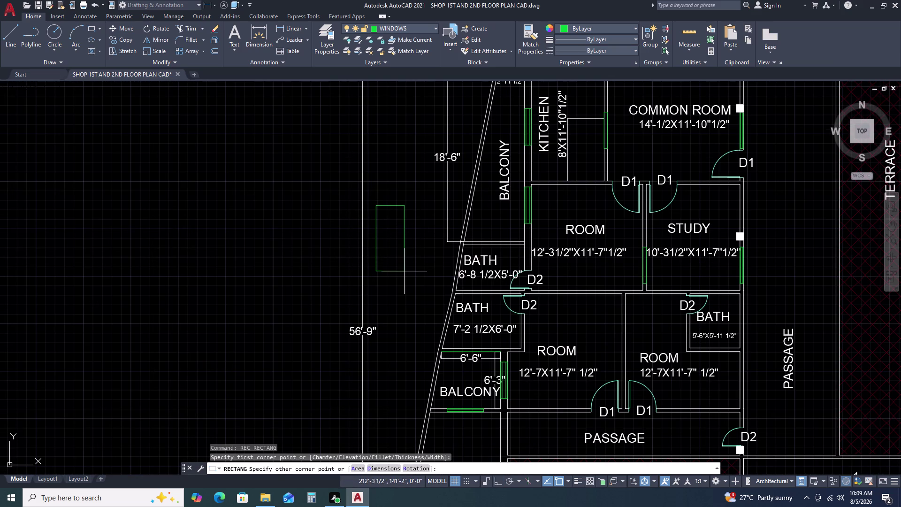
Abandon a trial 2' rectangle and delete the stray object.
key(Return)
key(period)
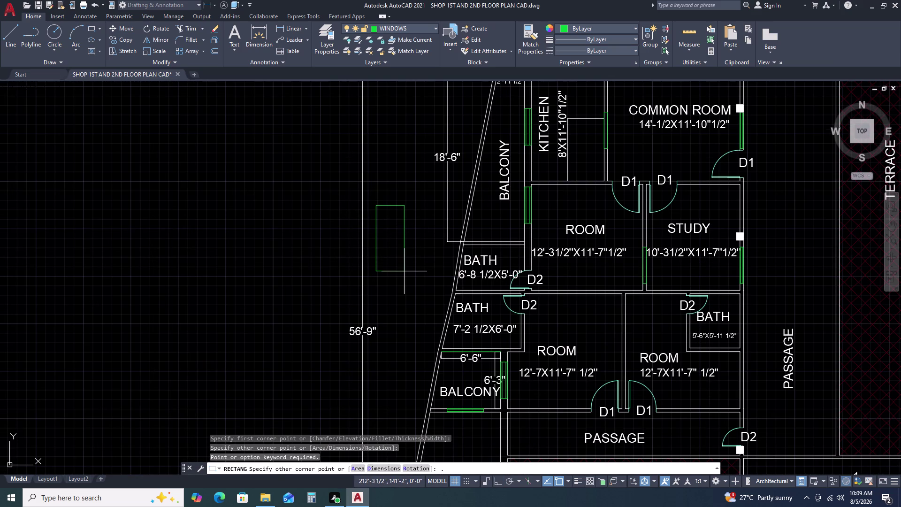
text(d)
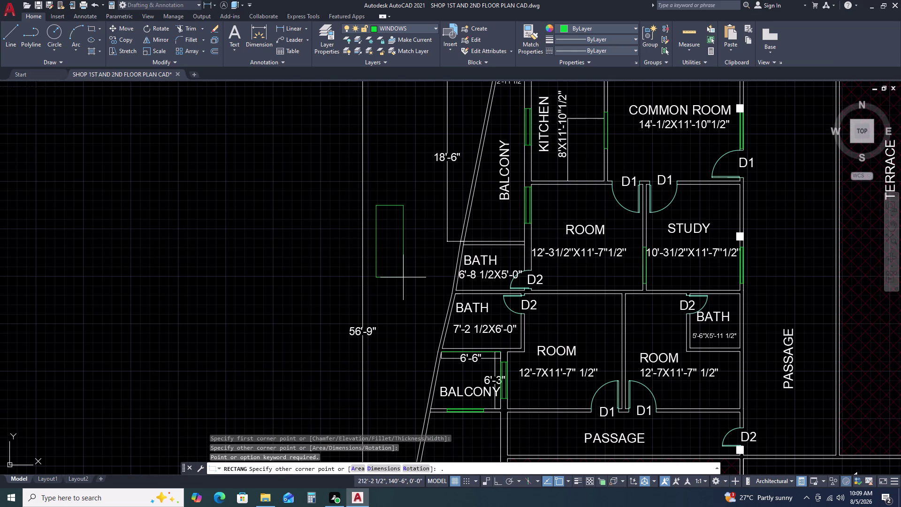
key(space)
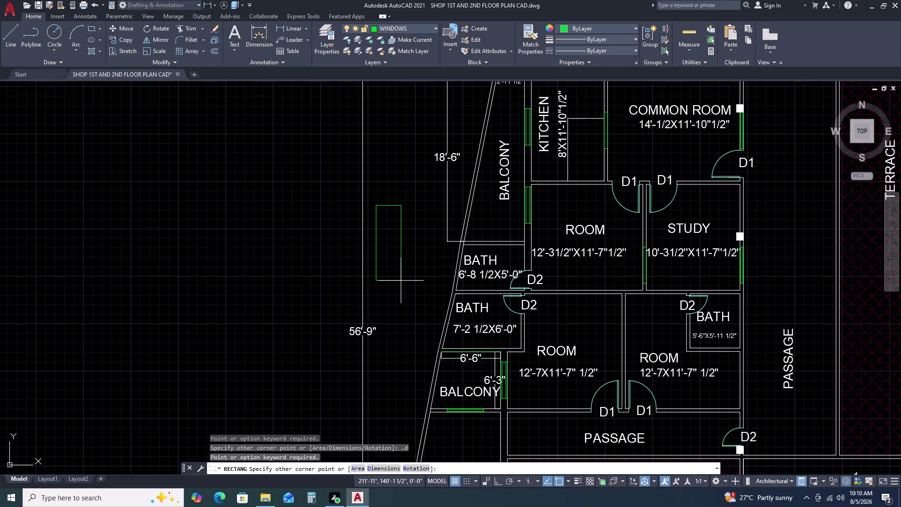
text(2')
key(space)
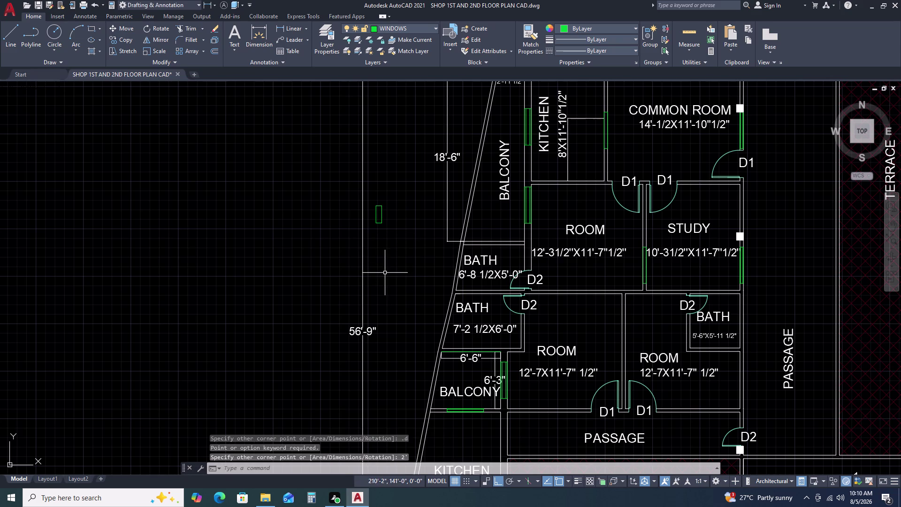
key(Escape)
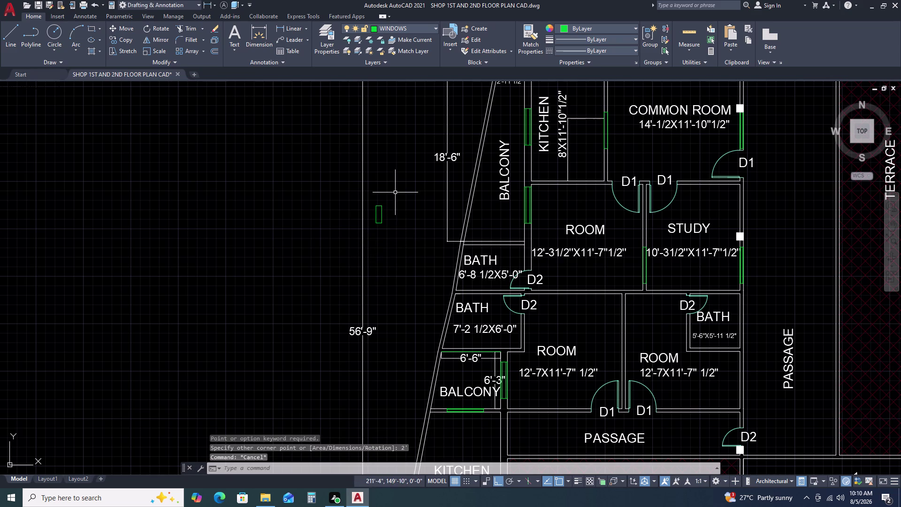
click(395, 192)
click(375, 236)
key(Delete)
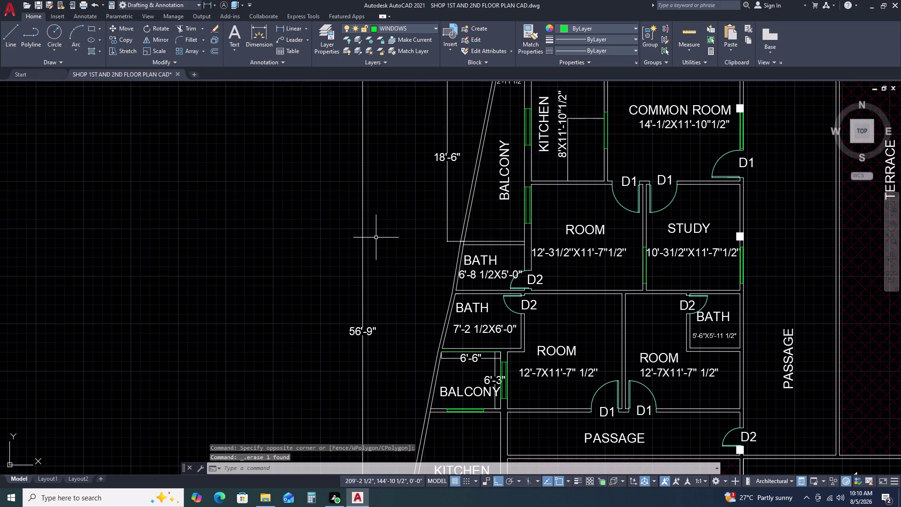
Draw a rectangle by dimensions, length 2' and width 4.5, left of the wall.
text(re)
text(c)
key(space)
click(384, 236)
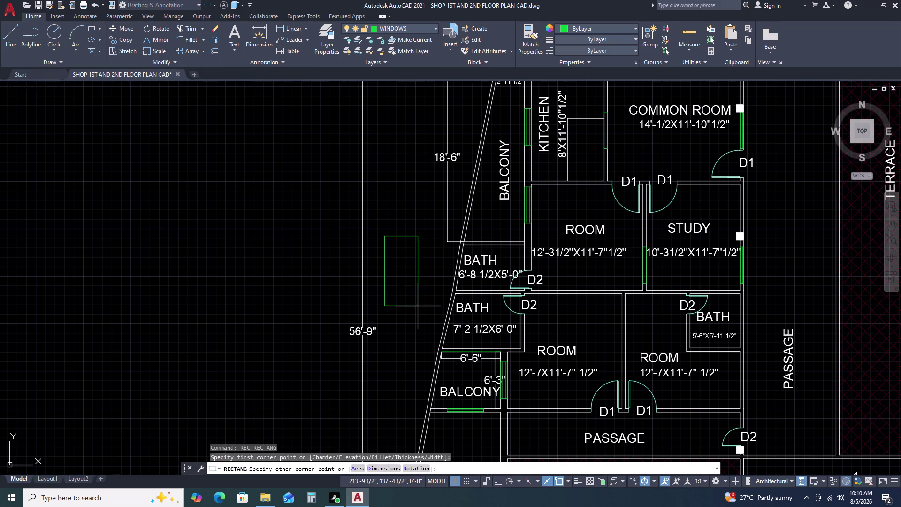
text(d)
key(space)
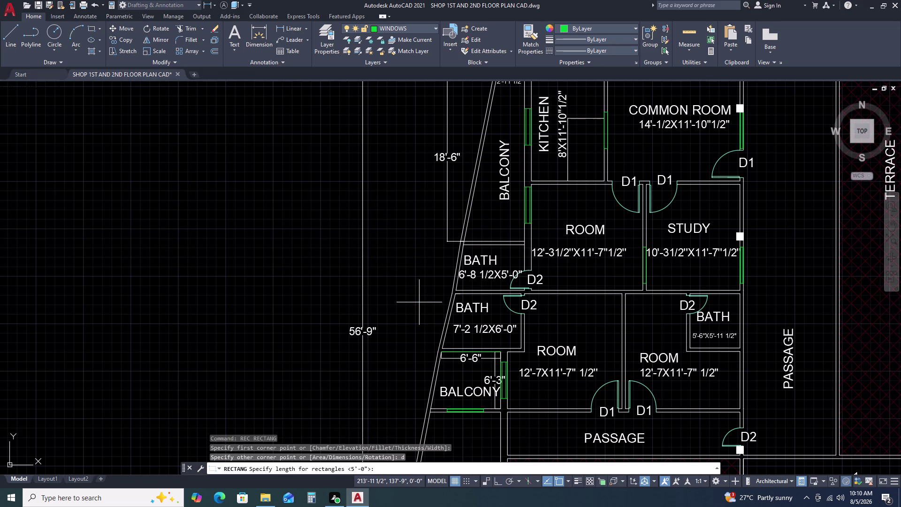
key(2)
key(apostrophe)
key(space)
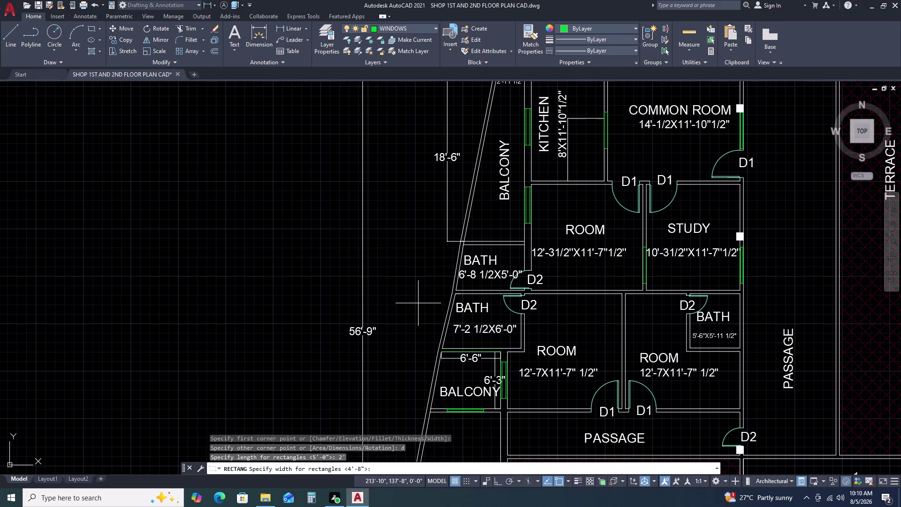
key(4)
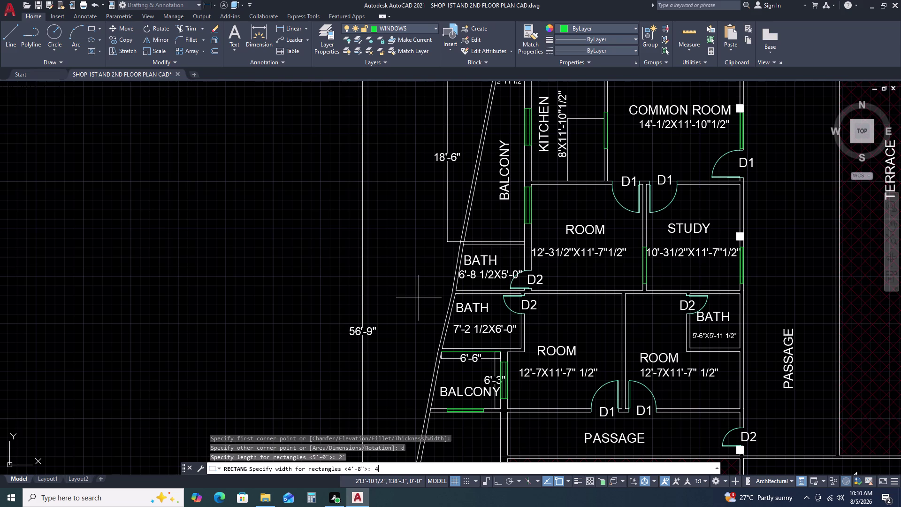
key(period)
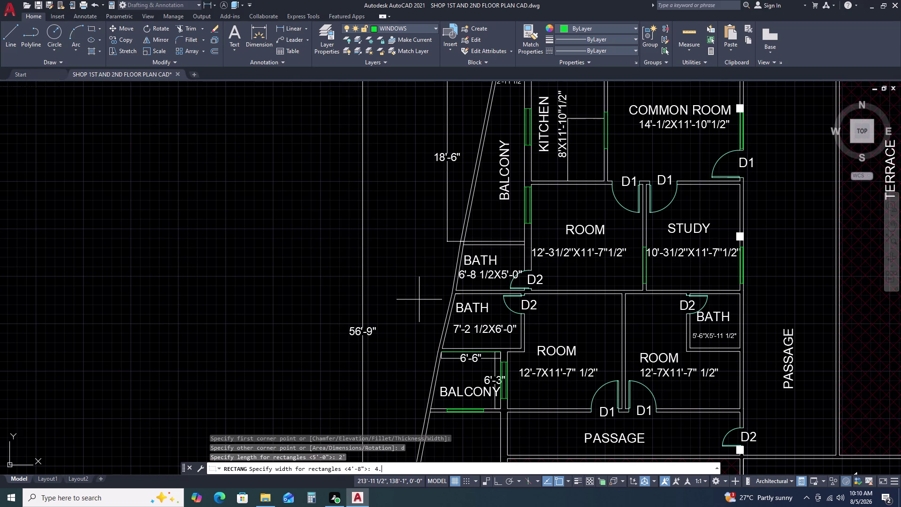
key(5)
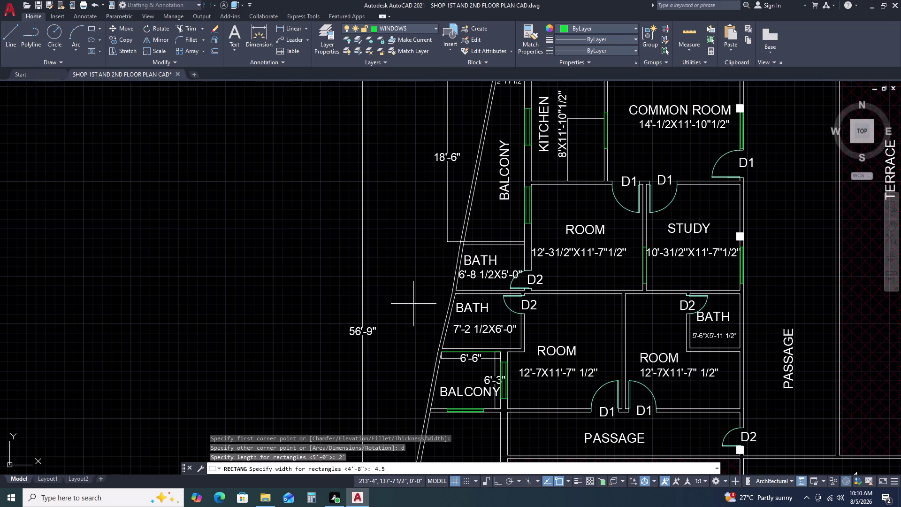
key(space)
click(414, 297)
scroll(up, 3)
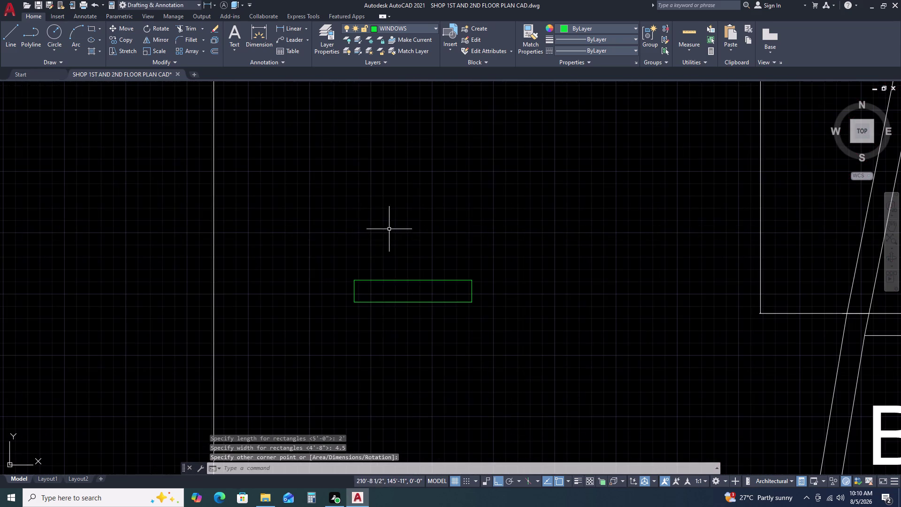
Draw a centre line across the rectangle between its right and left midpoints.
text(l)
key(space)
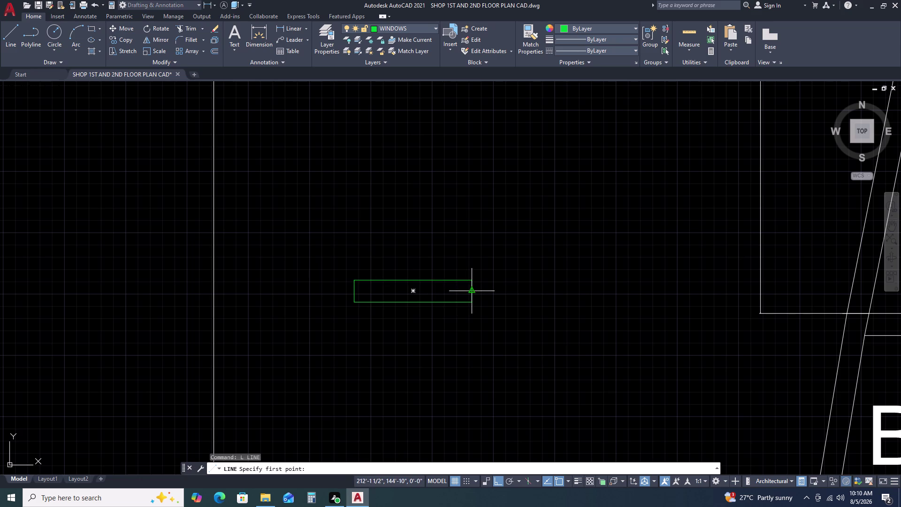
click(472, 290)
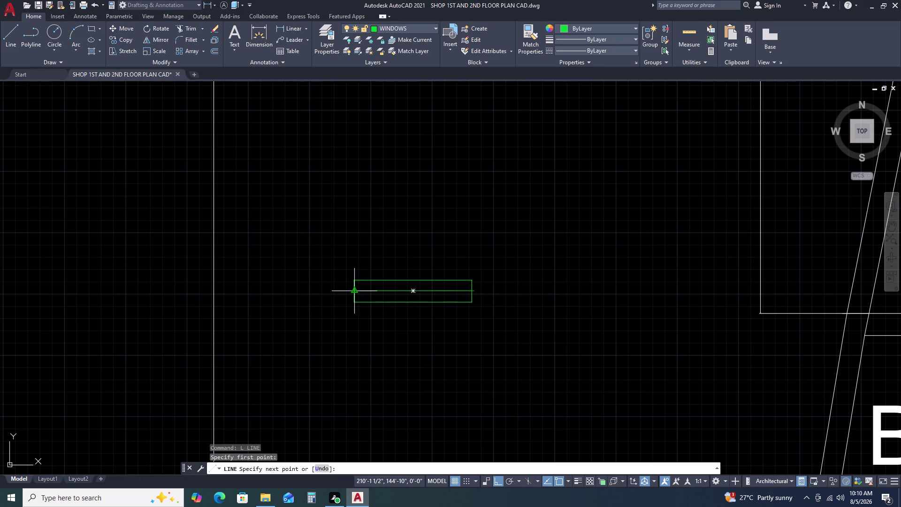
click(356, 288)
key(Escape)
click(382, 290)
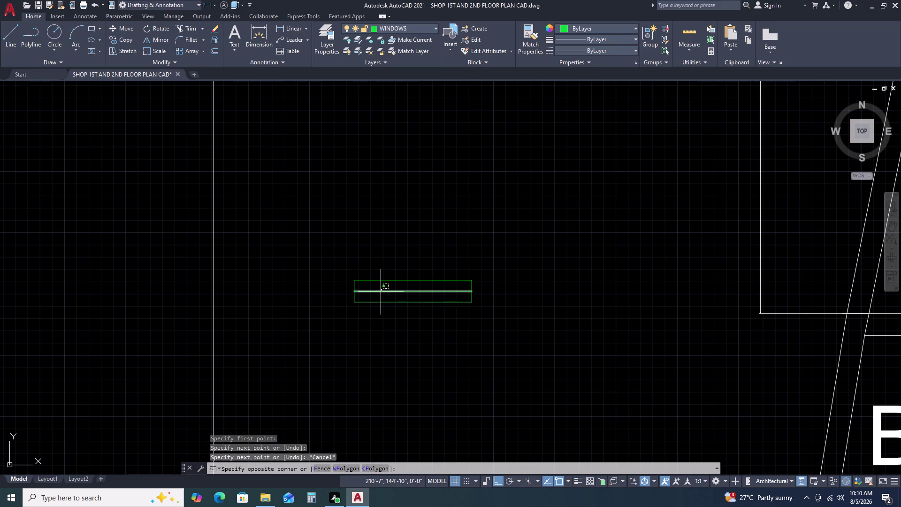
click(380, 292)
Try offsetting the centre line by 1' twice, cancelling both as too large.
key(o)
key(space)
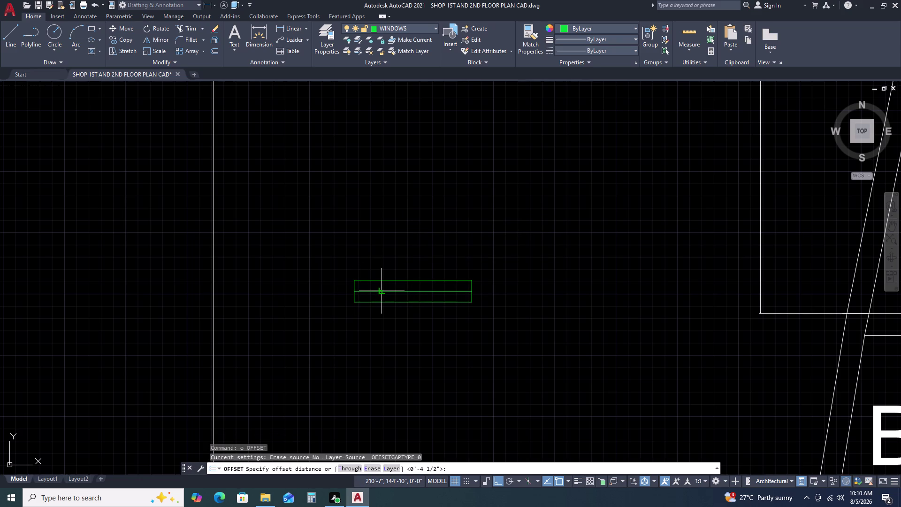
key(1)
key(apostrophe)
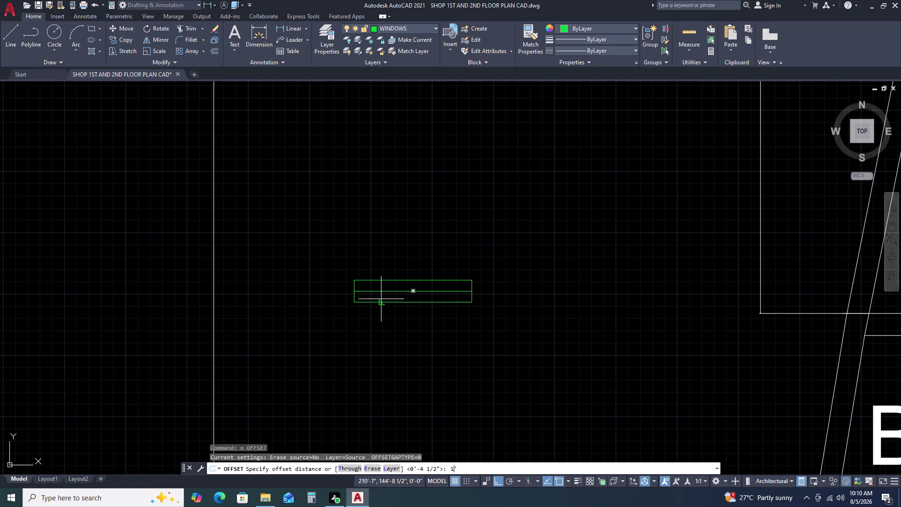
key(space)
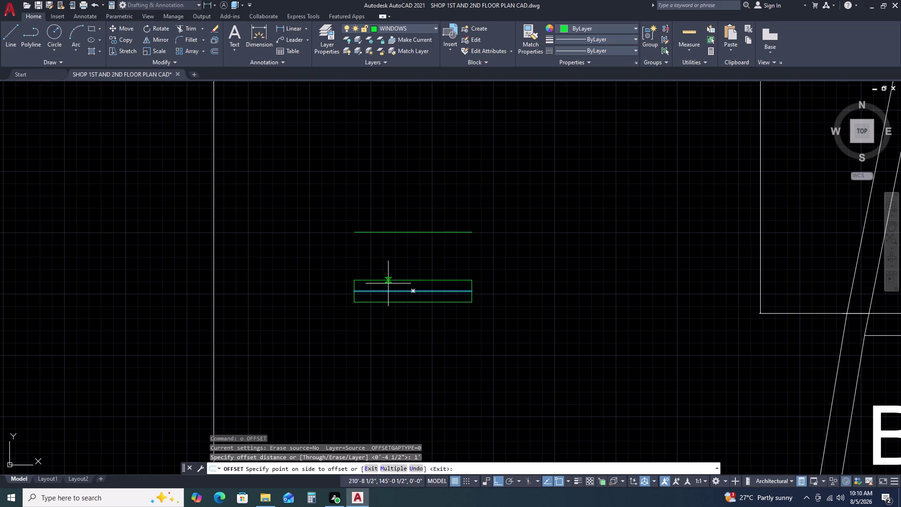
key(Escape)
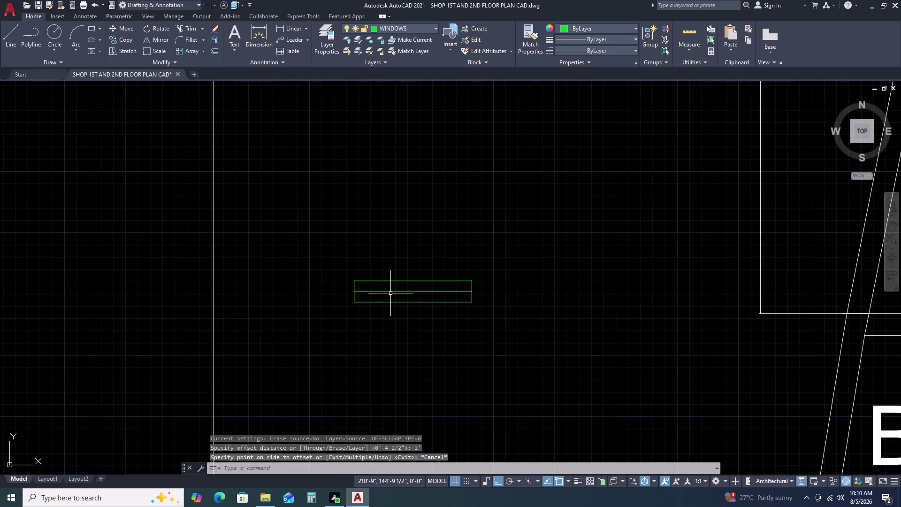
click(392, 292)
key(o)
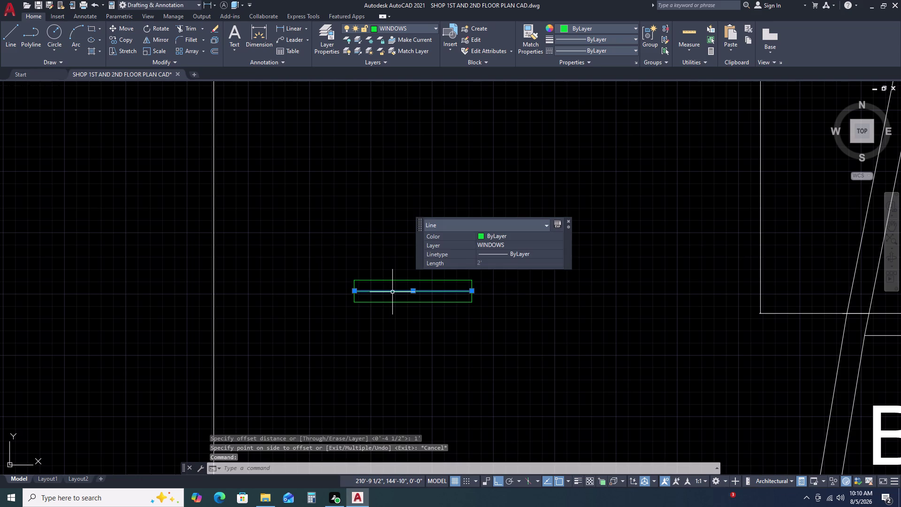
key(space)
text(1)
text(')
key(space)
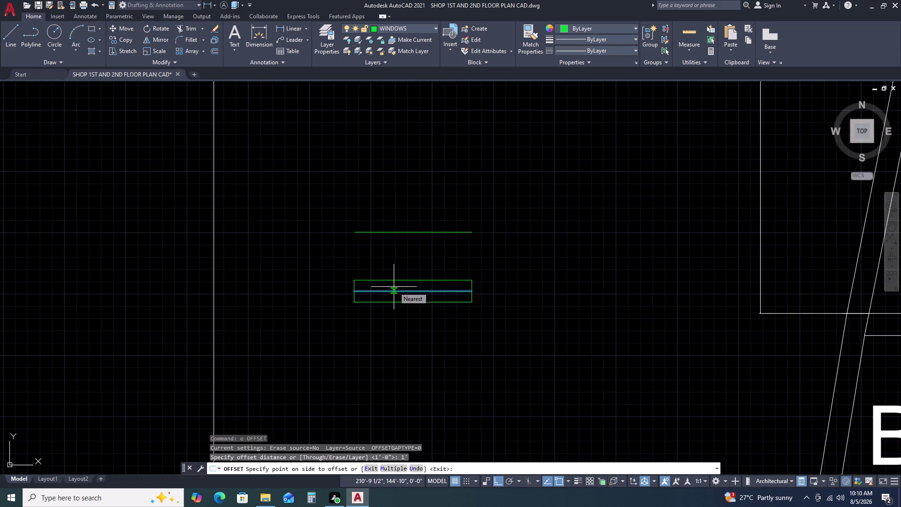
key(Escape)
click(395, 289)
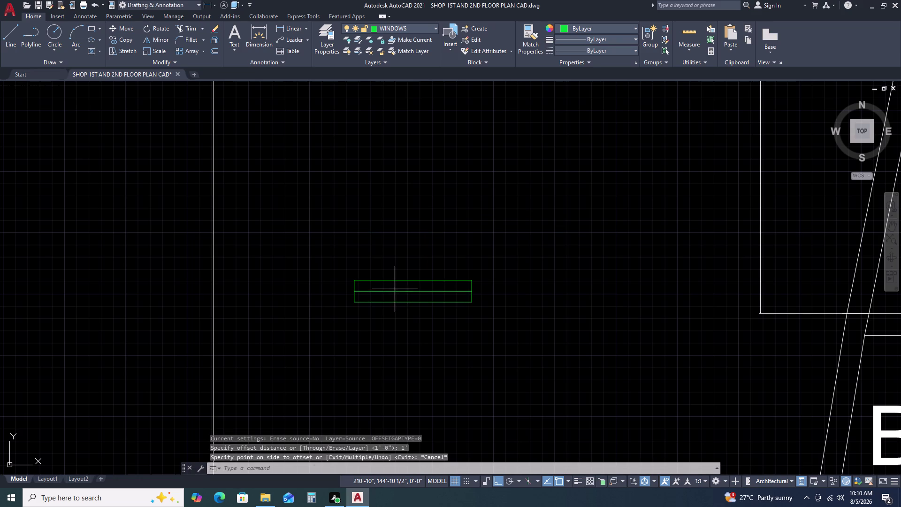
click(393, 294)
Offset the centre line by 1 inch to create parallel lines above and below.
text(o)
key(space)
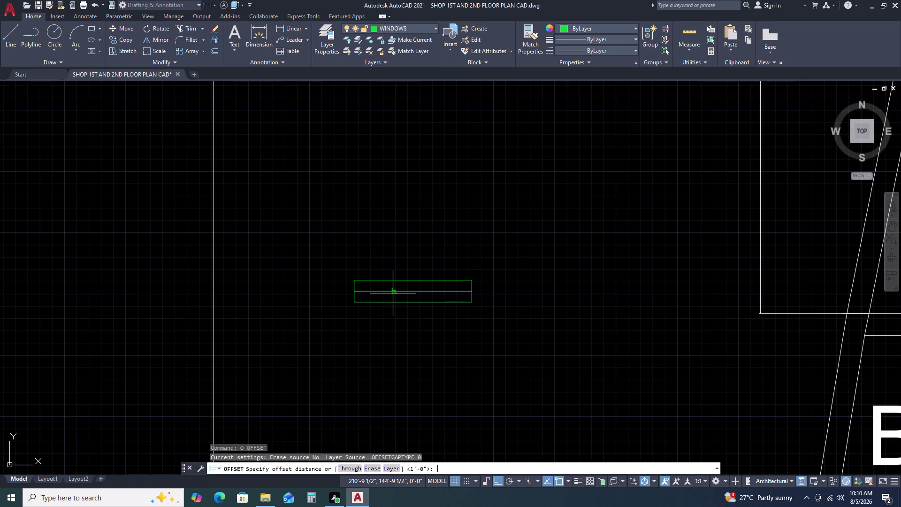
key(1)
key(space)
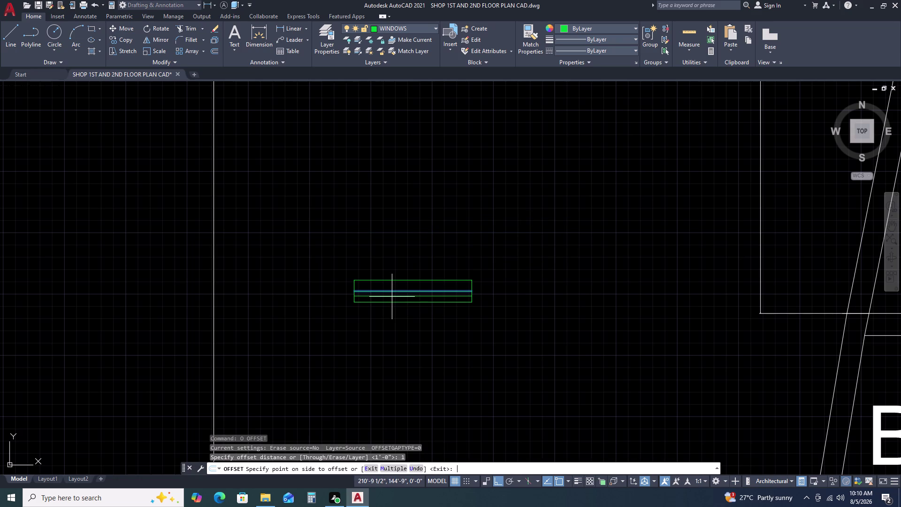
click(392, 297)
click(397, 293)
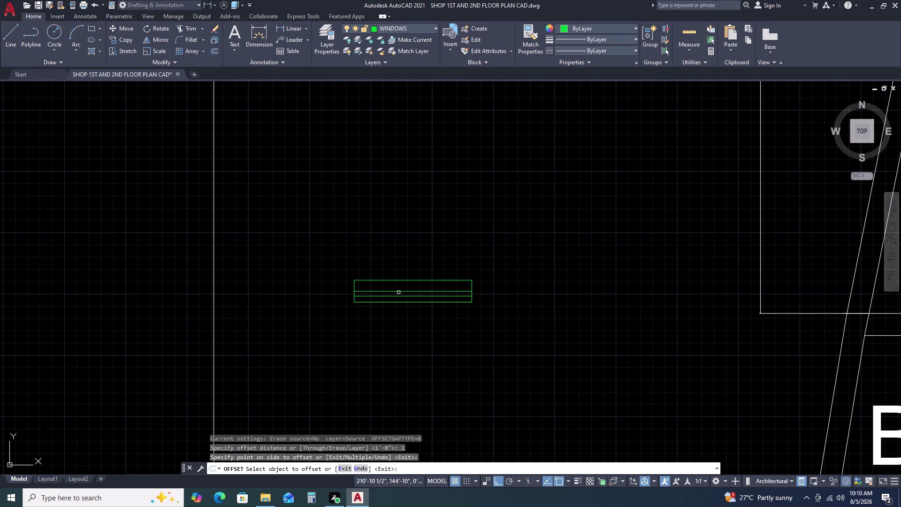
click(401, 289)
click(401, 290)
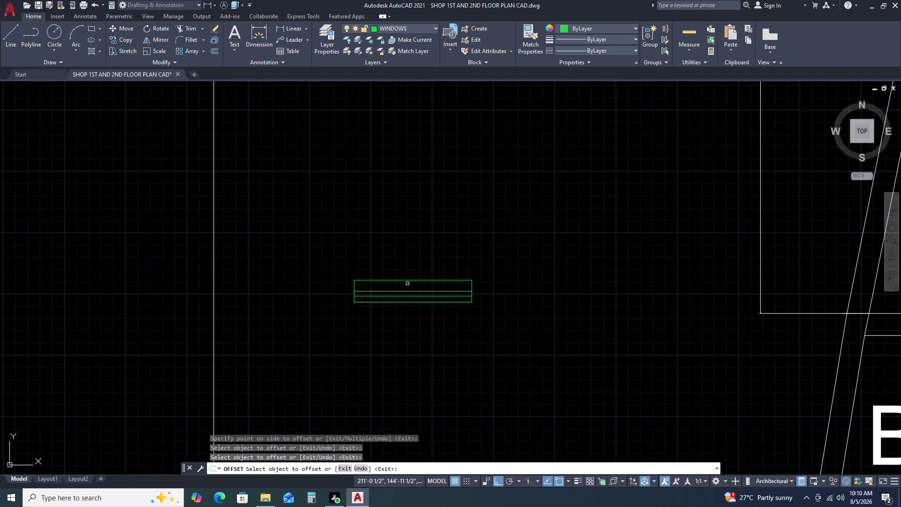
click(407, 290)
click(407, 287)
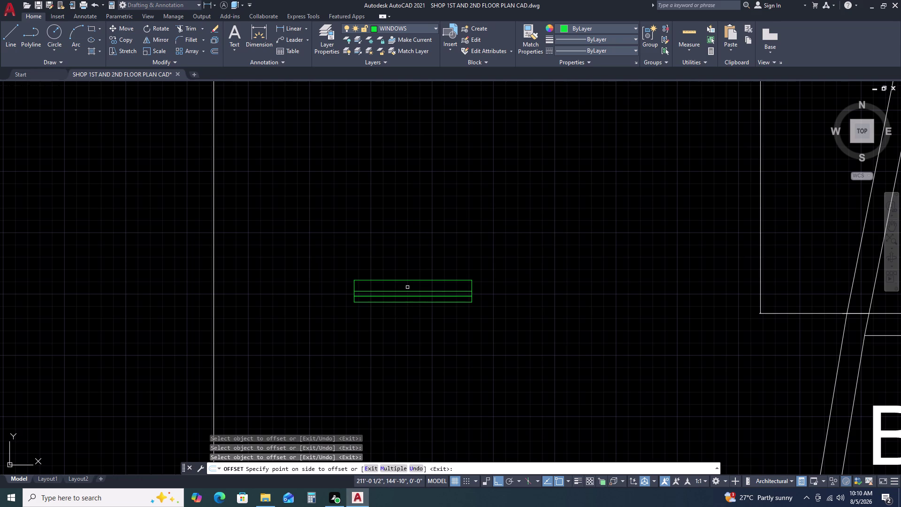
click(409, 290)
click(410, 285)
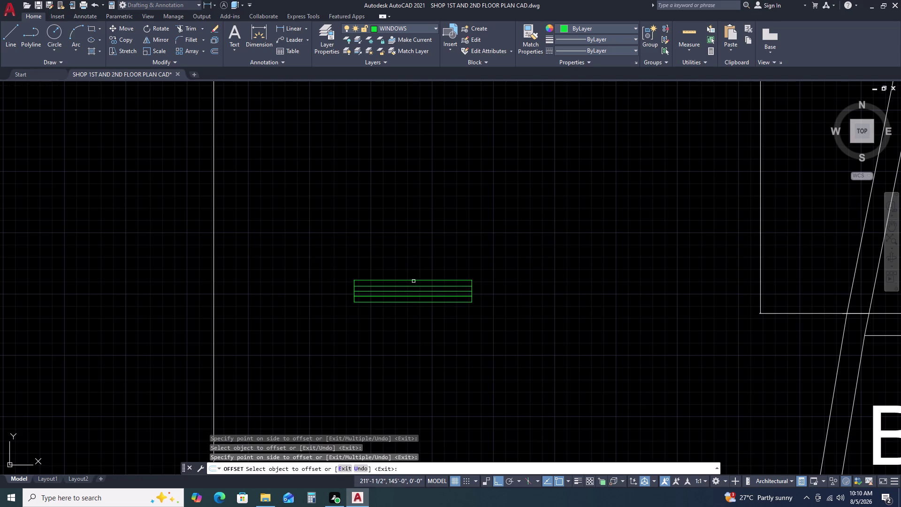
click(460, 257)
key(Escape)
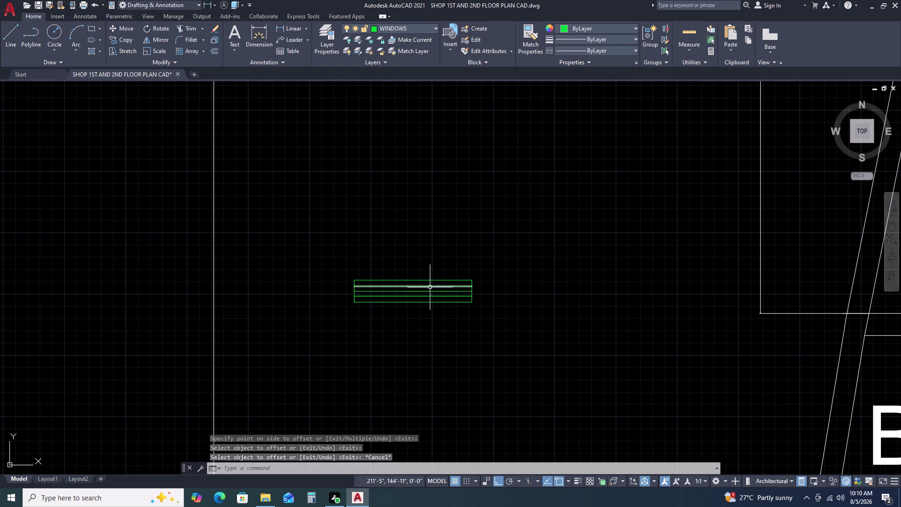
Erase the extra duplicate line inside the window symbol.
scroll(up, 3)
click(428, 290)
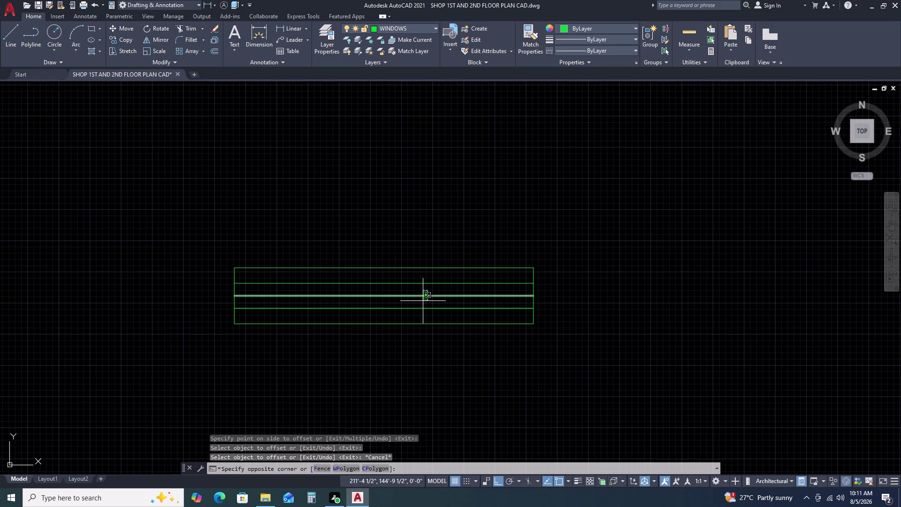
click(423, 301)
key(Delete)
scroll(down, 3)
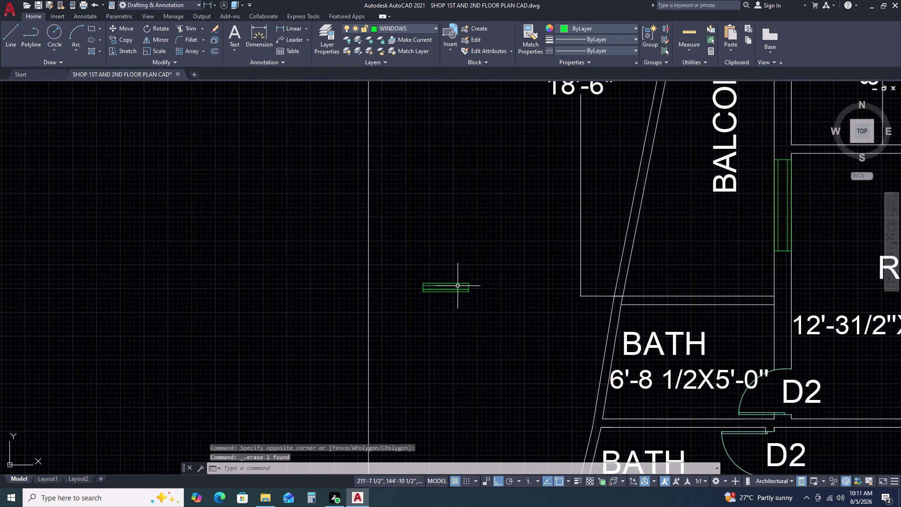
Pan toward the sloped wall and select all four window symbol lines.
scroll(down, 3)
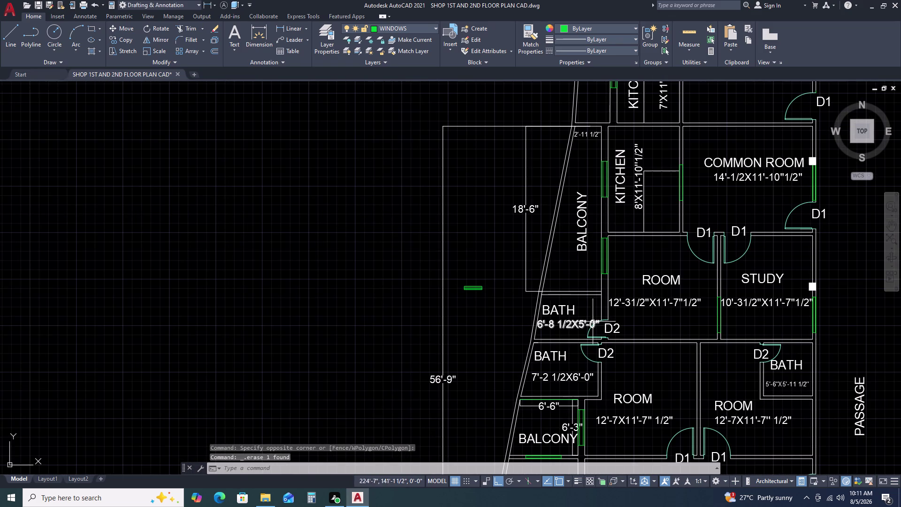
text(l)
key(space)
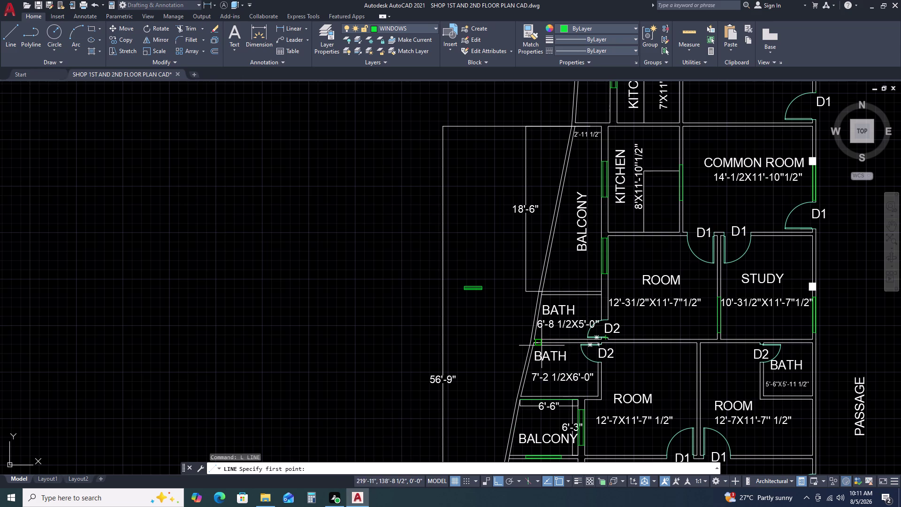
middle_drag(552, 359, 543, 326)
middle_drag(542, 322, 539, 310)
key(Escape)
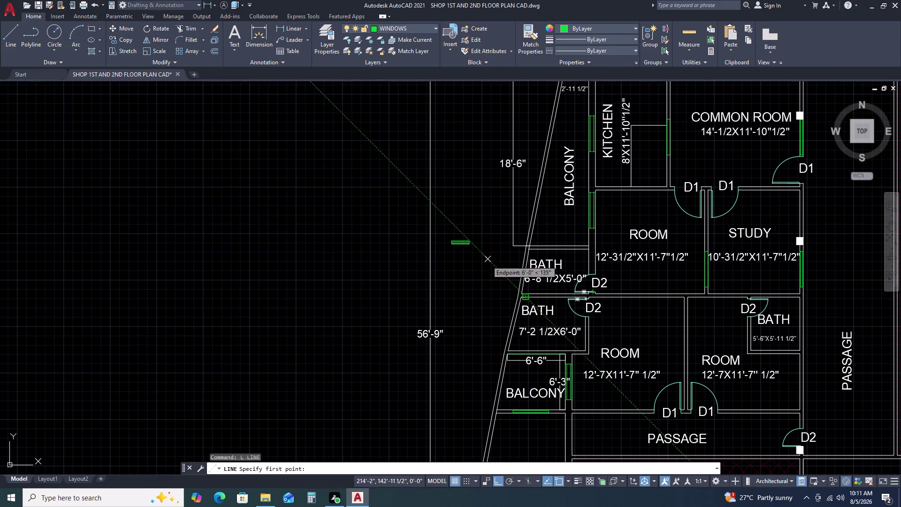
click(484, 237)
click(463, 260)
Move the selected symbol with ortho (F8) on and place it on the wall edge.
key(m)
key(space)
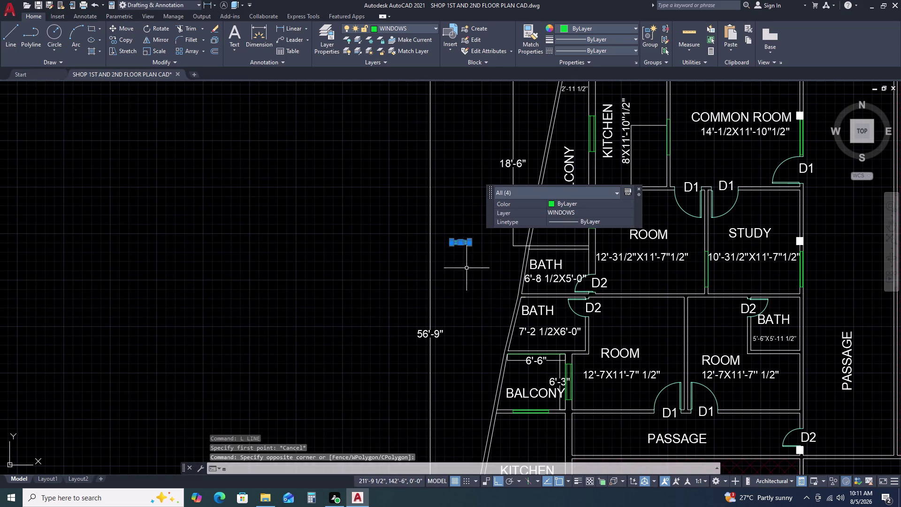
scroll(up, 3)
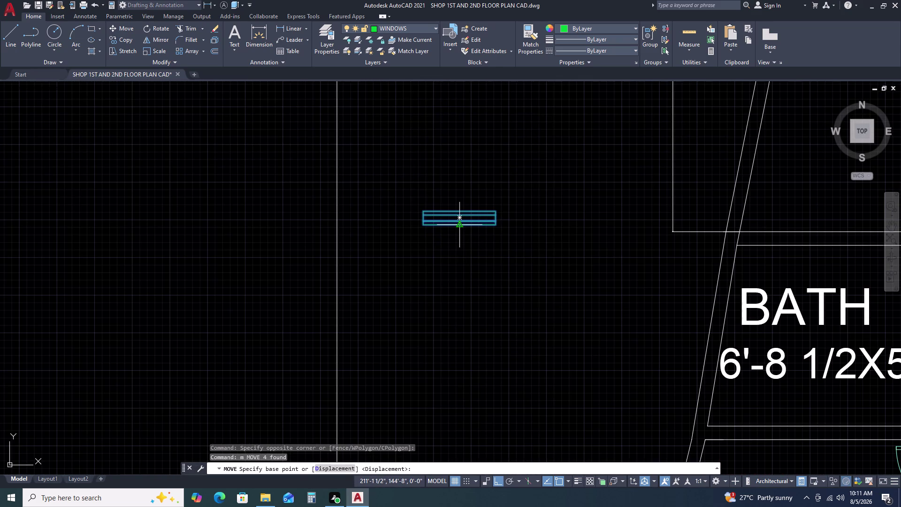
click(460, 227)
key(F8)
scroll(down, 3)
scroll(up, 3)
scroll(up, 3)
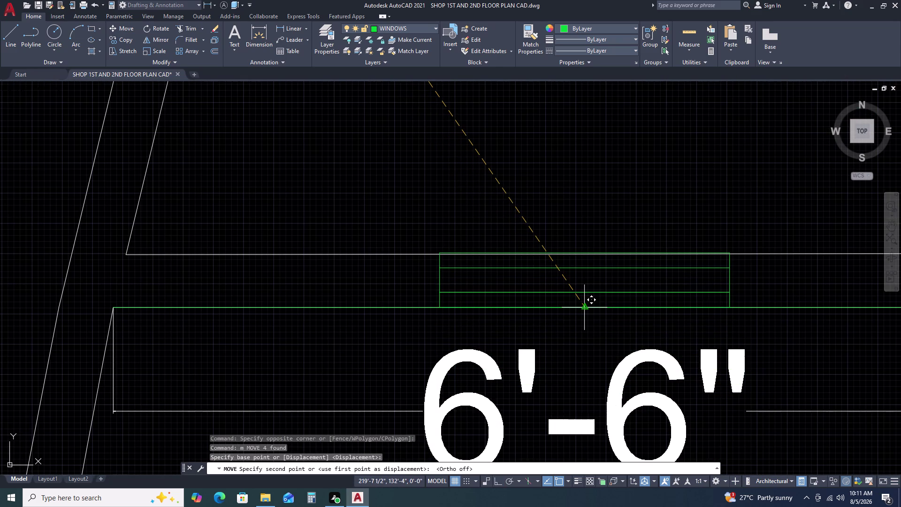
click(586, 310)
Finish the move and zoom around the window, cancelling a trial selection.
key(Escape)
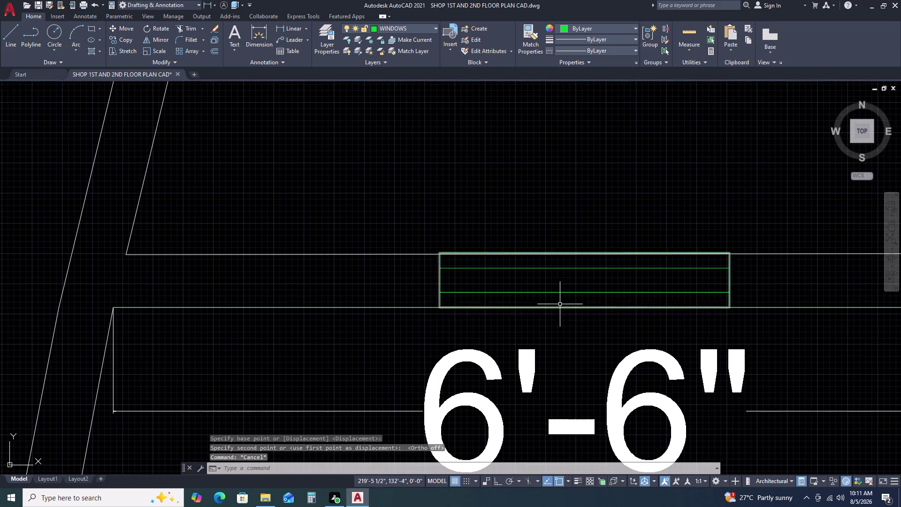
scroll(up, 3)
scroll(up, 3)
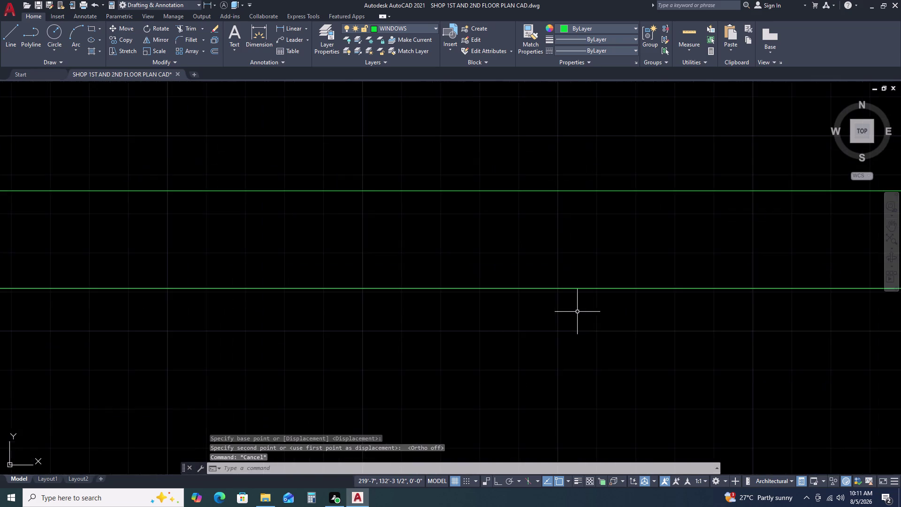
scroll(down, 3)
scroll(up, 3)
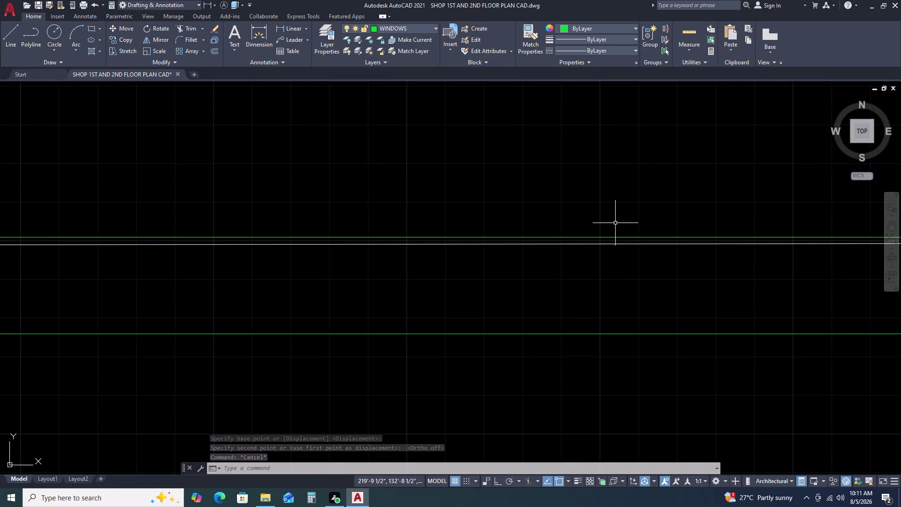
click(610, 236)
scroll(down, 3)
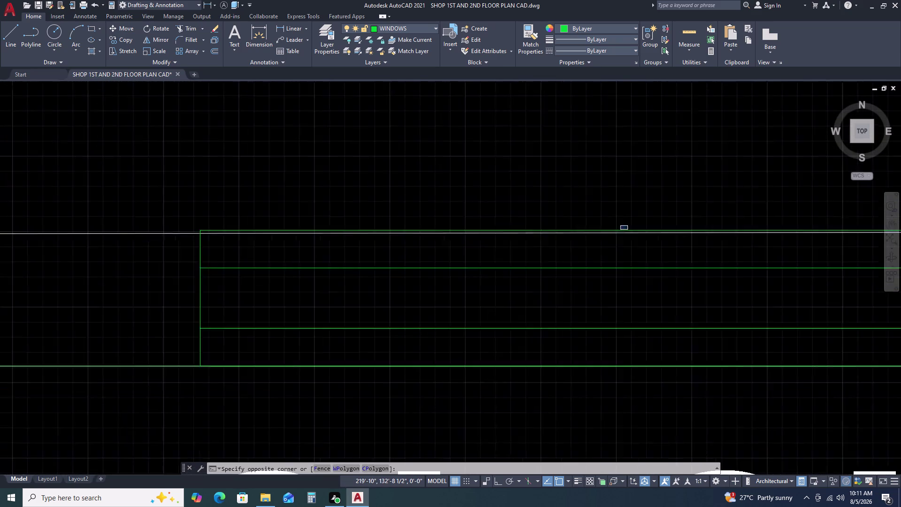
key(Escape)
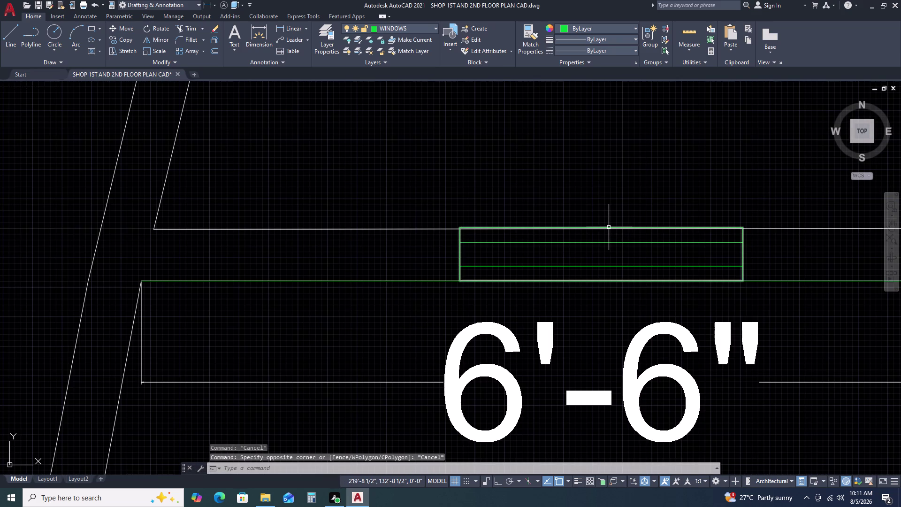
Try a grip stretch on the window's outline rectangle, leaving it unchanged.
click(608, 227)
click(603, 228)
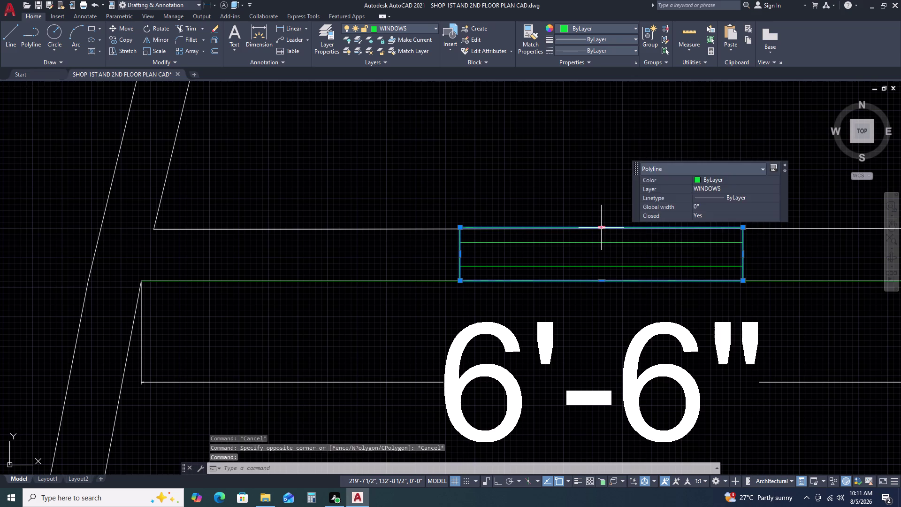
click(603, 230)
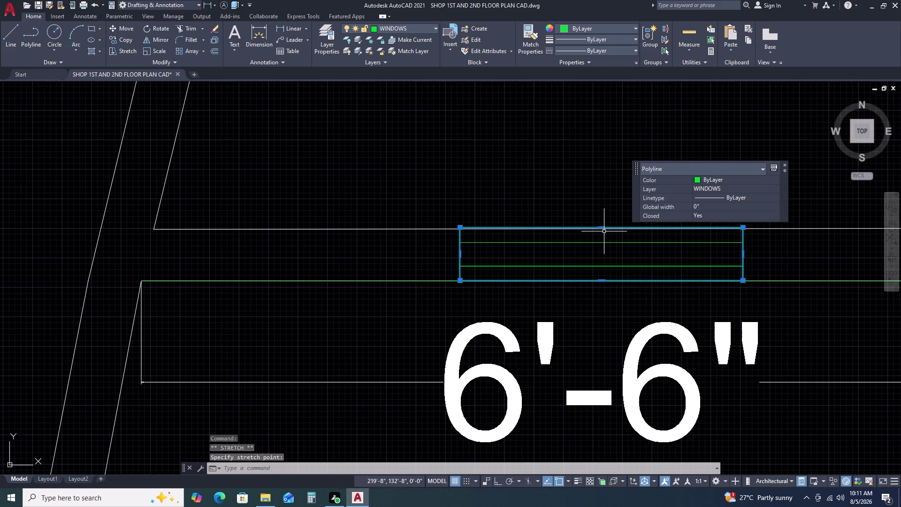
scroll(up, 3)
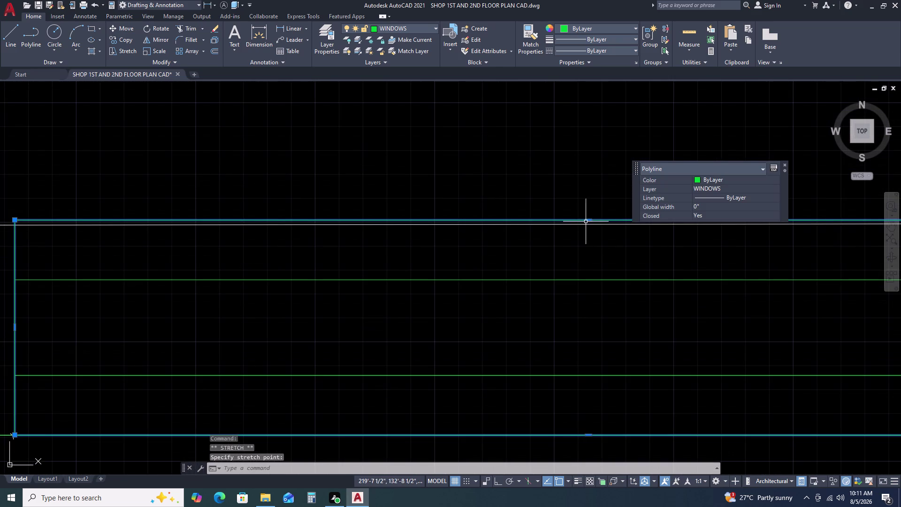
click(586, 219)
click(586, 226)
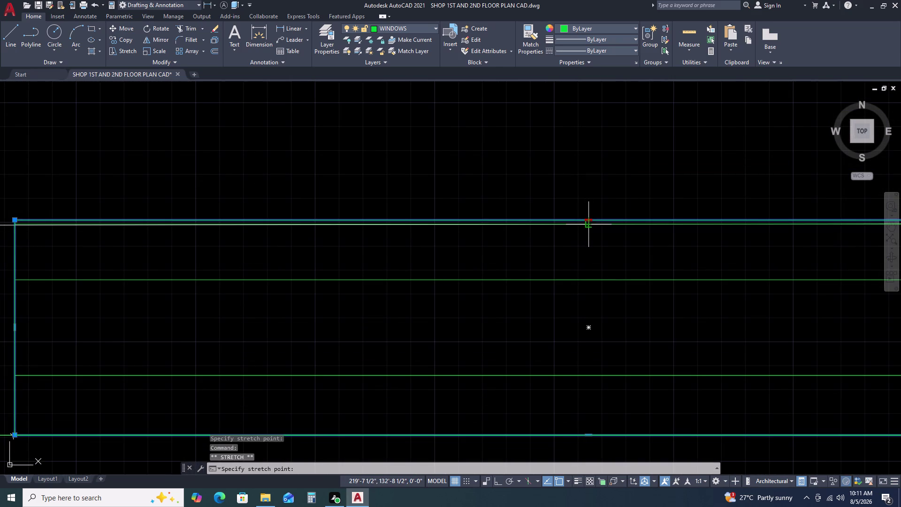
key(Escape)
Delete the leftover object beside the window and pan out over the whole plan.
scroll(down, 3)
scroll(down, 3)
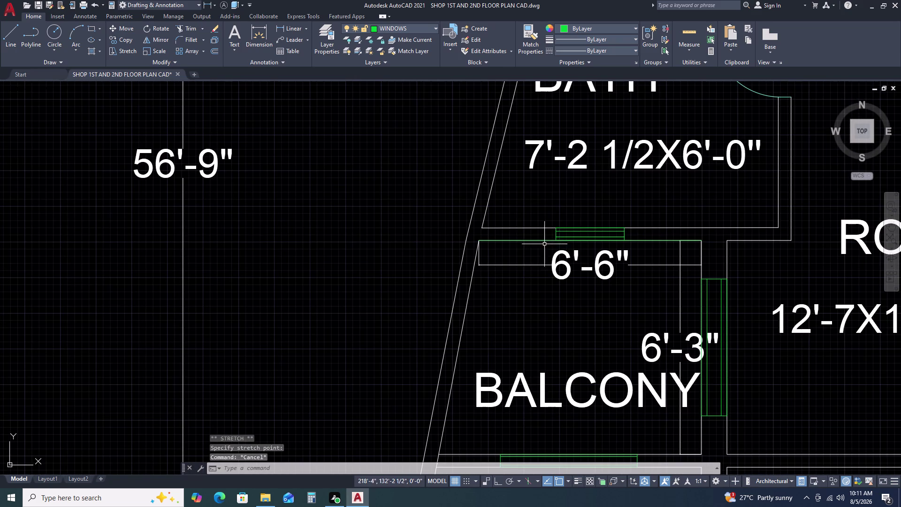
click(544, 240)
key(Delete)
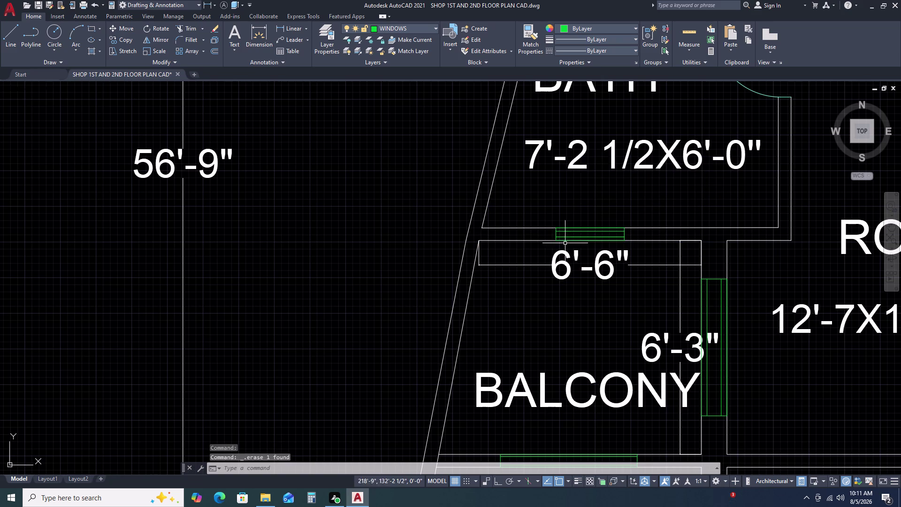
middle_click(683, 205)
middle_click(682, 206)
middle_click(611, 218)
scroll(down, 3)
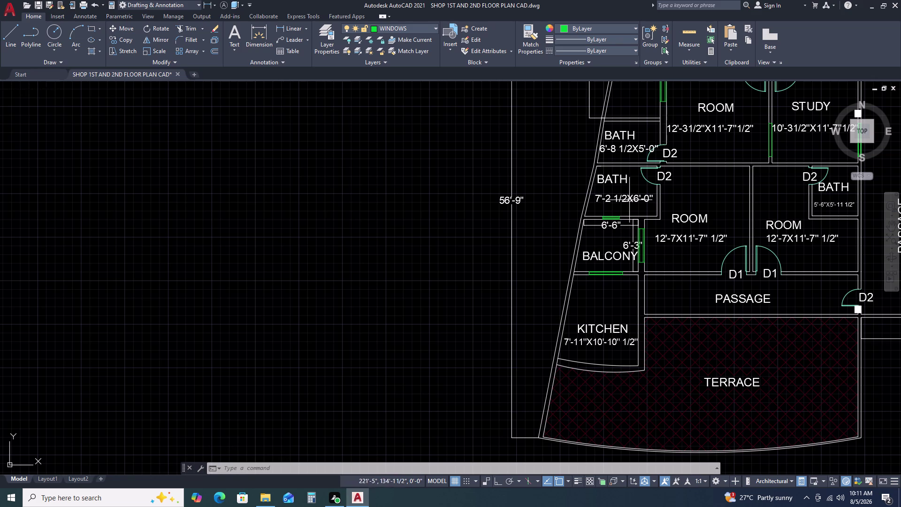
middle_drag(632, 197, 587, 238)
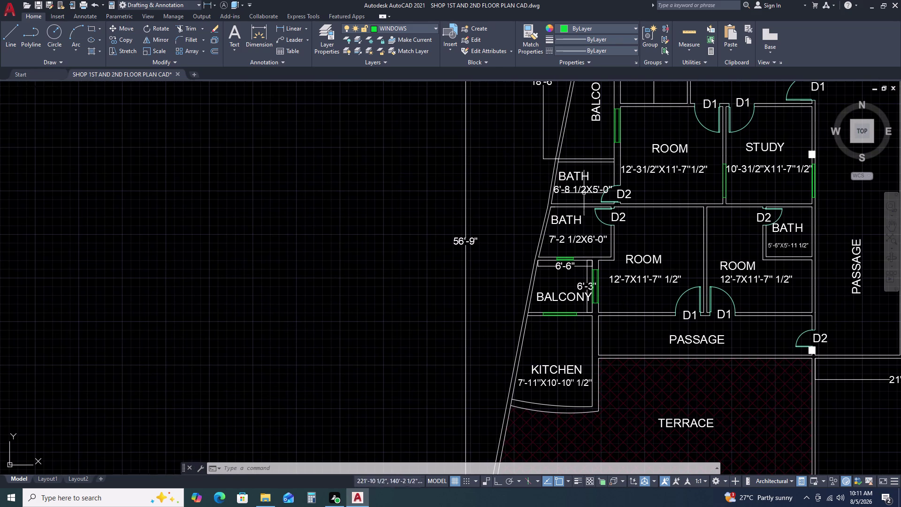
Draw a helper line along the top wall of the 6'-8 1/2X5'-0" bathroom.
key(l)
key(space)
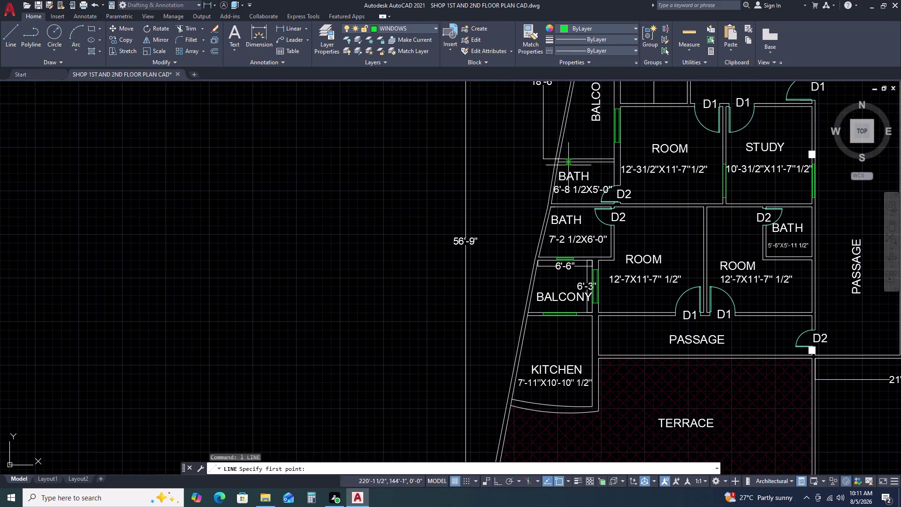
scroll(up, 3)
double_click(537, 170)
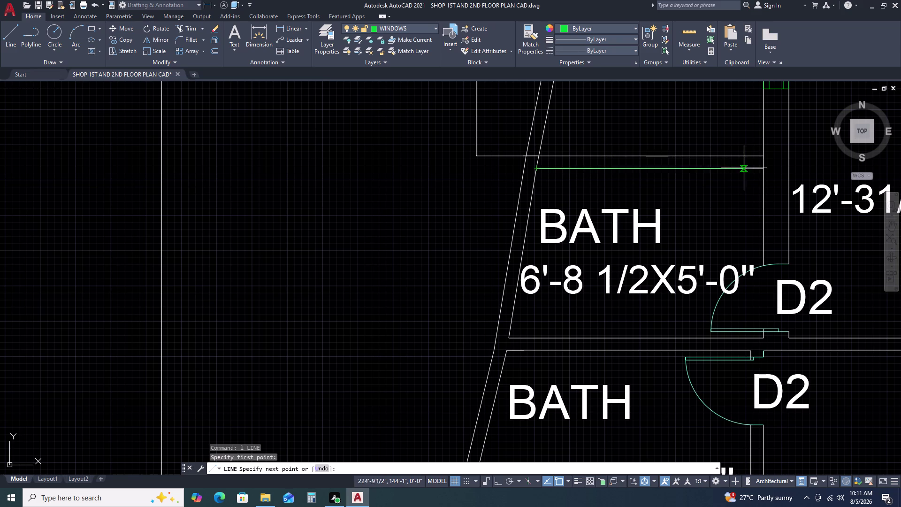
click(764, 169)
key(Escape)
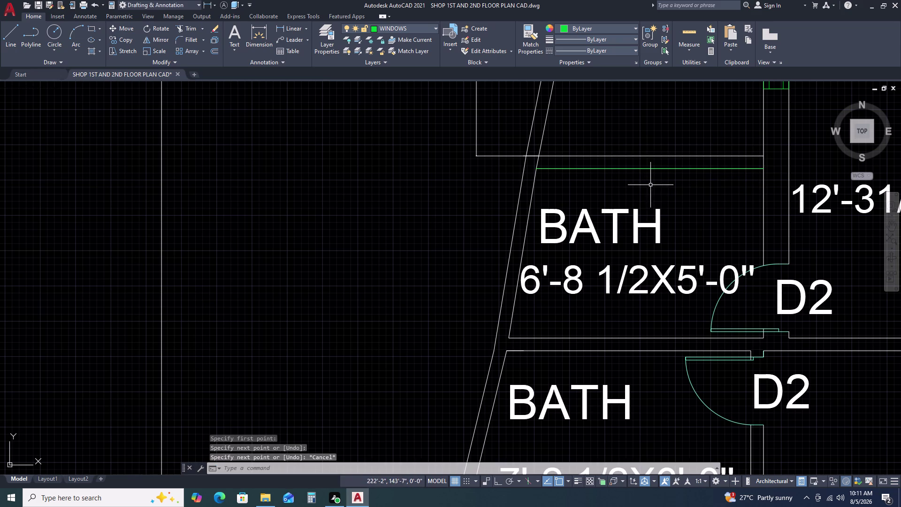
scroll(down, 3)
scroll(up, 3)
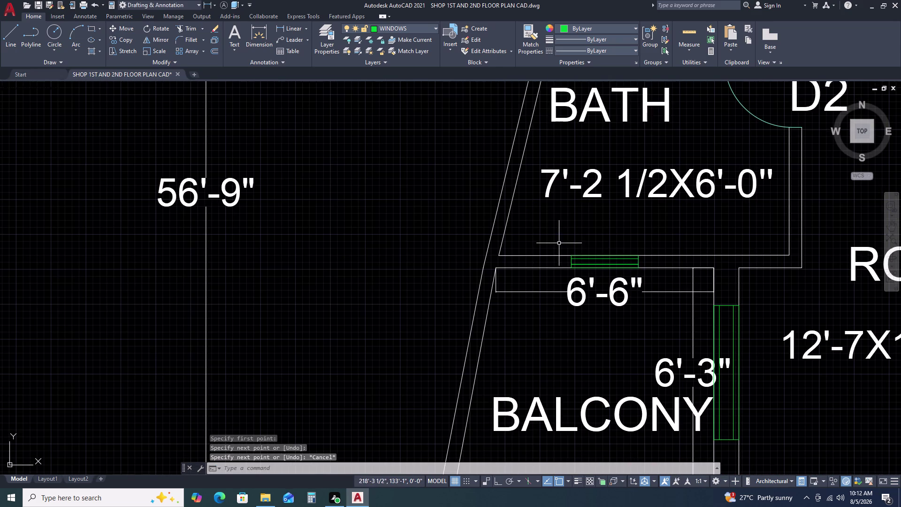
Copy the four-line balcony window marker onto the upper bath's top wall.
click(559, 243)
click(649, 274)
text(c)
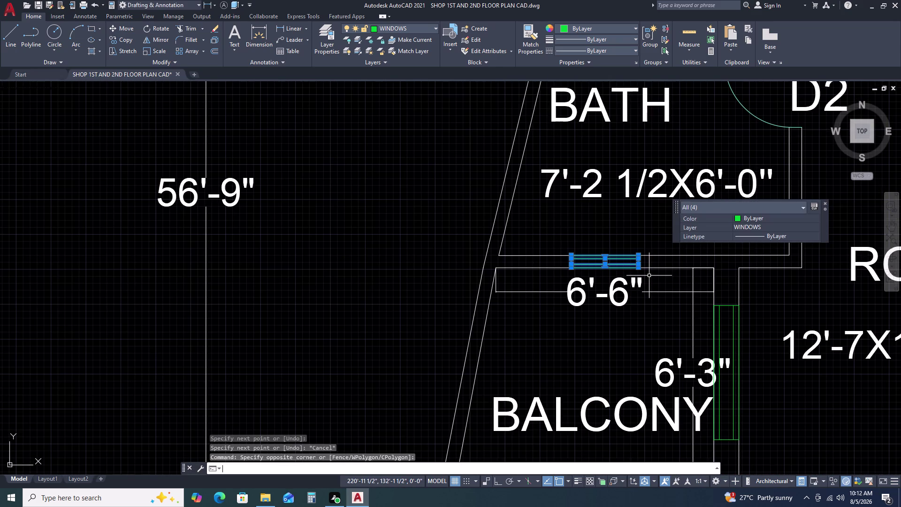
text(o)
key(space)
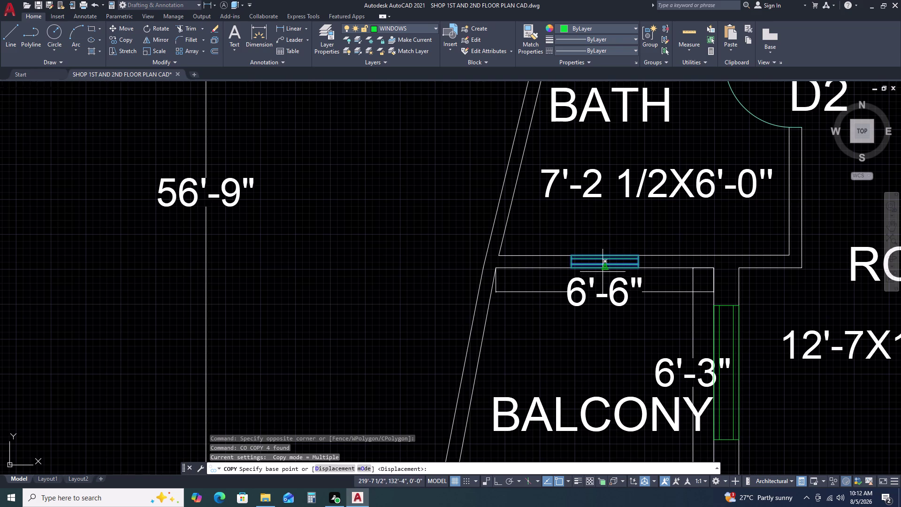
click(606, 270)
scroll(down, 3)
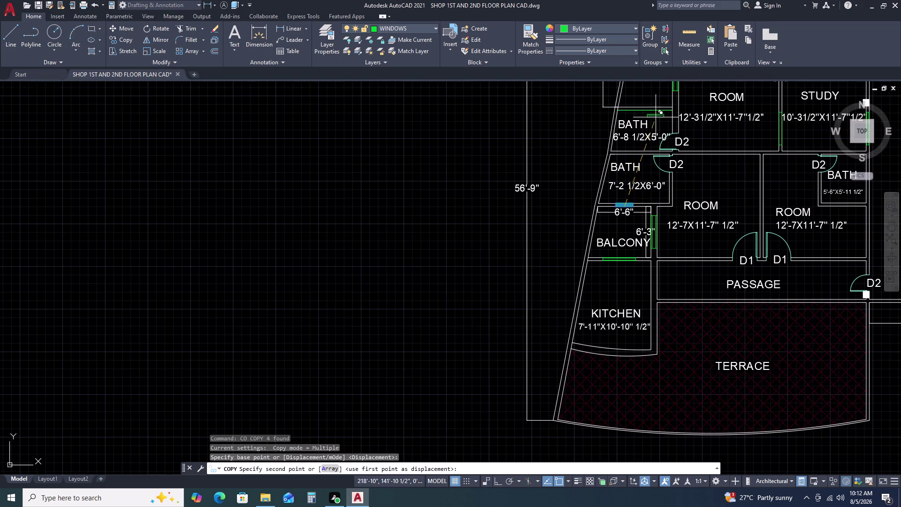
scroll(up, 3)
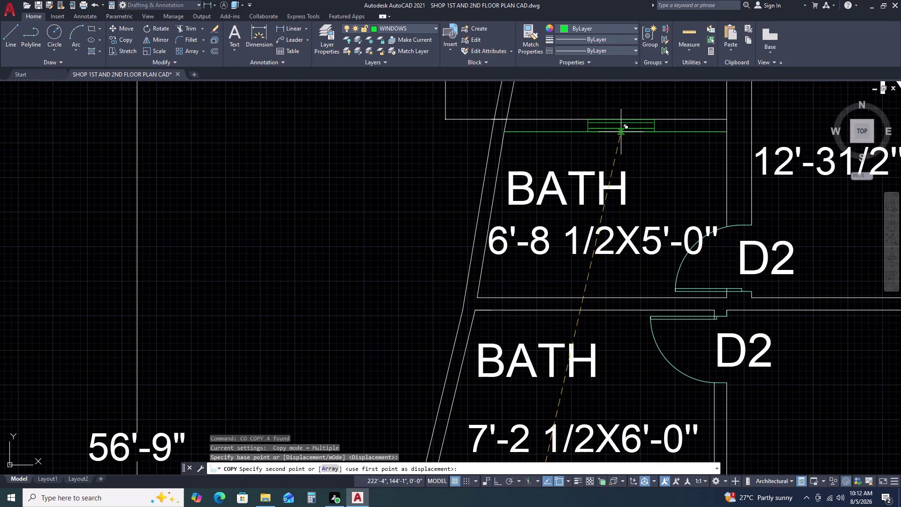
click(617, 131)
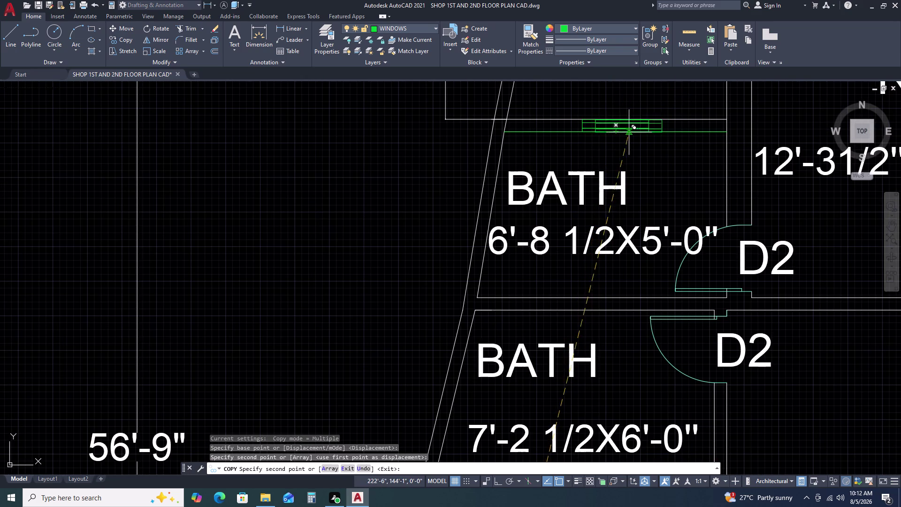
key(Escape)
Erase the helper line and review the new bath window.
click(671, 131)
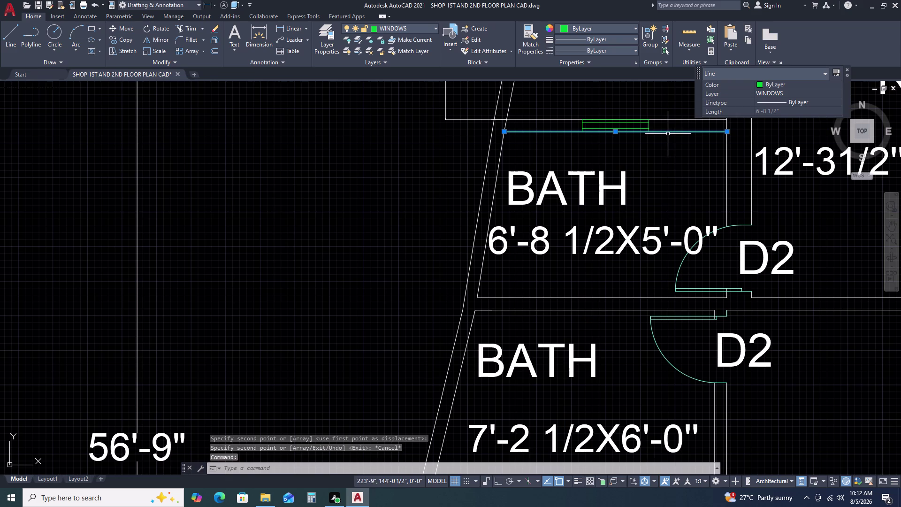
key(Delete)
scroll(down, 3)
scroll(down, 3)
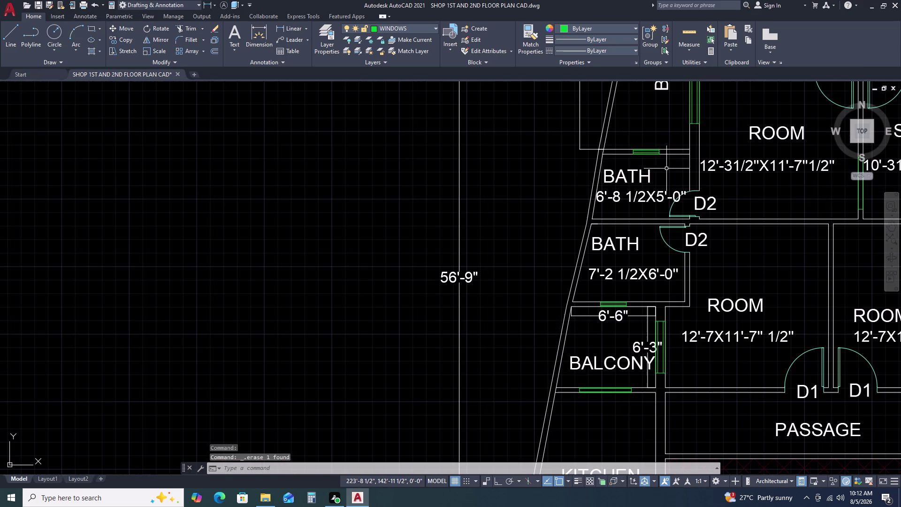
middle_drag(683, 153, 668, 166)
middle_drag(661, 172, 629, 195)
middle_drag(615, 204, 611, 208)
middle_click(609, 209)
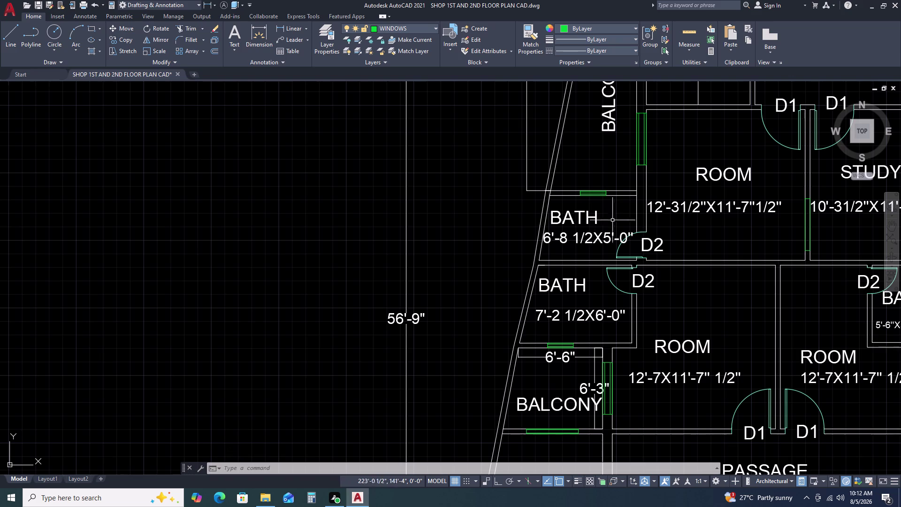
middle_drag(645, 287, 584, 241)
middle_drag(578, 234, 558, 220)
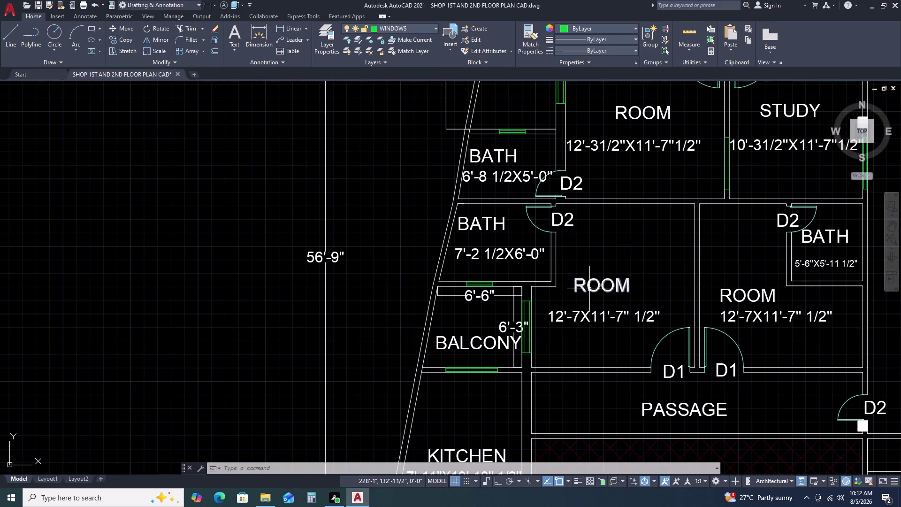
scroll(down, 3)
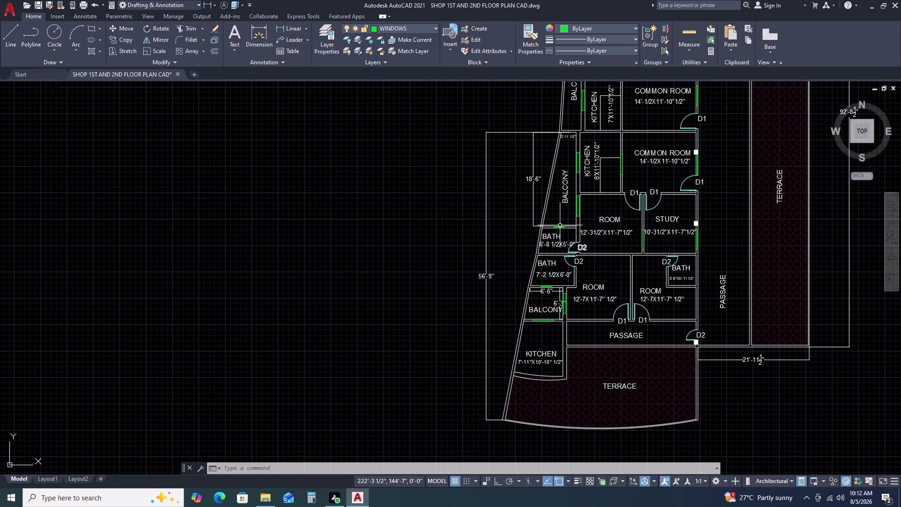
scroll(up, 3)
scroll(down, 3)
scroll(up, 3)
scroll(up, 3)
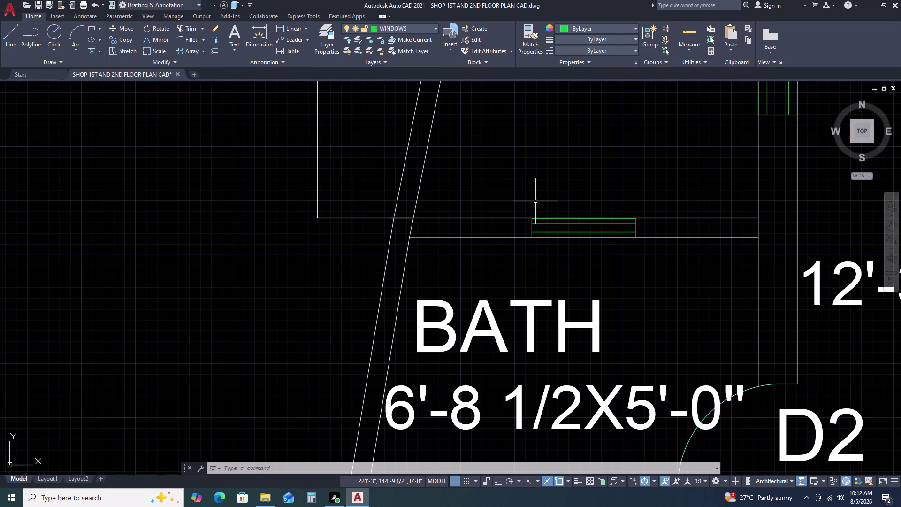
Copy the bath window marker to a spot just east of the study.
click(528, 201)
click(645, 257)
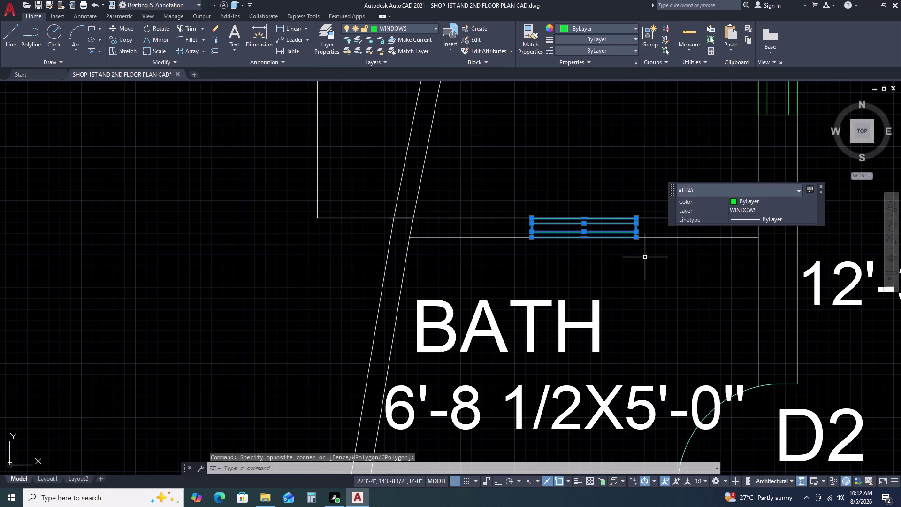
key(c)
text(o)
key(space)
click(645, 257)
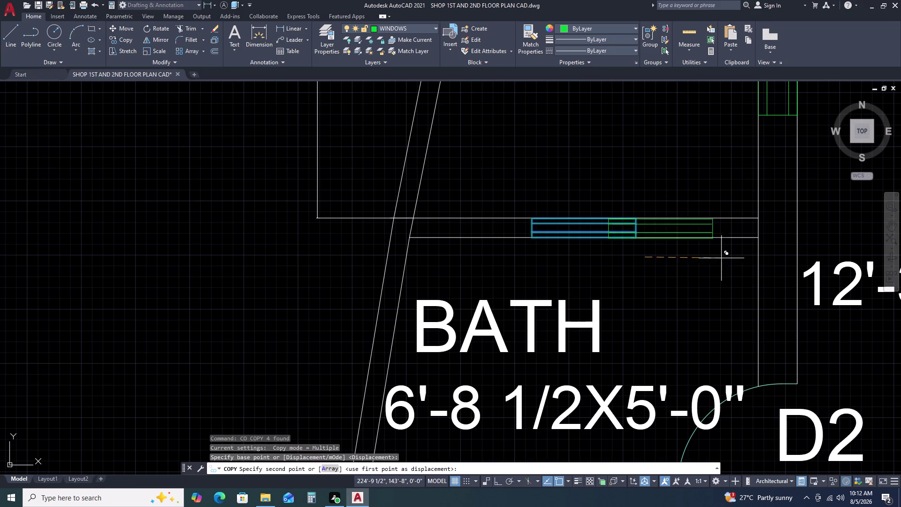
scroll(down, 3)
scroll(up, 3)
scroll(down, 3)
middle_drag(777, 299, 486, 289)
scroll(down, 3)
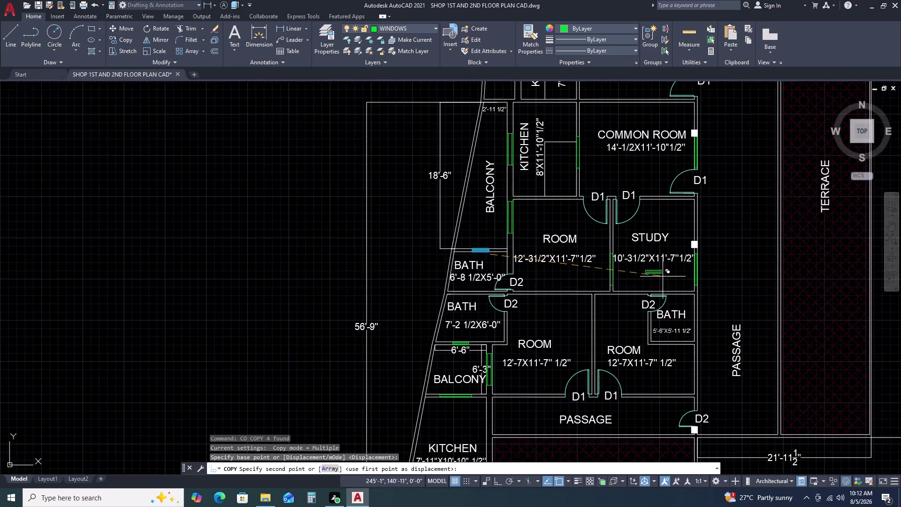
scroll(up, 3)
click(683, 318)
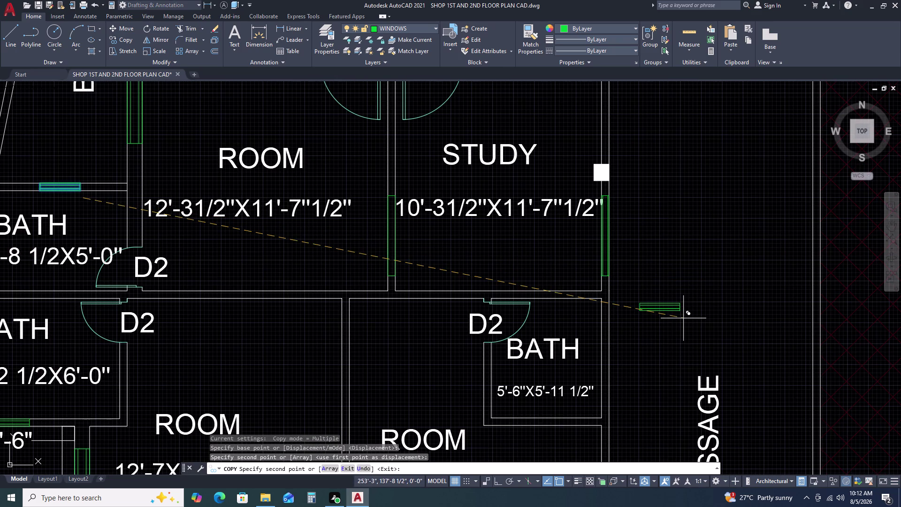
key(Escape)
Rotate the copied window 90° with Ortho on so it stands vertical.
click(689, 300)
click(673, 326)
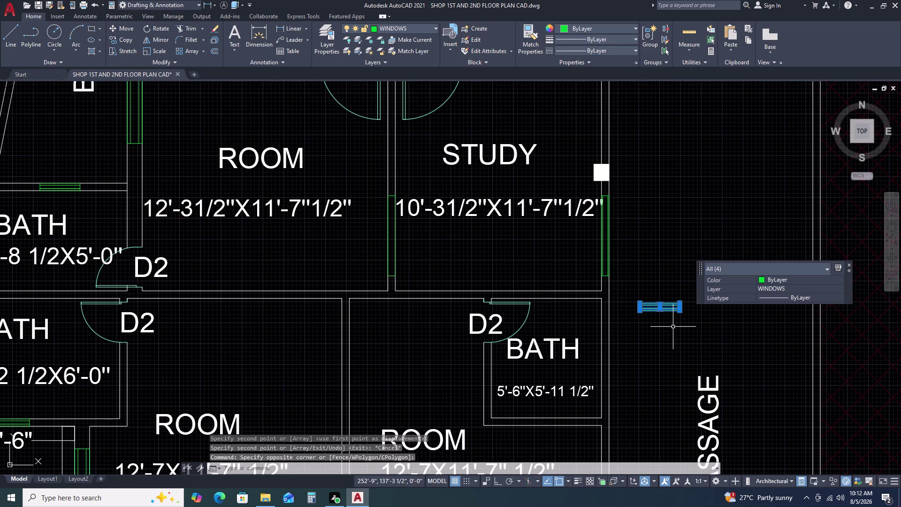
key(r)
text(o)
key(space)
click(672, 327)
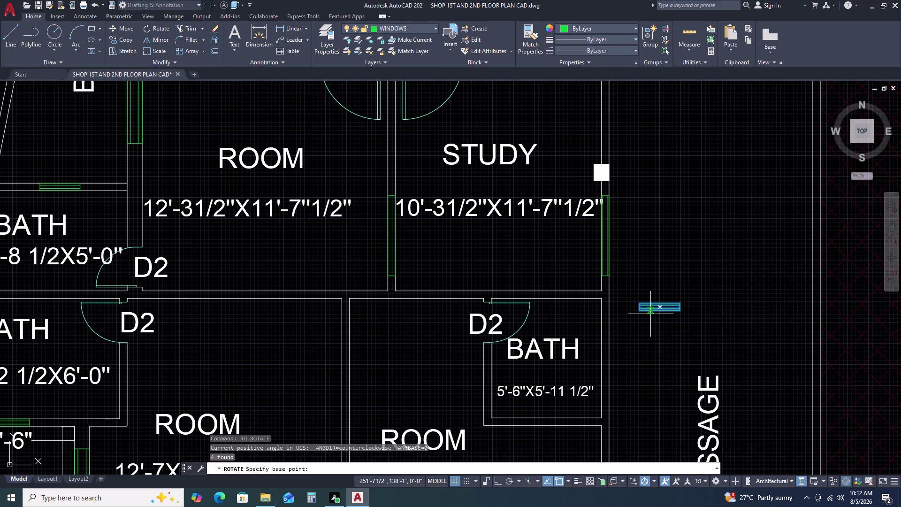
click(650, 313)
key(F8)
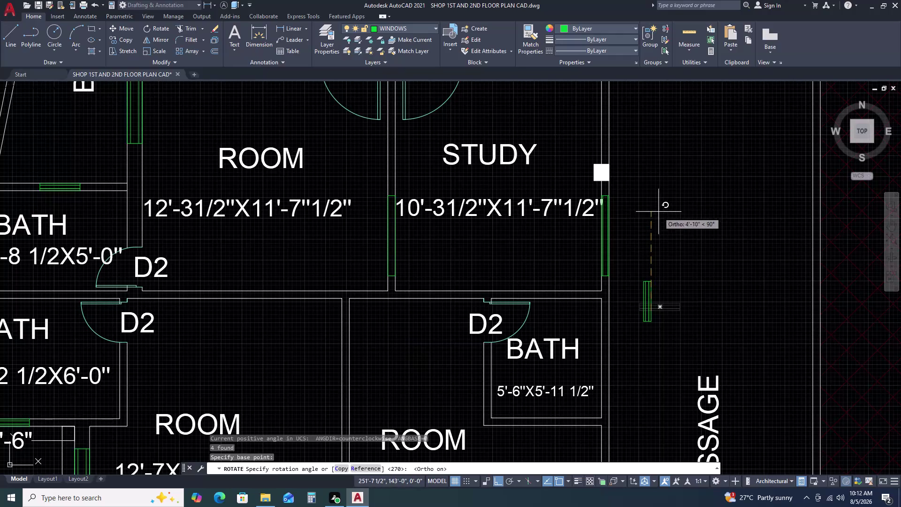
click(659, 207)
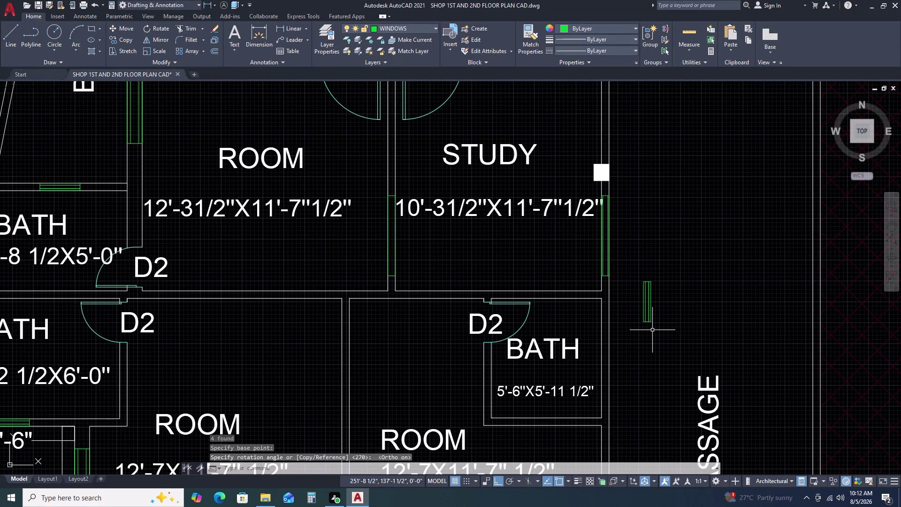
middle_drag(640, 346, 639, 318)
middle_drag(639, 313, 641, 292)
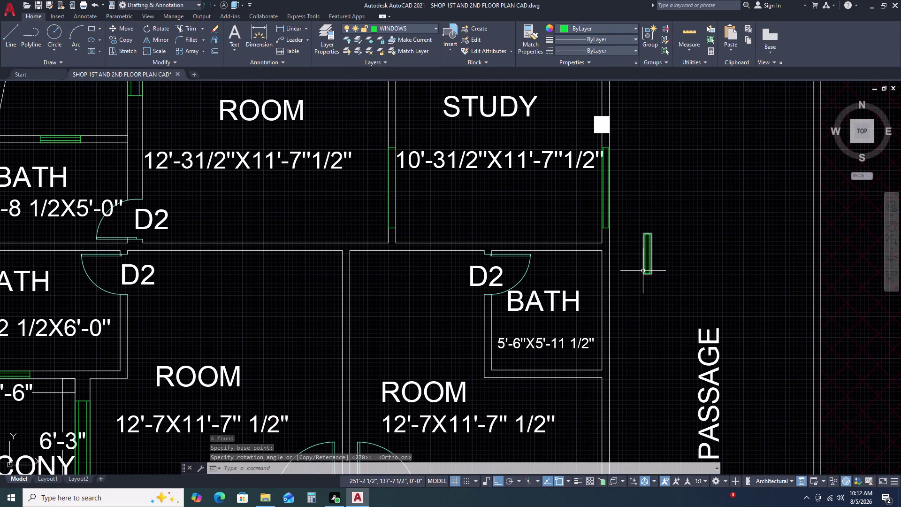
text(l)
key(space)
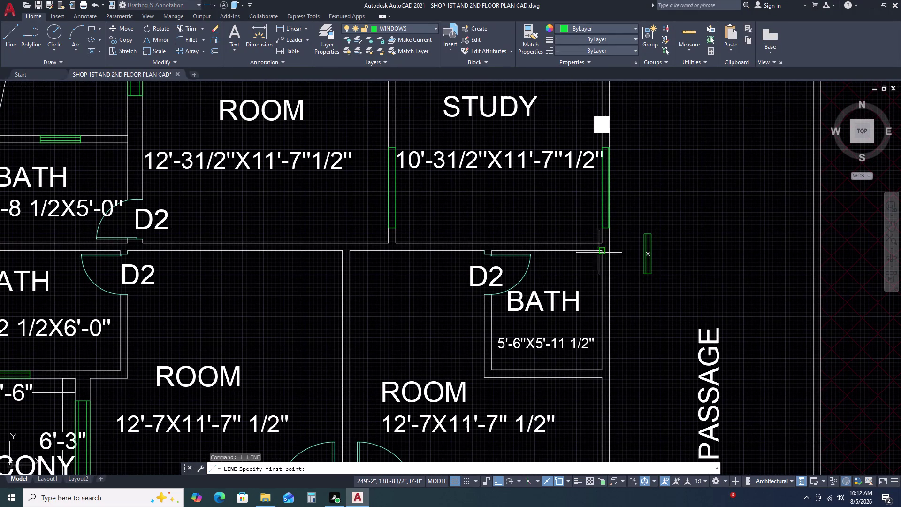
Move the vertical window into the right wall of the 5'-6"X5'-11 1/2" bath.
click(601, 251)
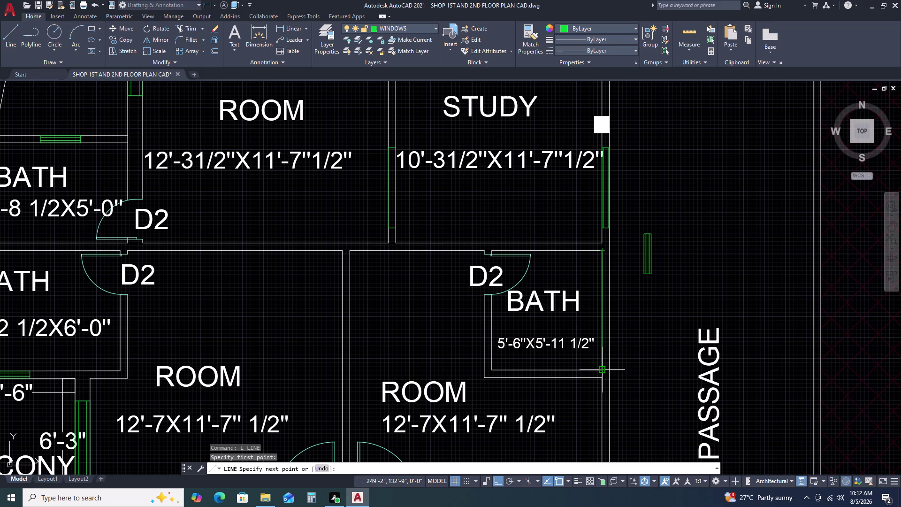
click(601, 372)
key(Escape)
click(663, 228)
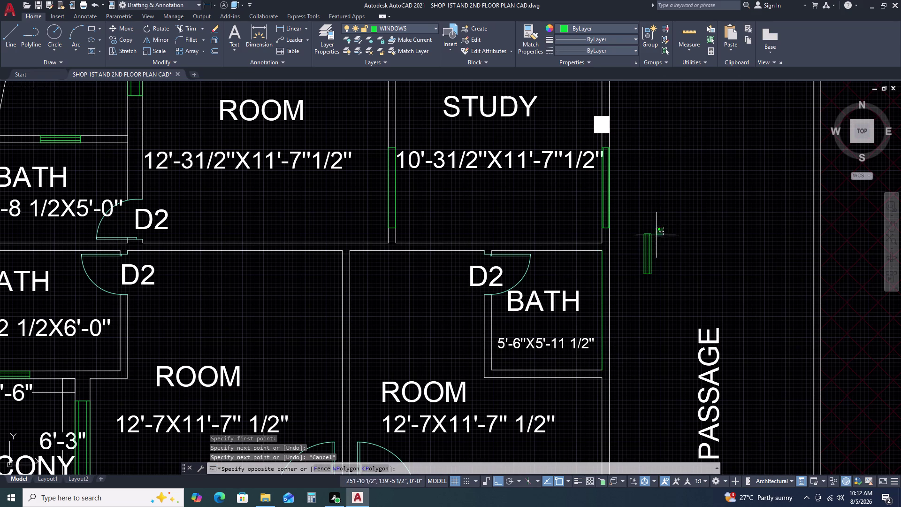
click(630, 295)
key(m)
key(space)
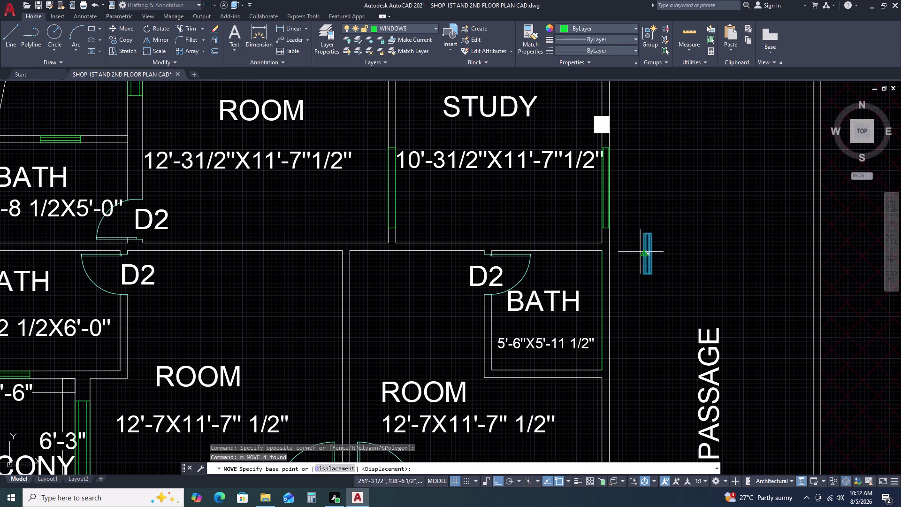
click(641, 255)
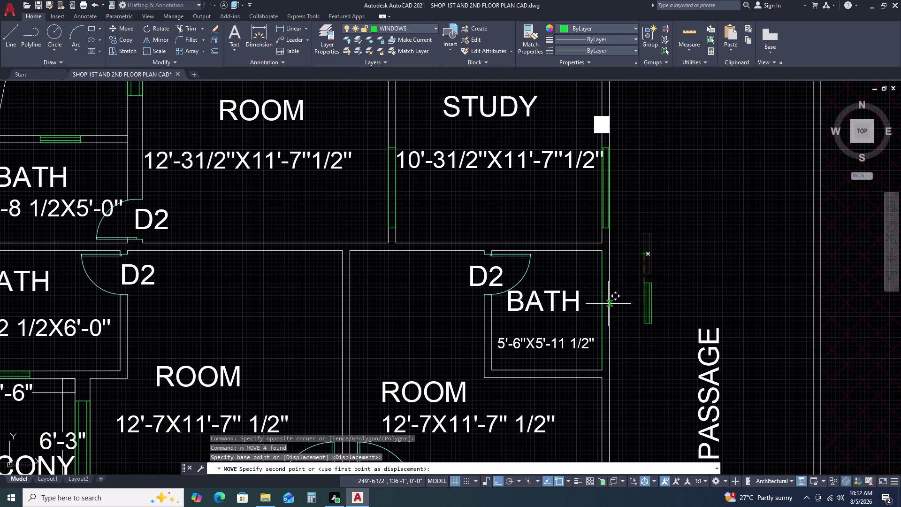
click(599, 312)
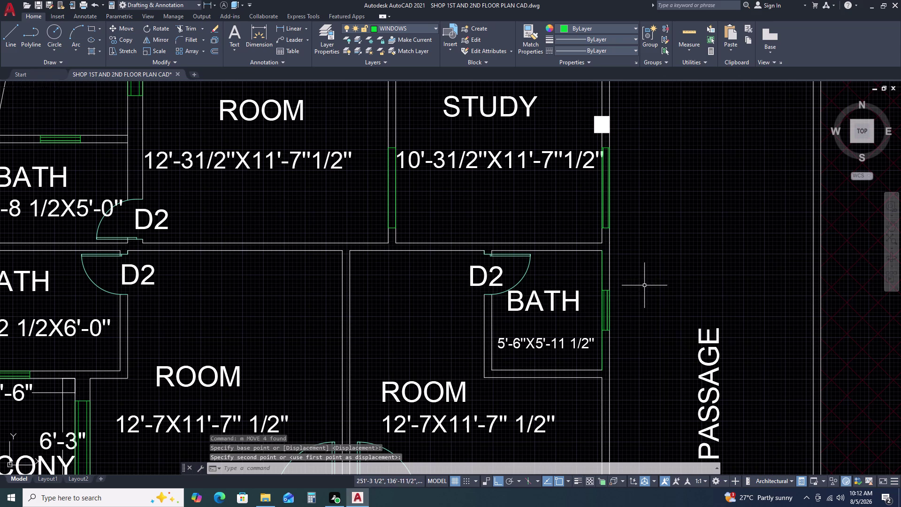
click(603, 343)
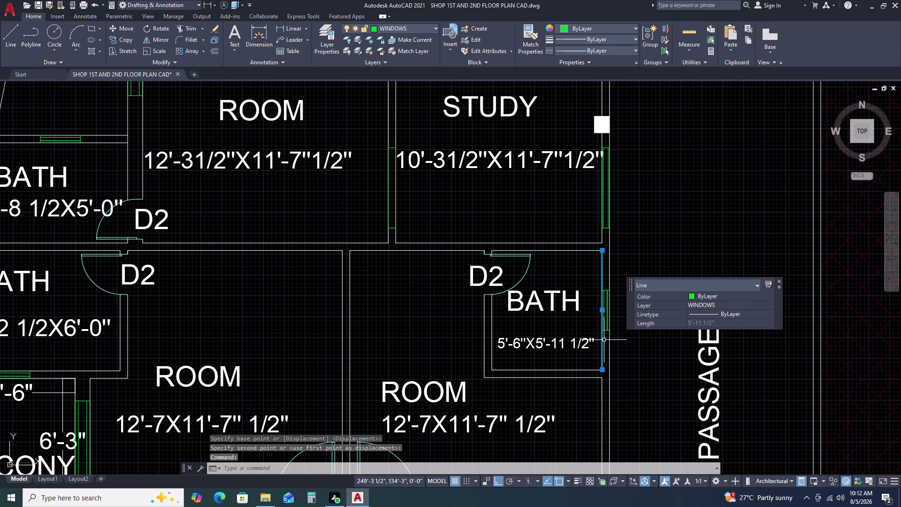
key(Delete)
scroll(down, 3)
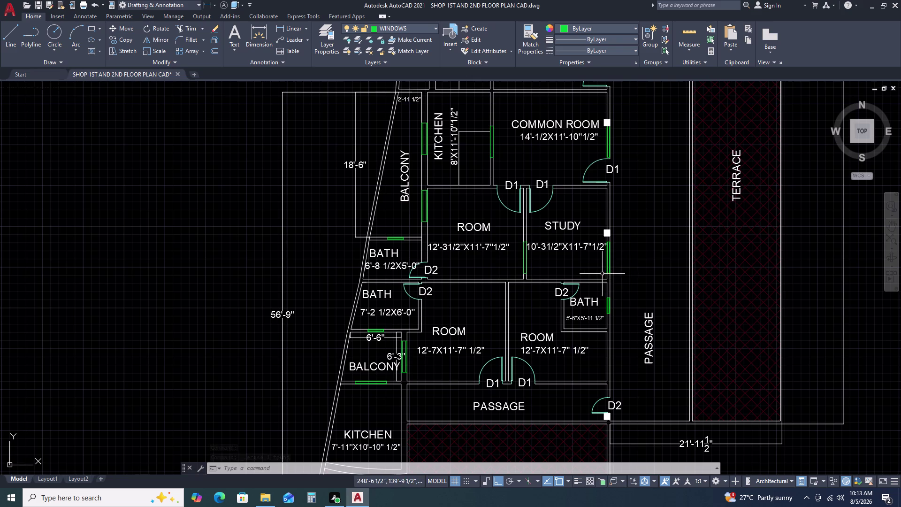
Start copying the upper common room's right-wall window, using its top corner as base point.
middle_click(631, 201)
middle_click(631, 217)
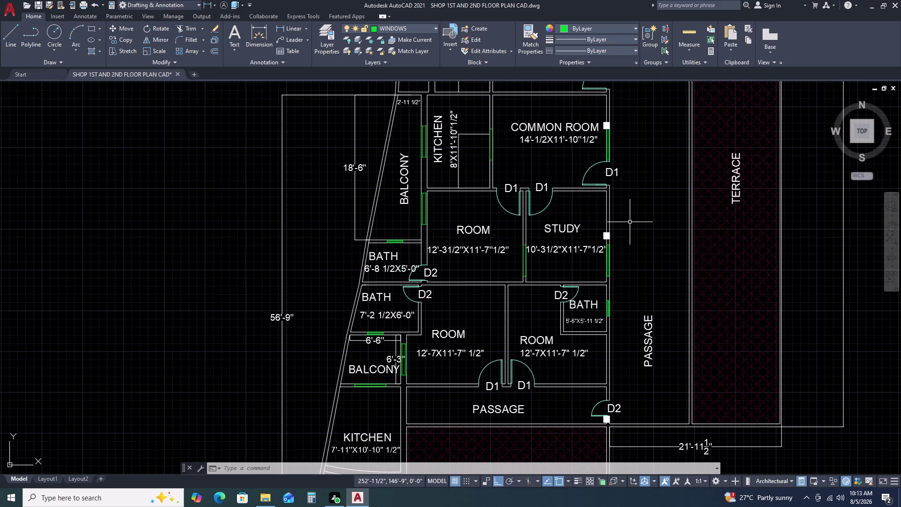
scroll(up, 3)
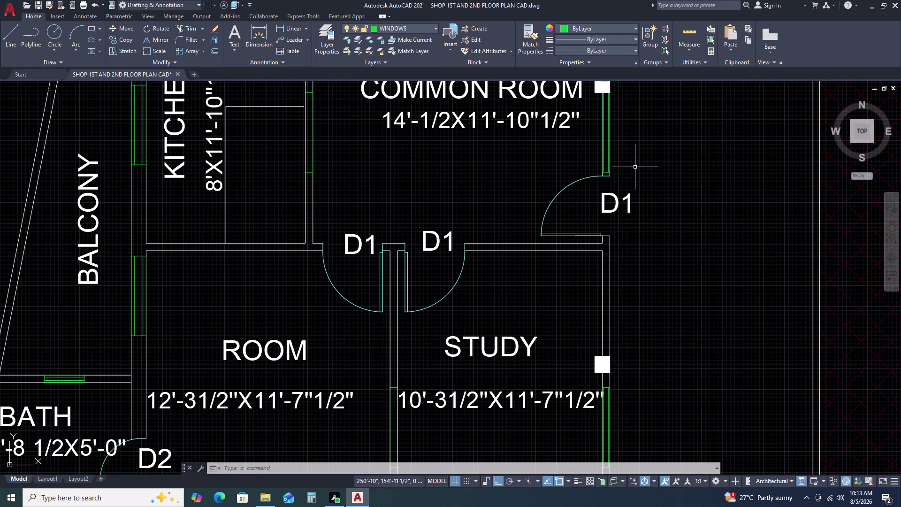
scroll(down, 3)
middle_drag(649, 154, 647, 165)
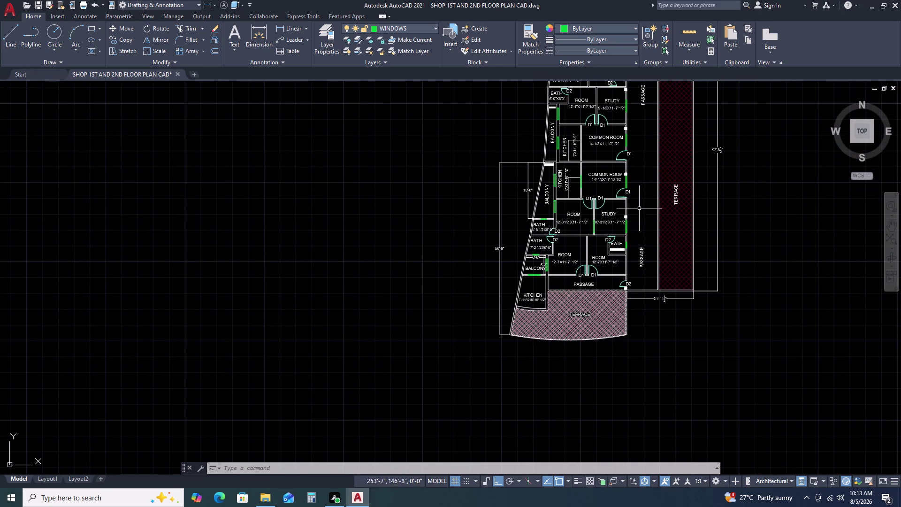
middle_drag(639, 184, 614, 247)
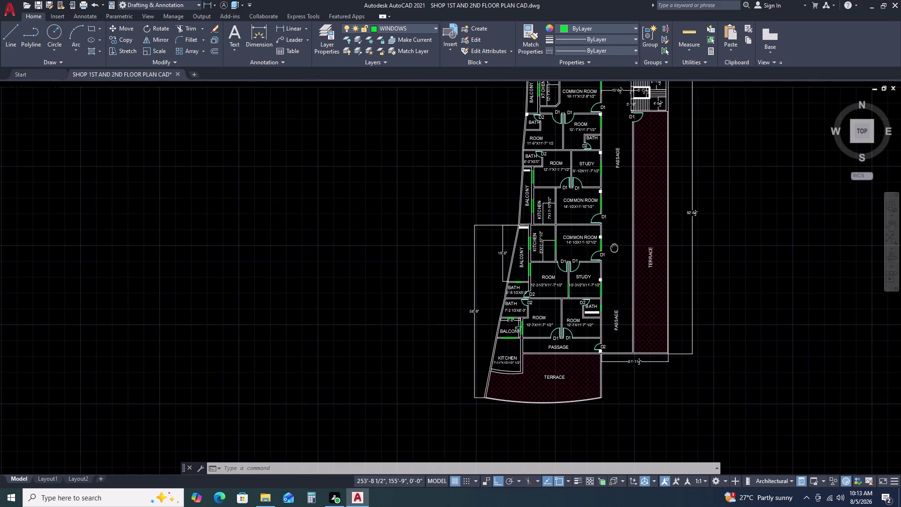
middle_drag(614, 247, 629, 251)
middle_click(643, 301)
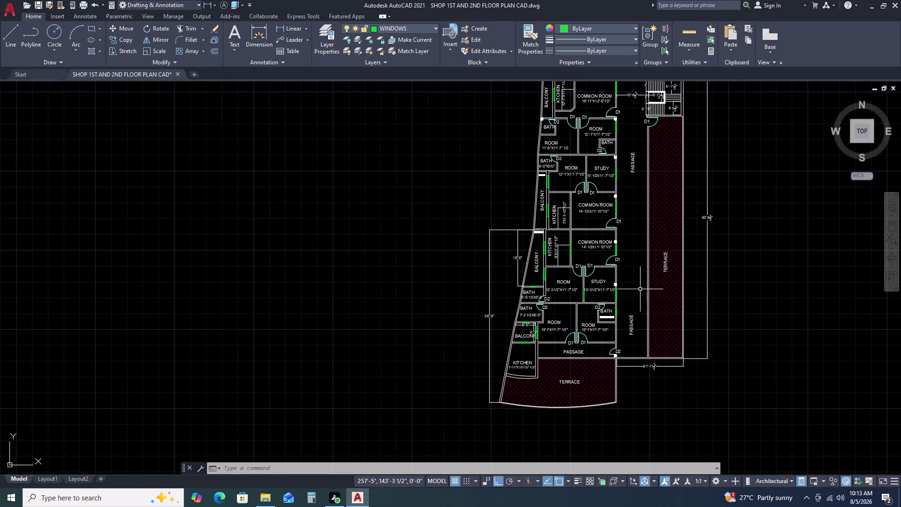
middle_drag(602, 177, 618, 295)
scroll(up, 3)
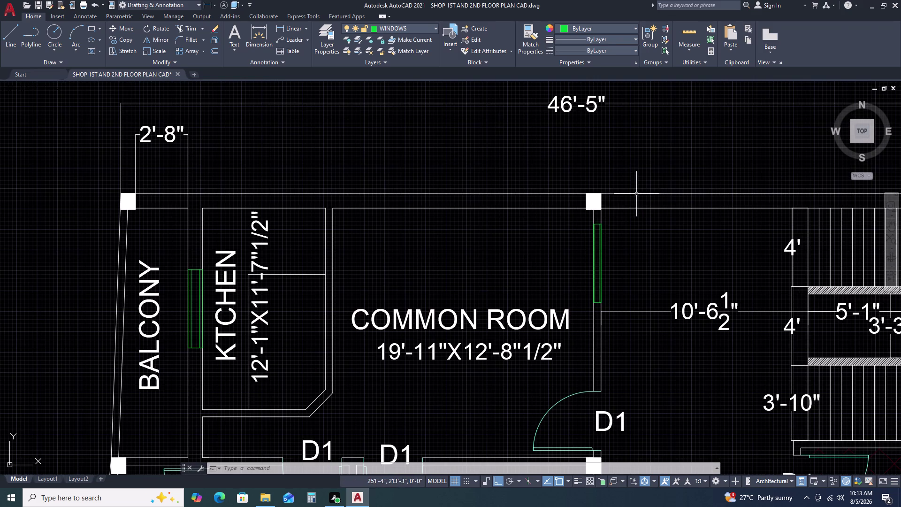
scroll(up, 3)
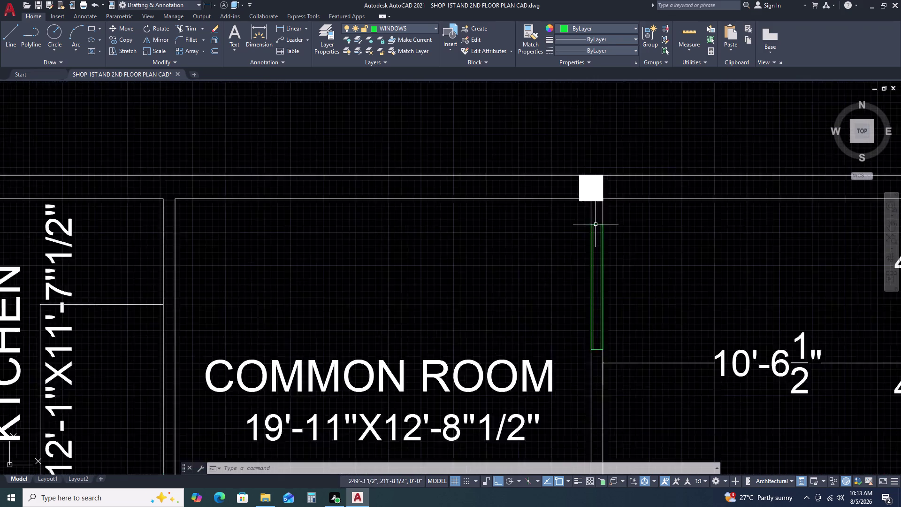
click(595, 225)
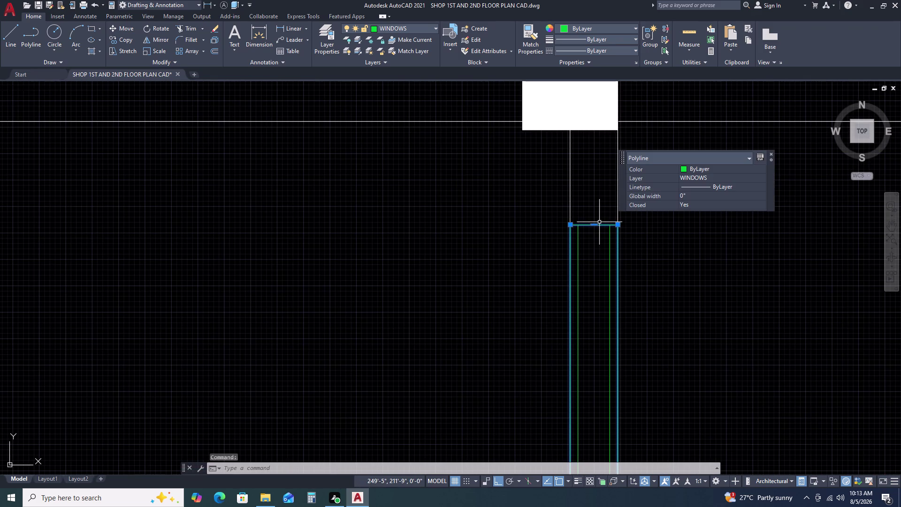
key(c)
text(o)
key(space)
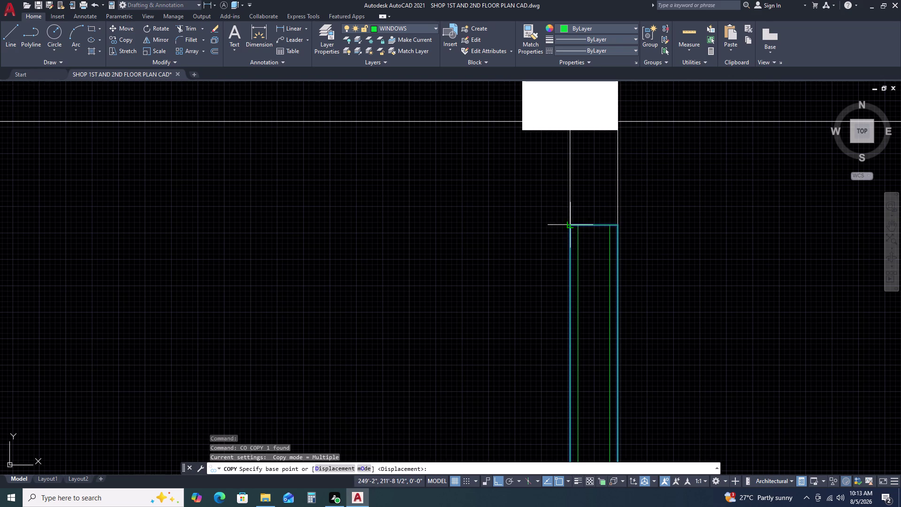
click(569, 223)
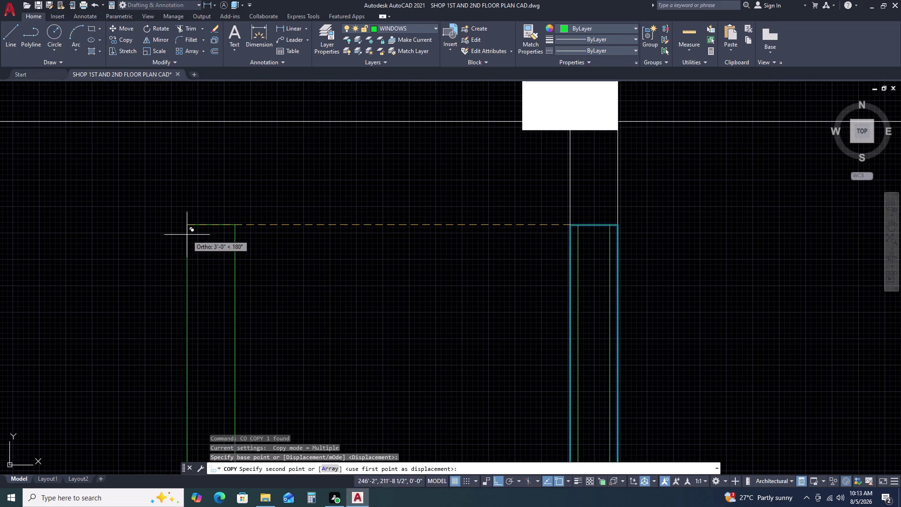
Place the window copy in the kitchen-side wall and review the upper floor.
scroll(down, 3)
middle_drag(119, 243, 242, 258)
middle_drag(248, 258, 258, 258)
middle_drag(305, 258, 330, 258)
middle_drag(373, 258, 381, 258)
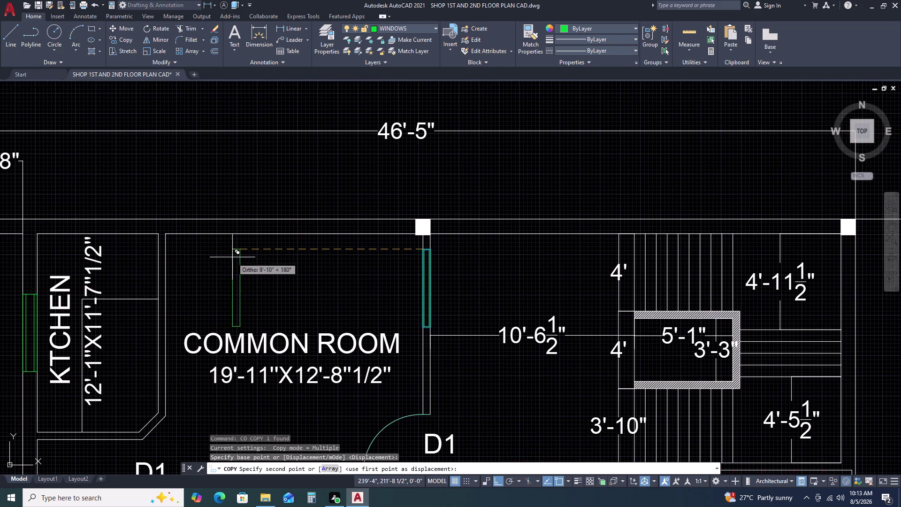
scroll(up, 3)
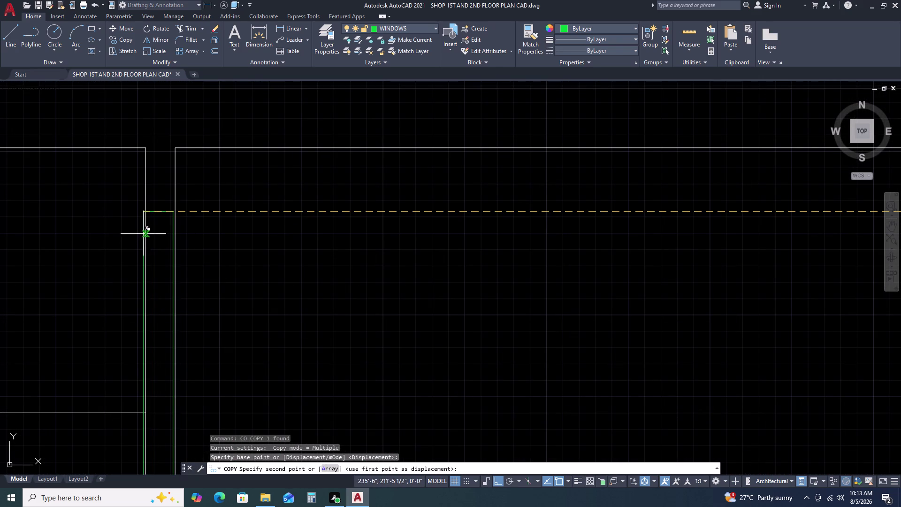
click(147, 214)
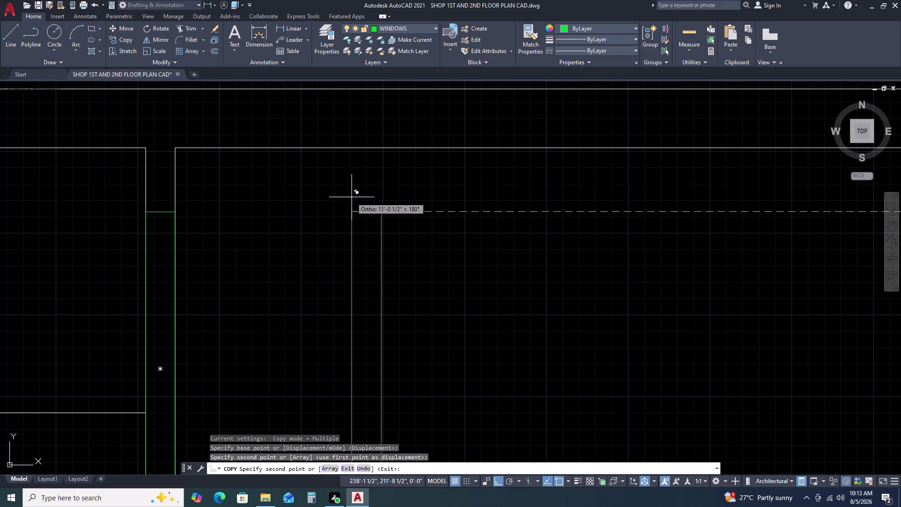
key(Escape)
scroll(down, 3)
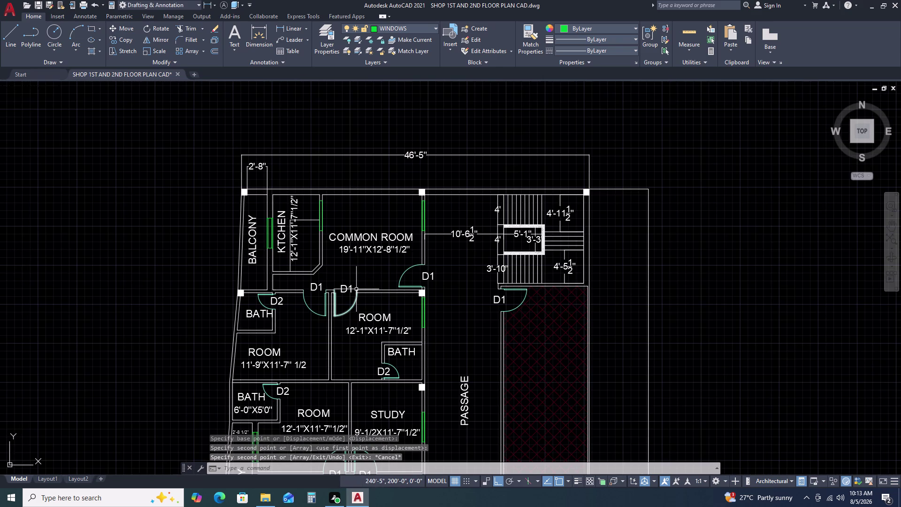
middle_drag(359, 290, 370, 266)
middle_click(371, 266)
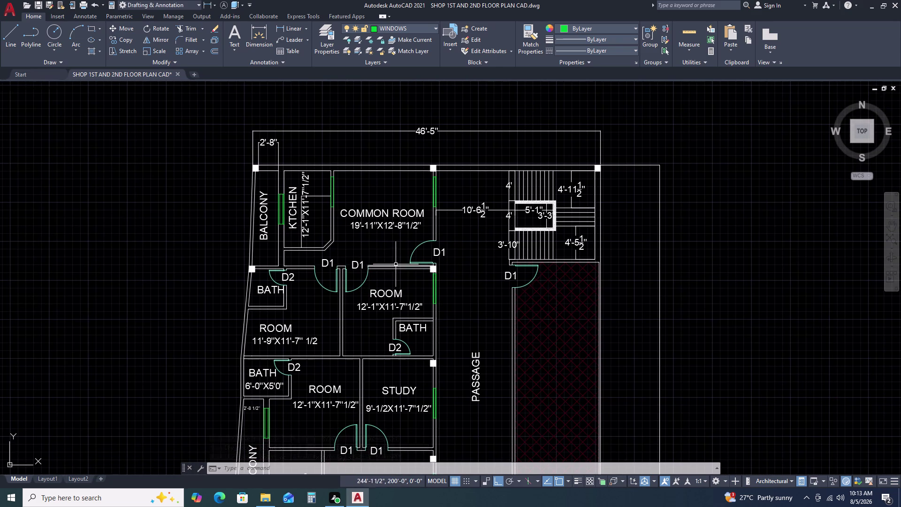
scroll(up, 3)
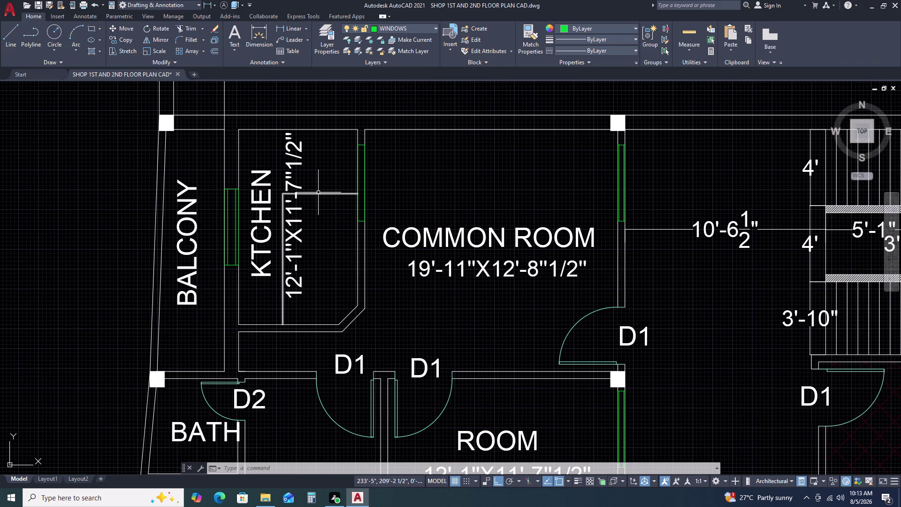
Stretch the top edge of the upper kitchen's inner box upward.
click(318, 192)
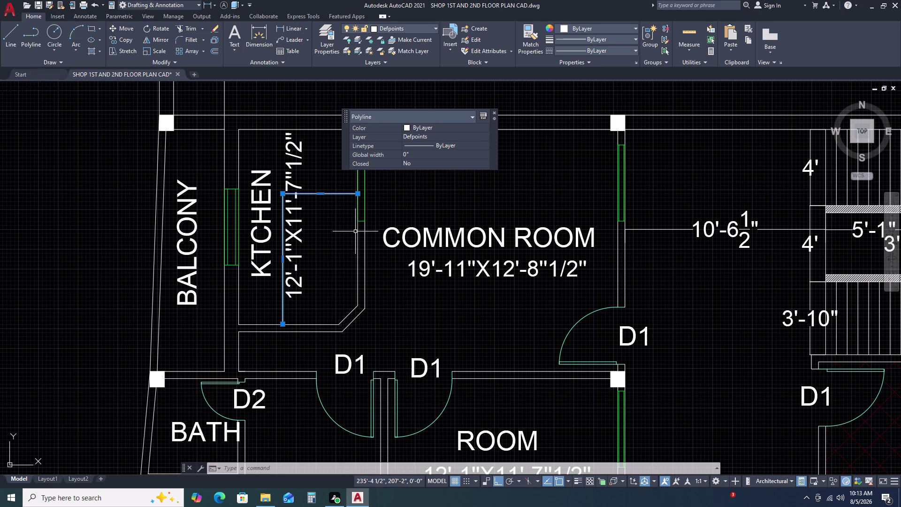
click(360, 195)
key(Escape)
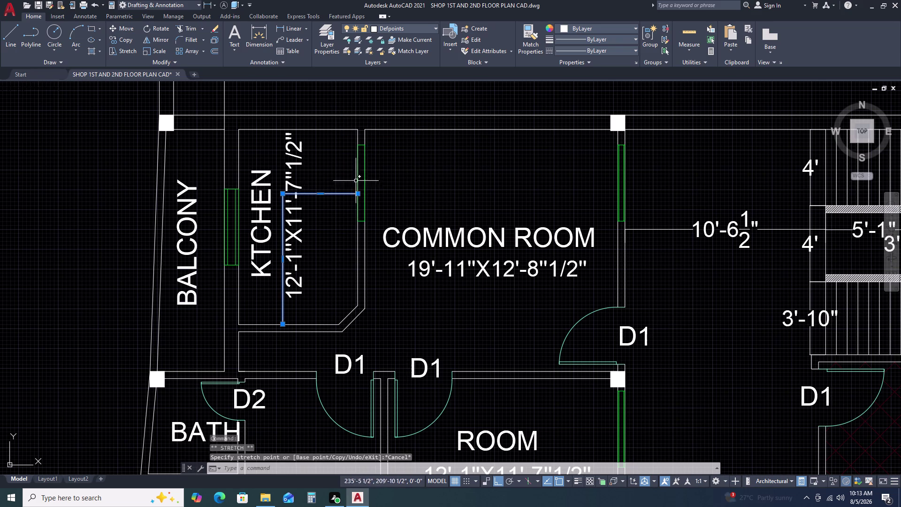
click(282, 195)
key(Escape)
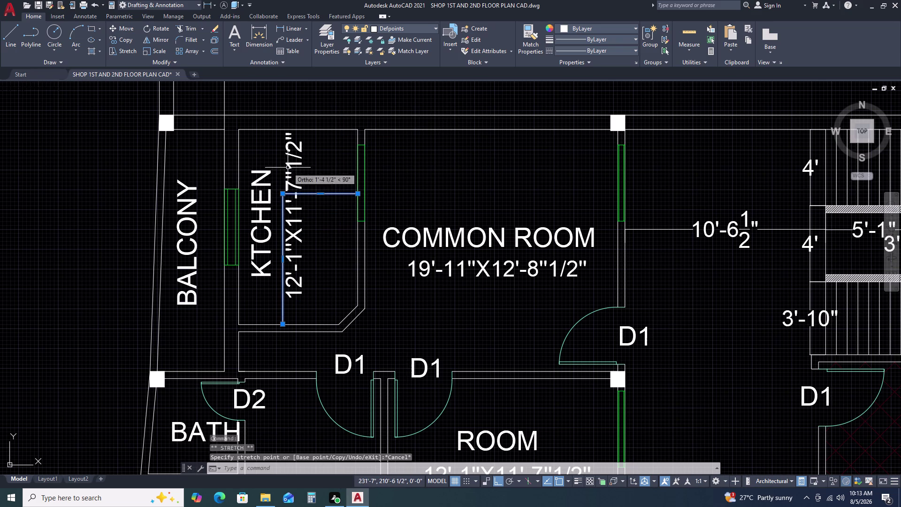
click(319, 194)
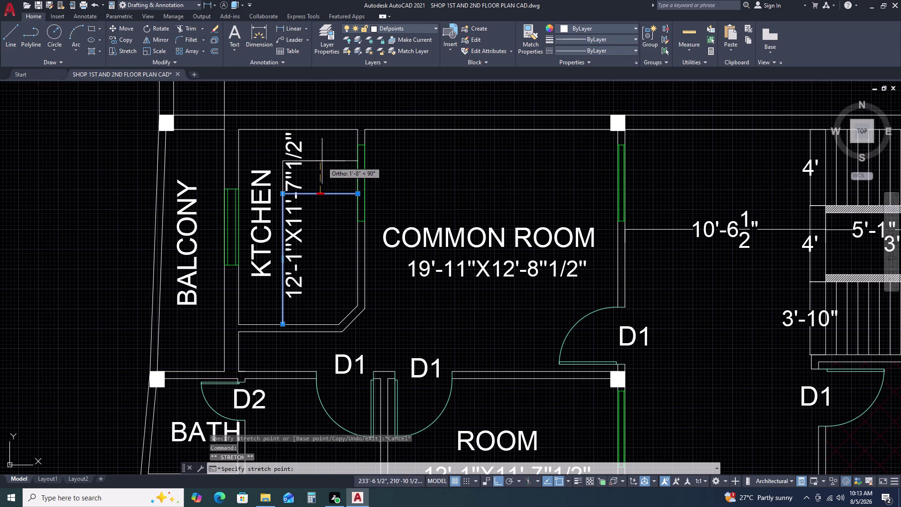
click(324, 149)
key(Escape)
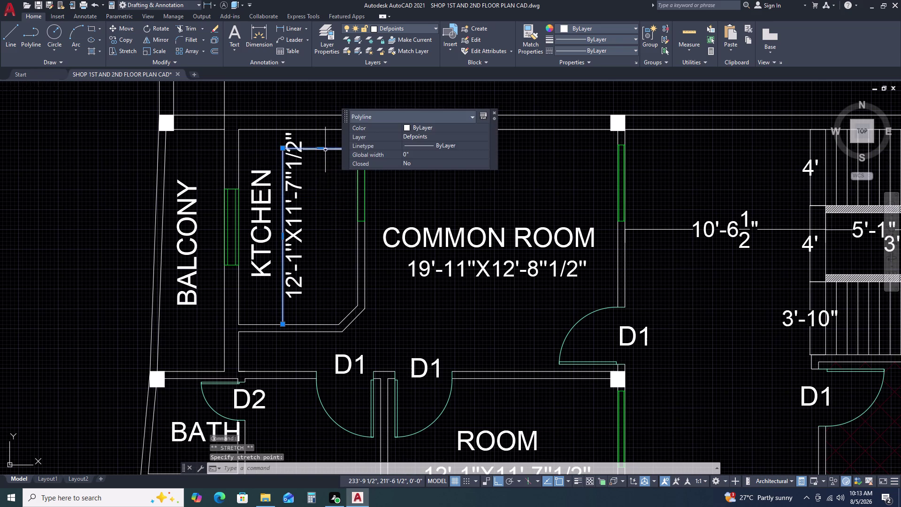
Move the kitchen dimension text inside the enlarged box.
click(294, 210)
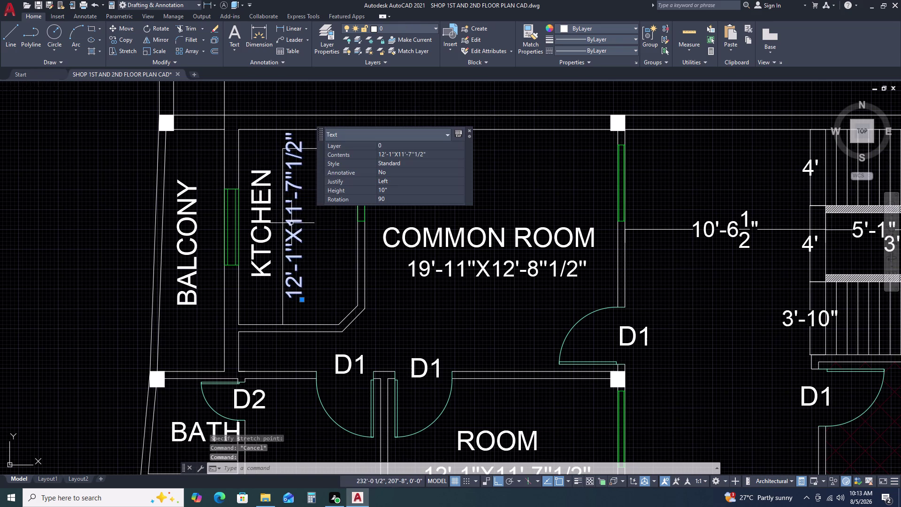
key(m)
key(space)
click(307, 264)
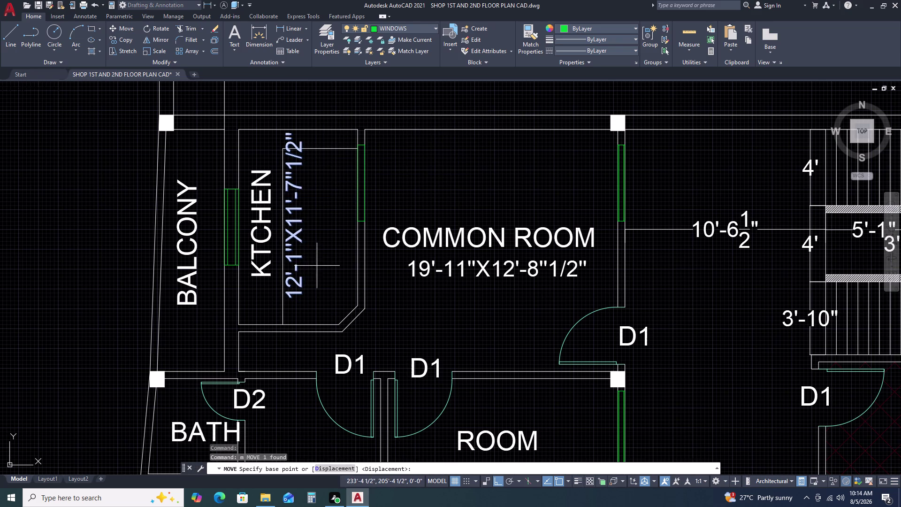
click(313, 266)
key(F8)
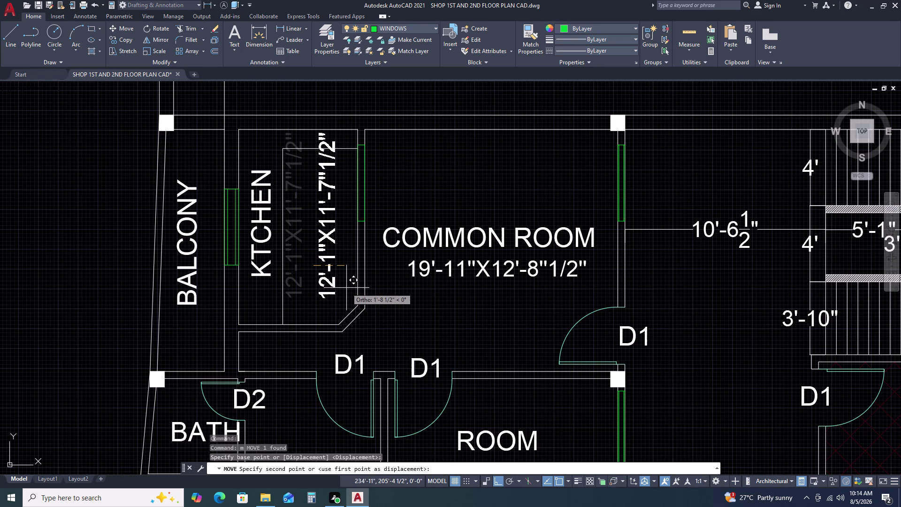
click(347, 285)
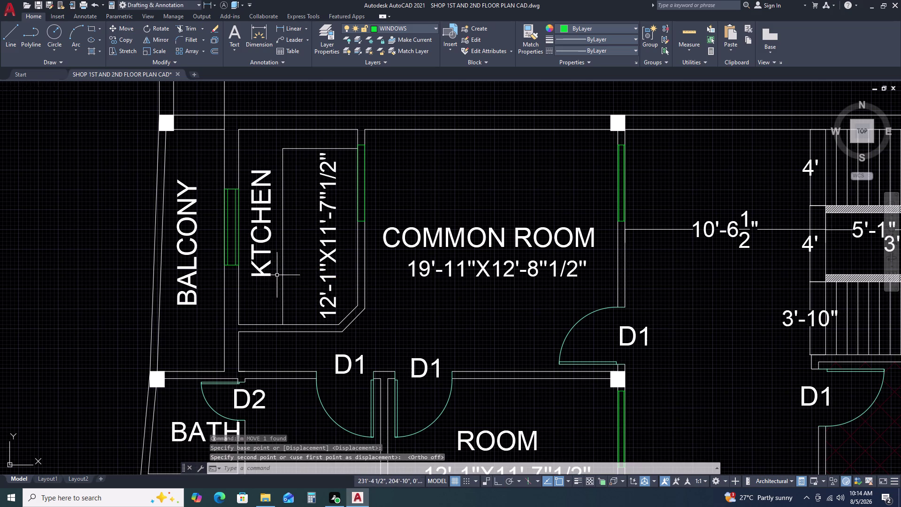
Move the KTCHEN label beside the dimension text.
click(270, 270)
click(263, 276)
text(m)
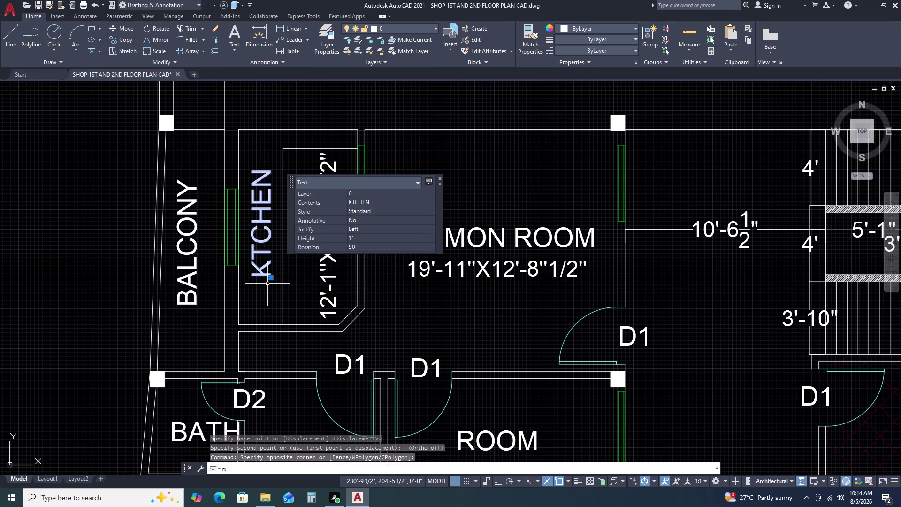
key(space)
click(268, 284)
click(275, 281)
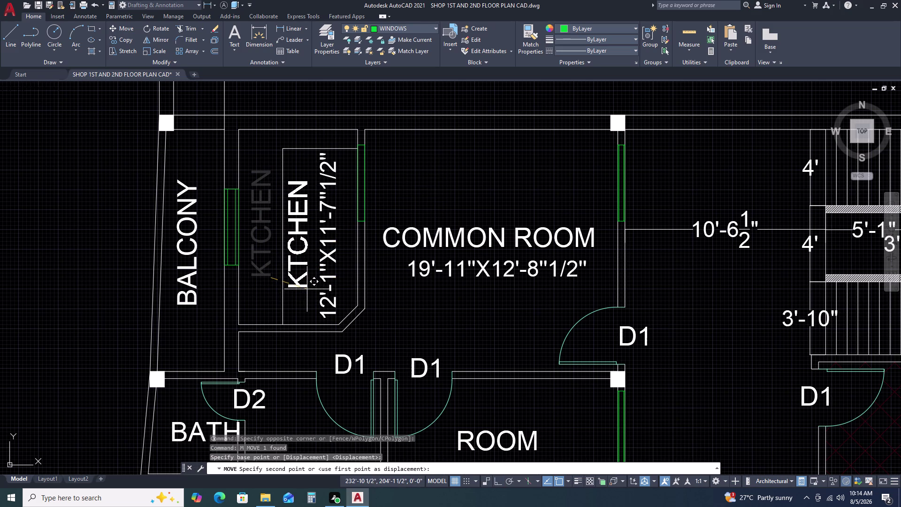
click(307, 289)
Delete a stray object near the second-floor kitchen.
scroll(down, 3)
middle_drag(346, 305, 365, 221)
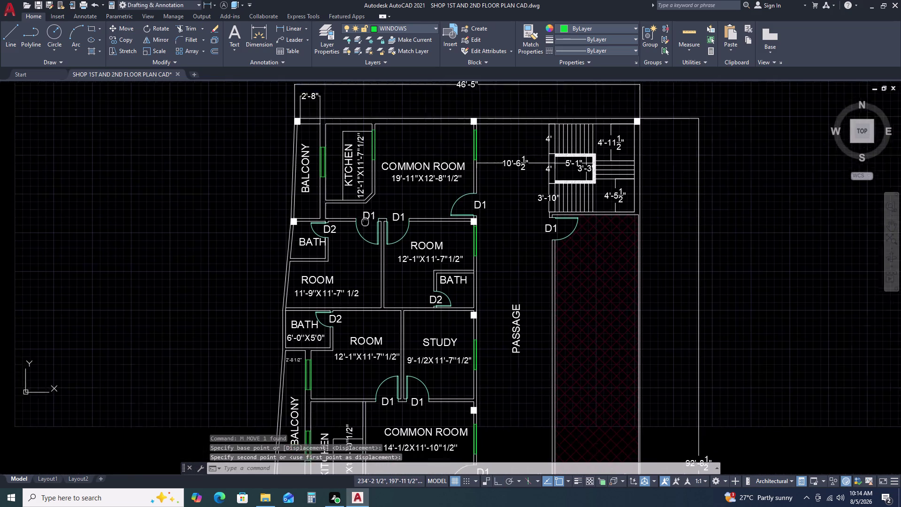
middle_drag(344, 341, 370, 232)
middle_drag(359, 356, 359, 353)
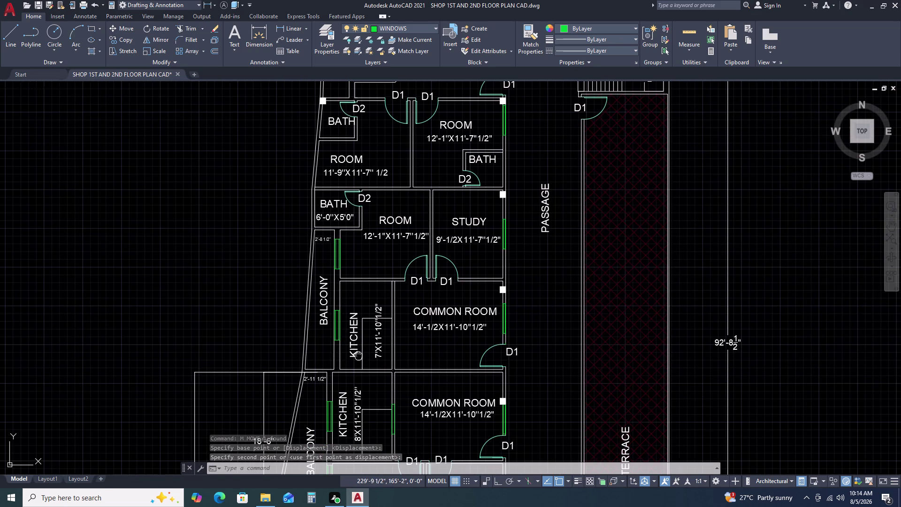
middle_drag(359, 352, 365, 320)
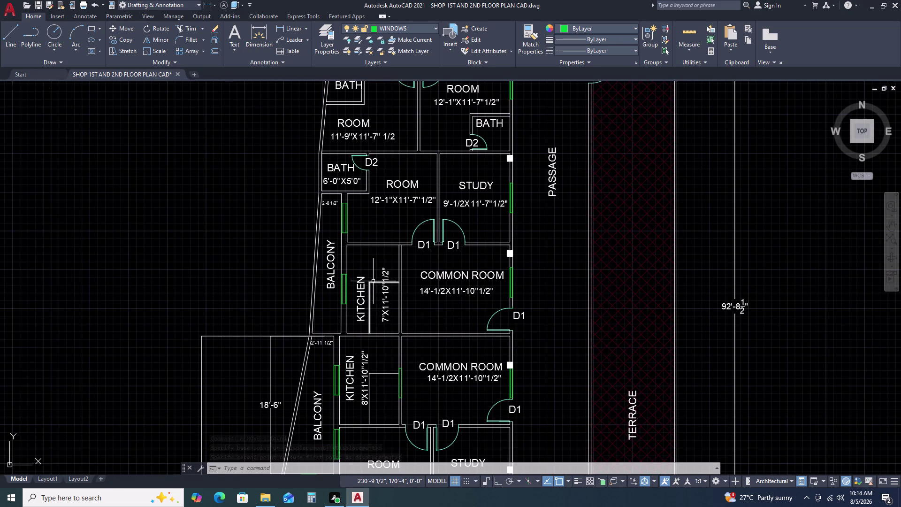
click(373, 281)
key(Delete)
scroll(down, 3)
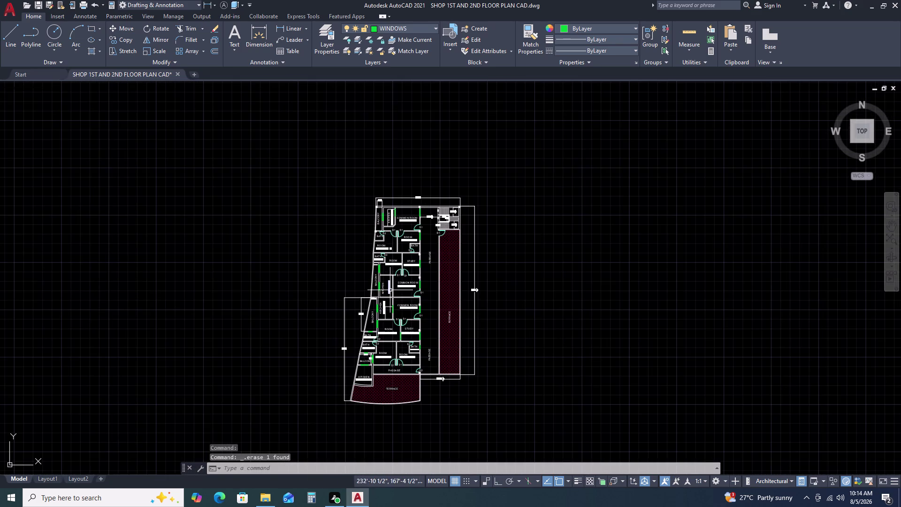
scroll(up, 3)
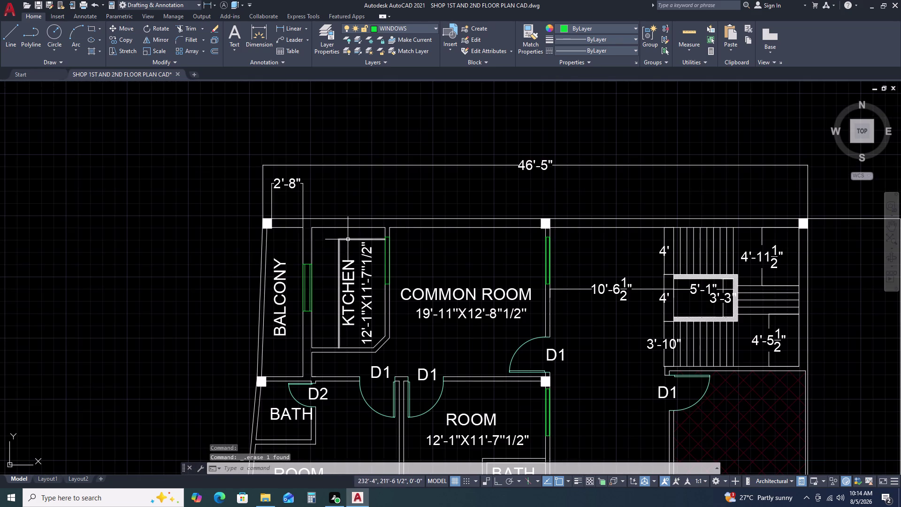
Copy the upper kitchen's inner box into the two kitchens below with COPY.
click(348, 239)
key(c)
text(o)
key(space)
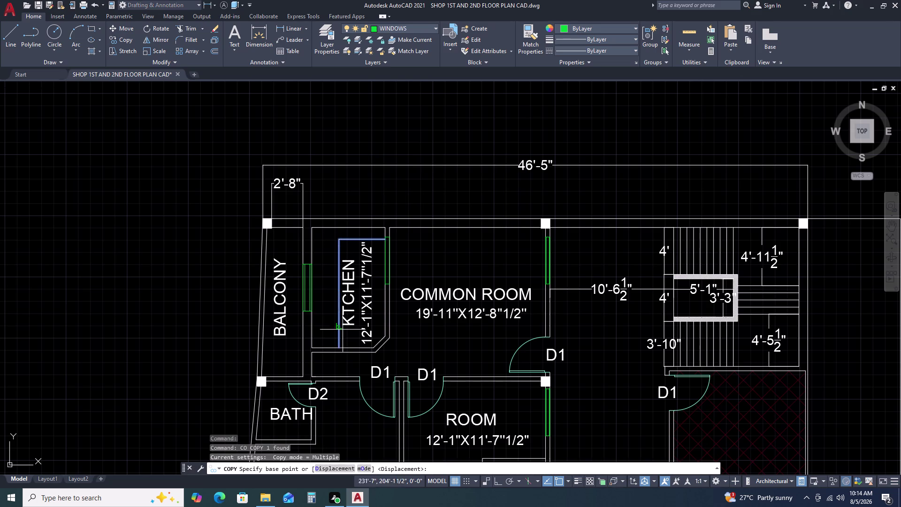
click(341, 347)
scroll(down, 3)
scroll(down, 3)
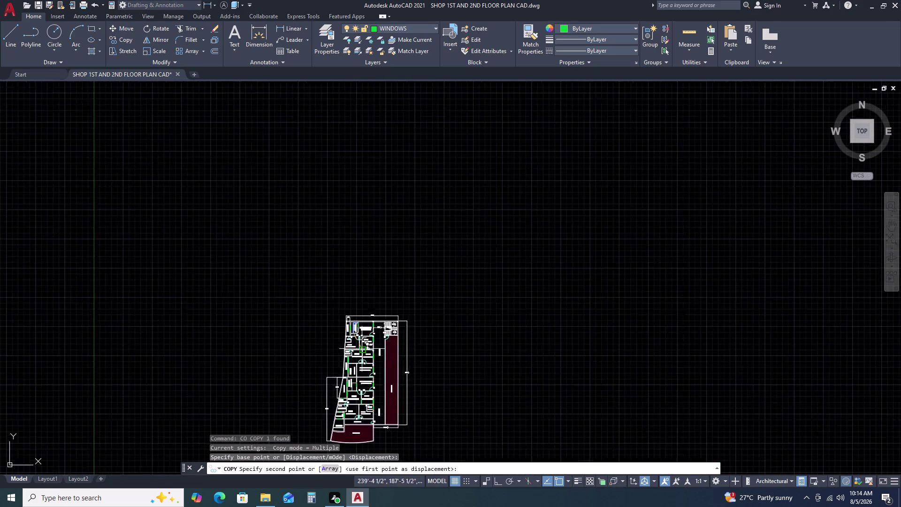
scroll(down, 3)
scroll(up, 3)
scroll(up, 3)
scroll(down, 3)
scroll(up, 3)
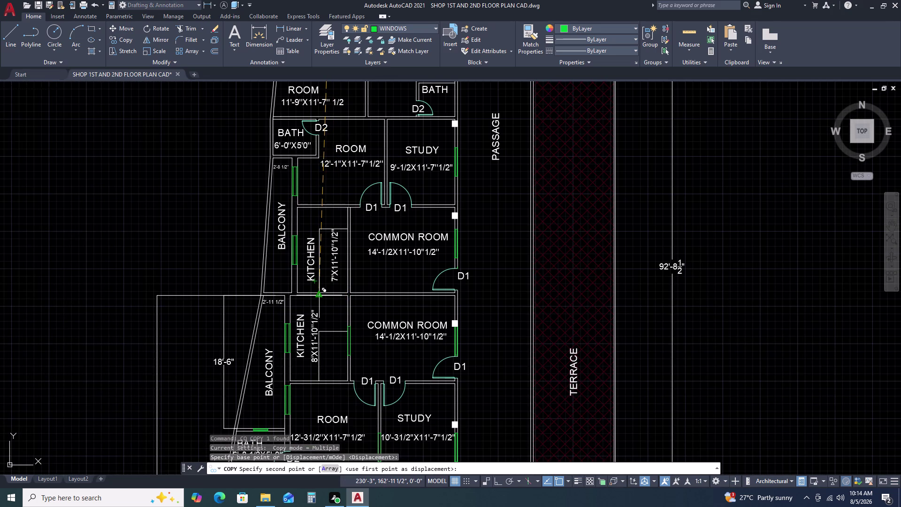
scroll(up, 3)
scroll(down, 3)
scroll(up, 3)
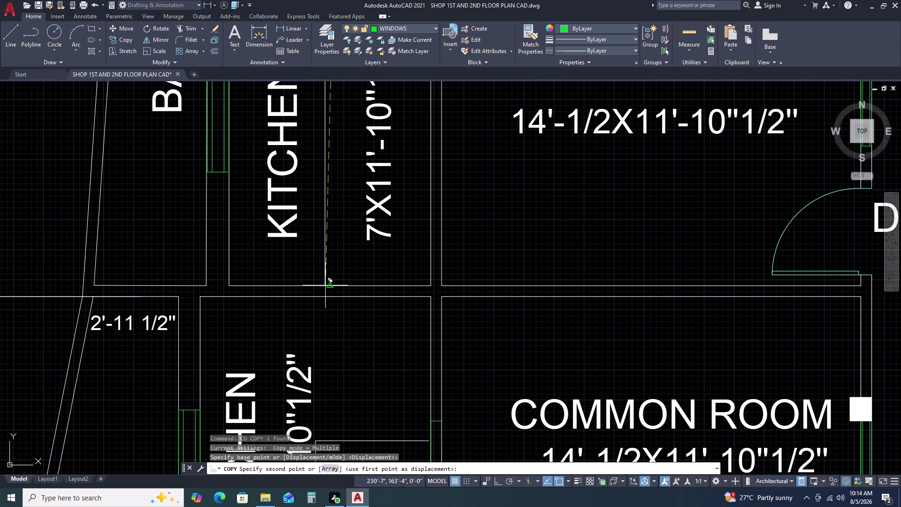
click(327, 286)
scroll(down, 3)
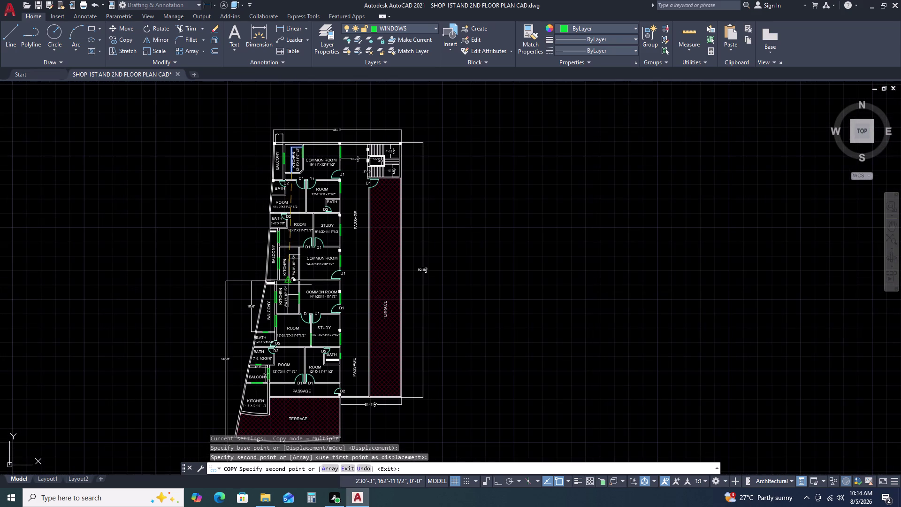
scroll(up, 3)
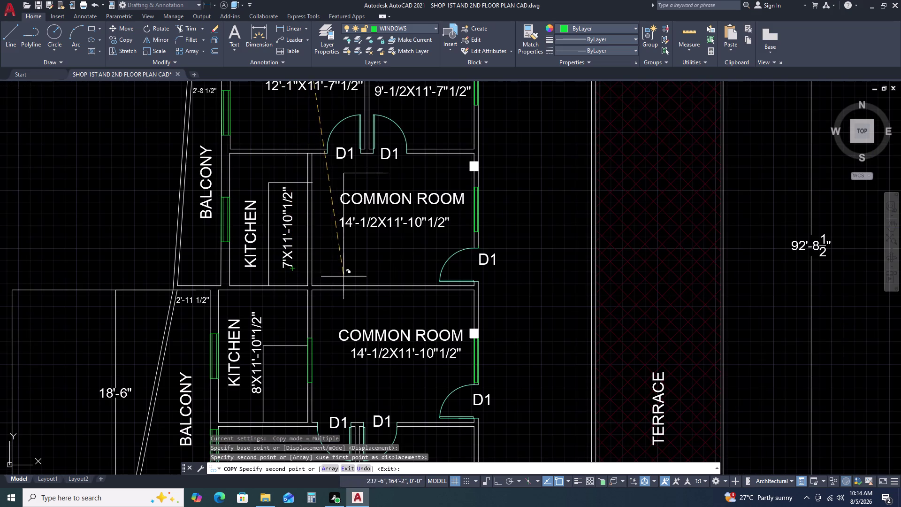
scroll(down, 3)
scroll(up, 3)
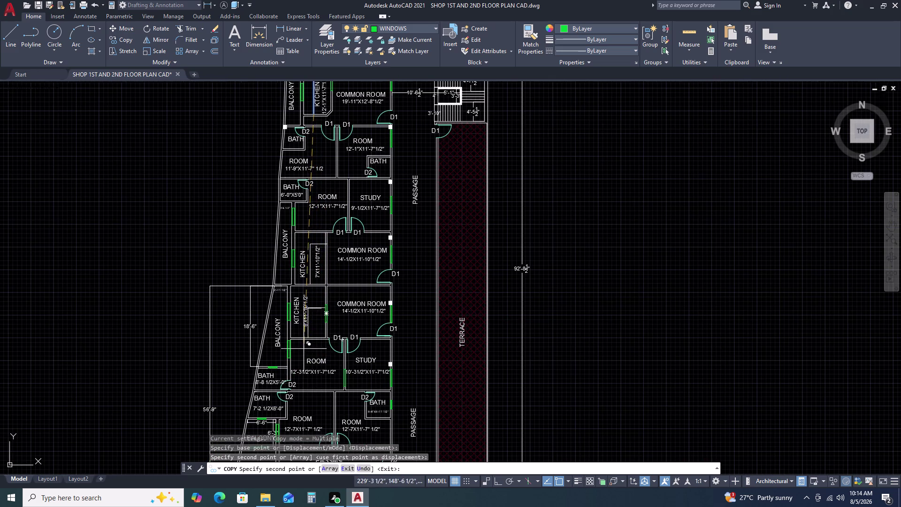
scroll(up, 3)
click(317, 277)
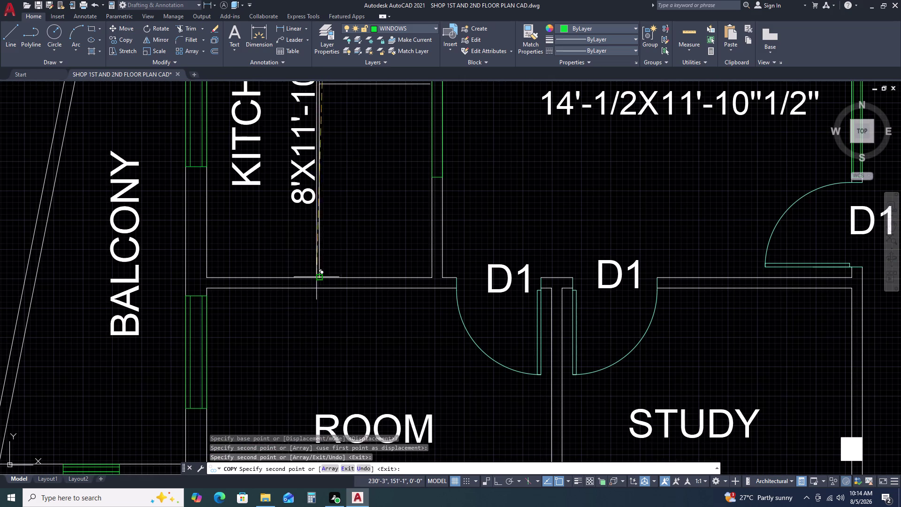
scroll(down, 3)
key(Escape)
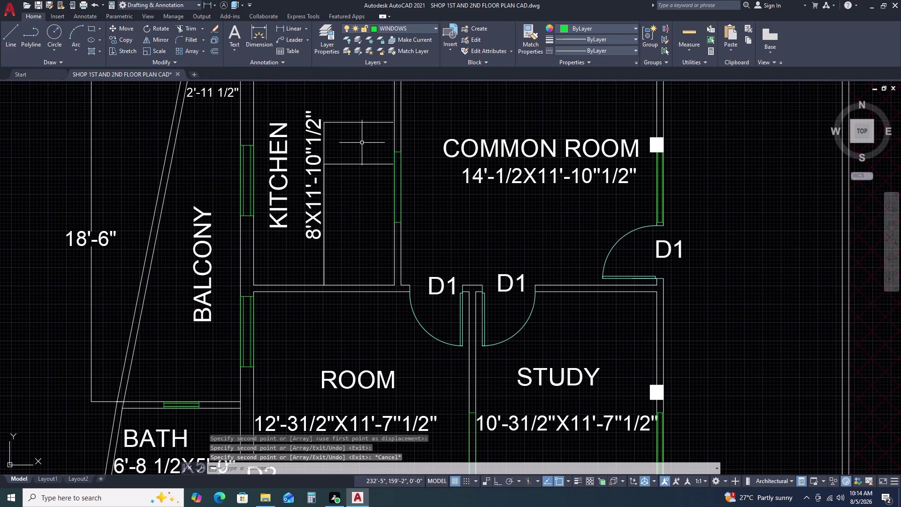
Delete the duplicate copied kitchen box.
click(362, 145)
click(357, 179)
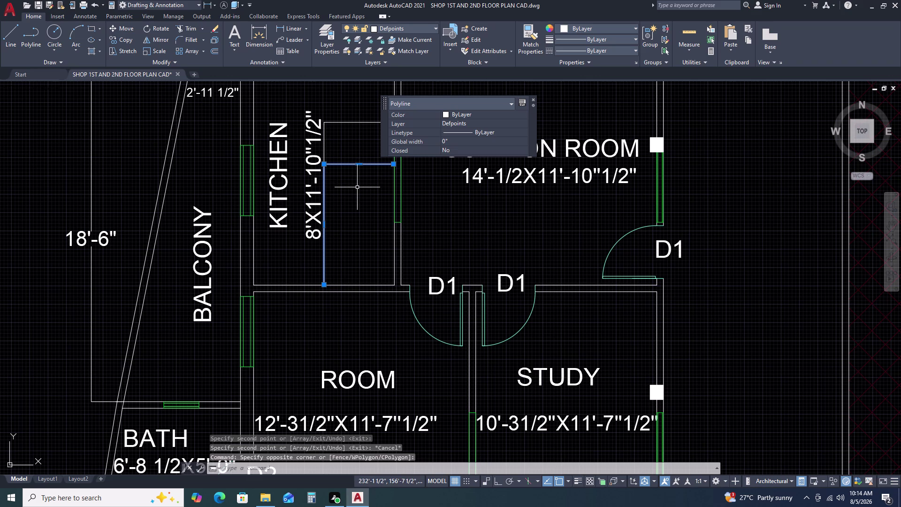
key(Delete)
Move the kitchen label and dimension texts inside the kitchen box.
click(315, 189)
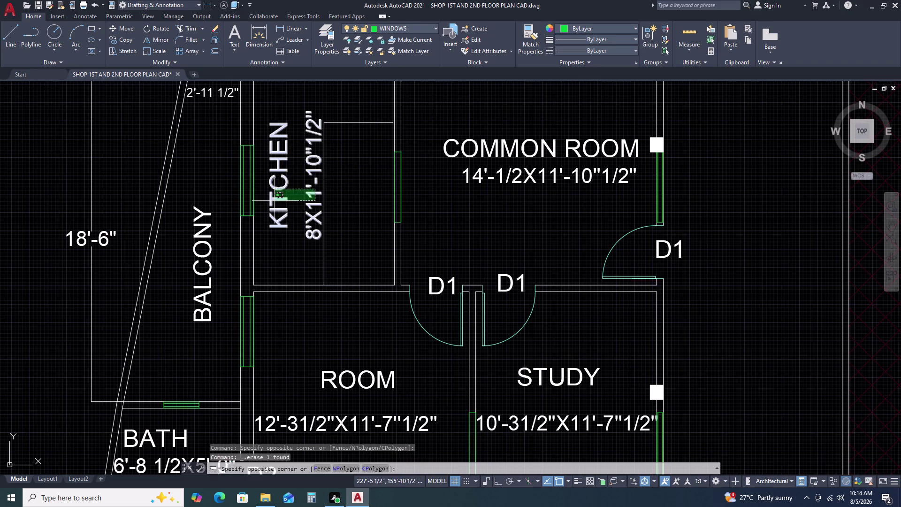
click(275, 201)
key(m)
key(space)
click(284, 224)
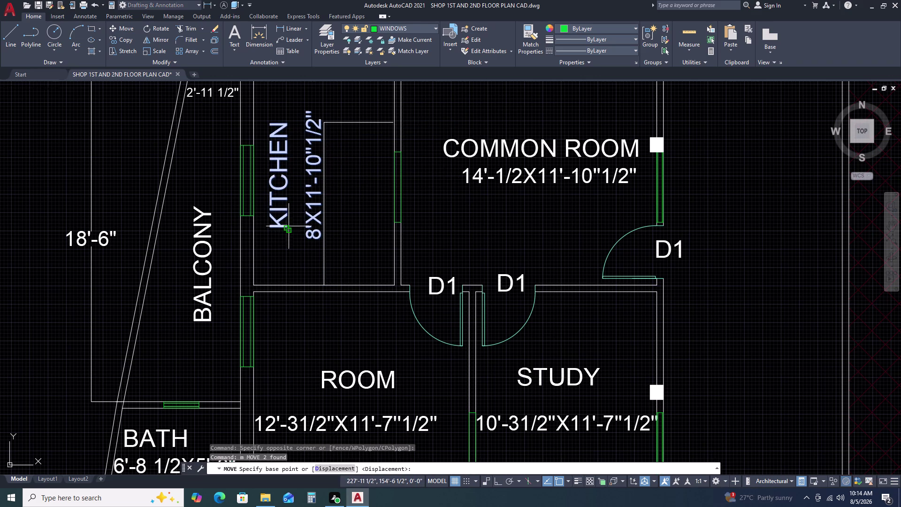
click(297, 233)
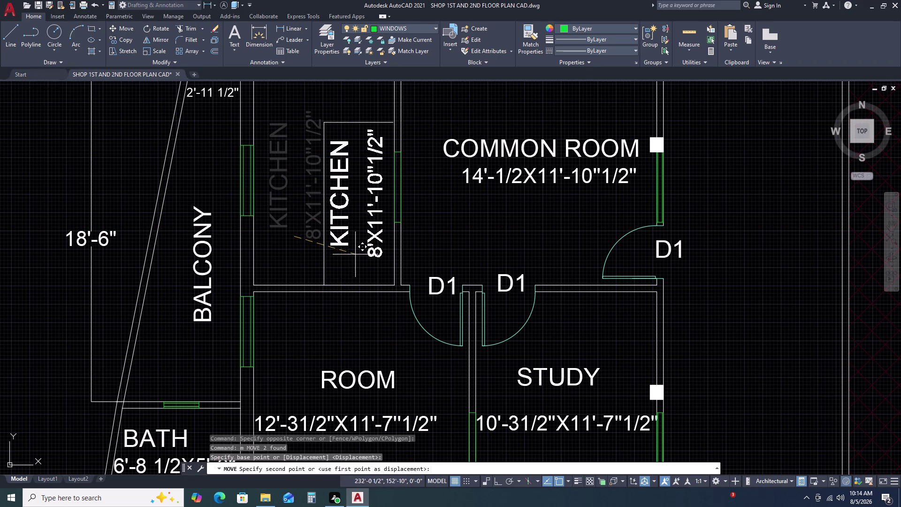
click(357, 256)
scroll(down, 3)
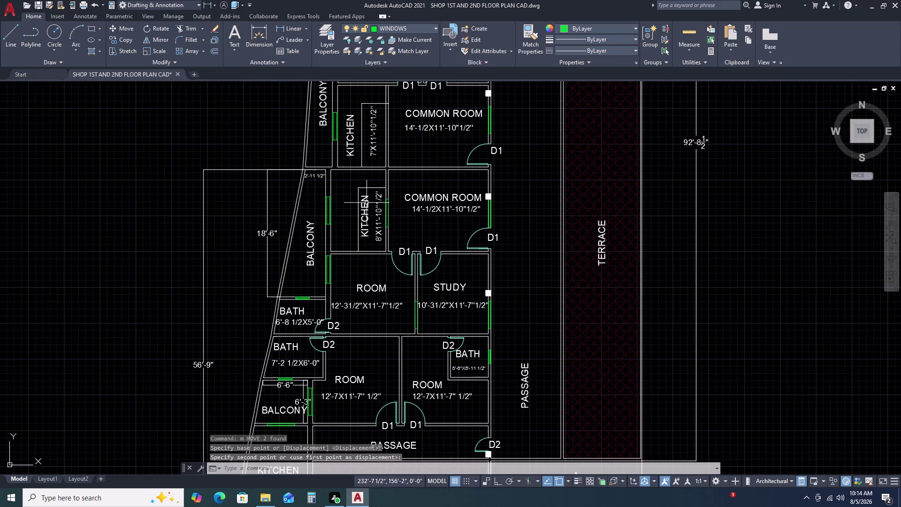
middle_drag(351, 161, 353, 192)
scroll(up, 3)
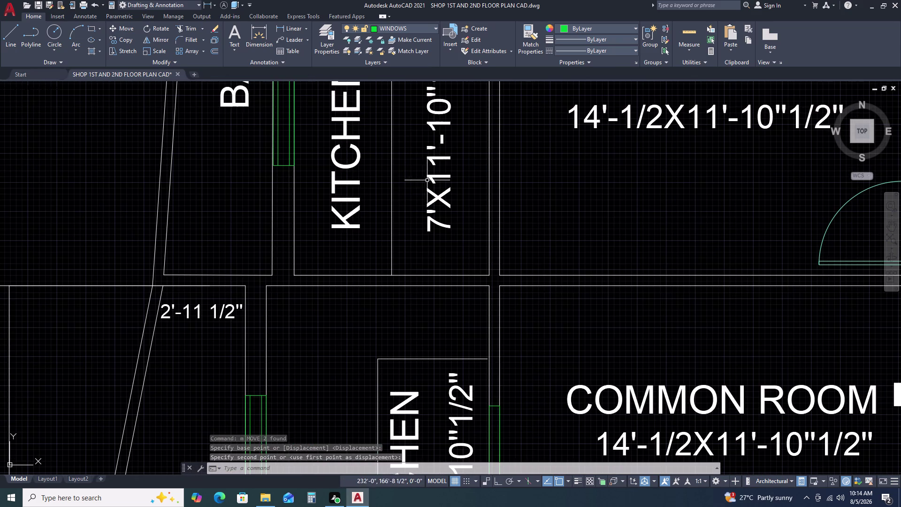
Move the 7' kitchen dimension text further right.
click(434, 176)
key(m)
key(space)
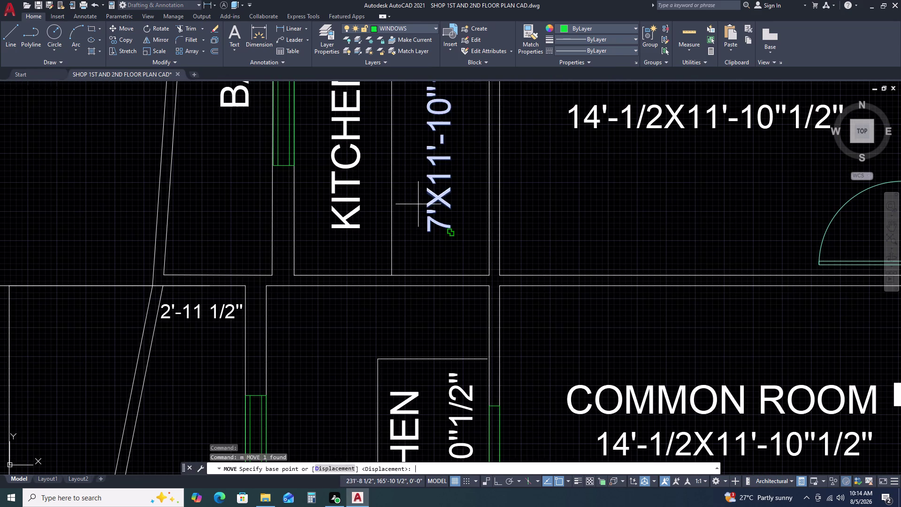
click(419, 205)
click(473, 224)
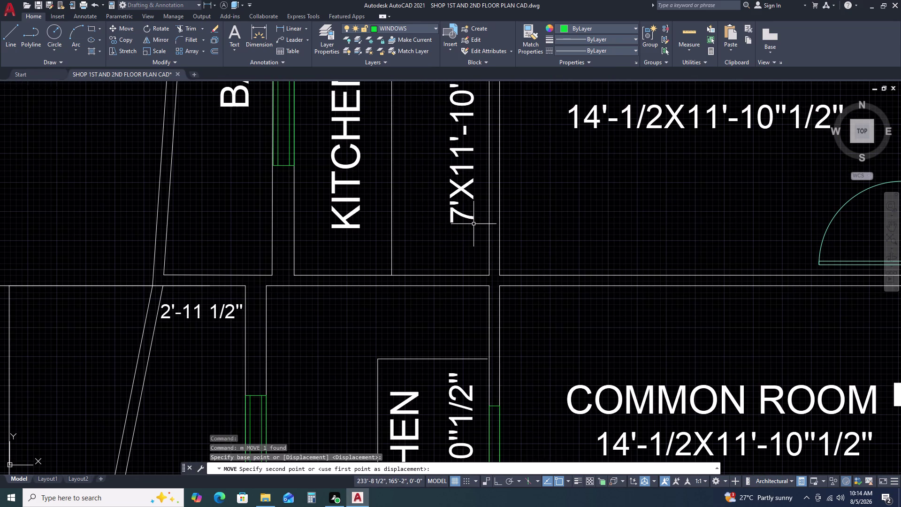
click(368, 231)
Move the KITCHEN label into place inside the kitchen.
click(351, 192)
key(m)
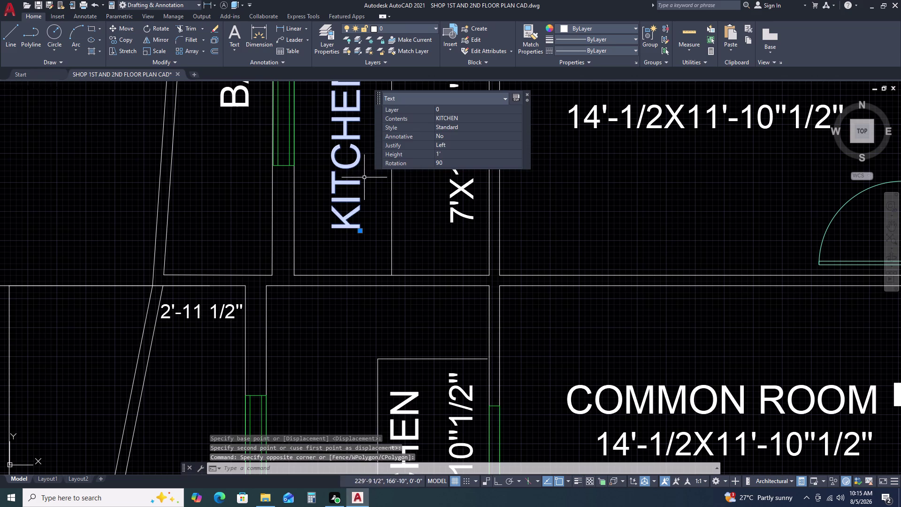
key(space)
click(359, 183)
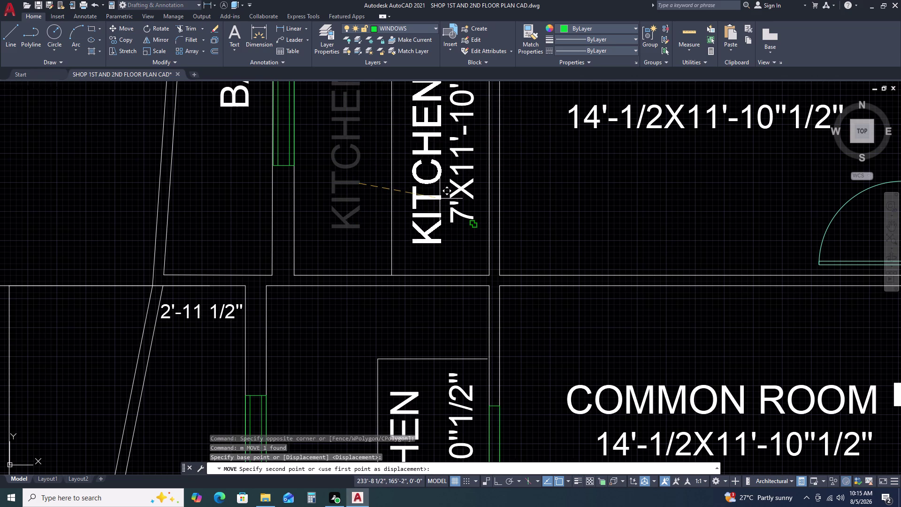
click(437, 199)
scroll(down, 3)
middle_drag(479, 284, 453, 266)
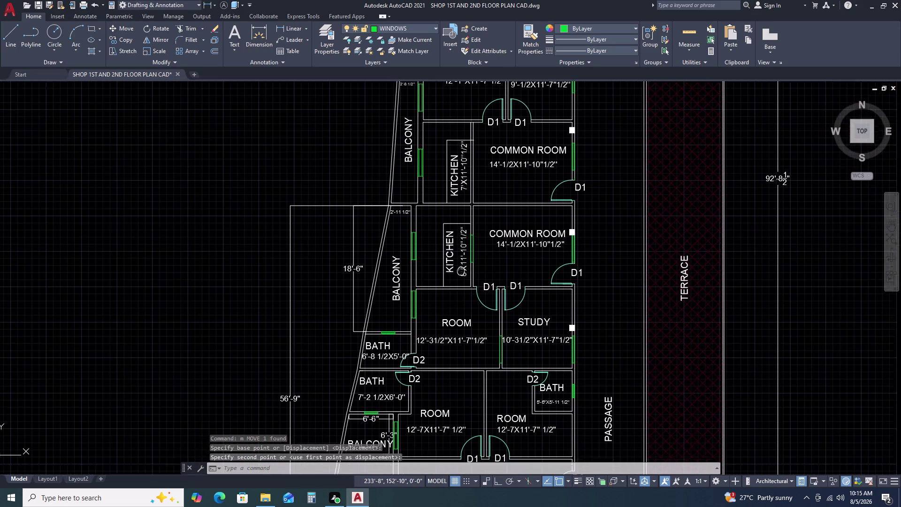
middle_drag(453, 266, 452, 263)
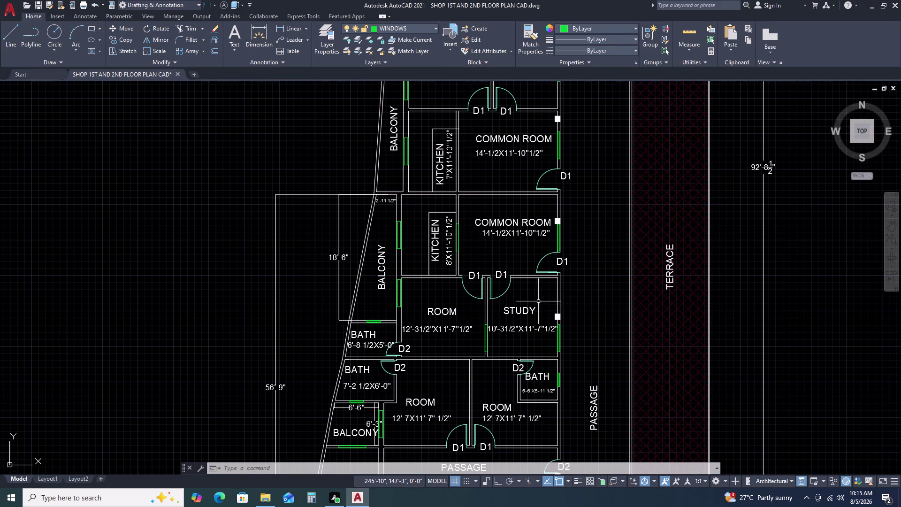
Copy the bath window from its wall-side midpoint to beside the other small bath.
scroll(up, 3)
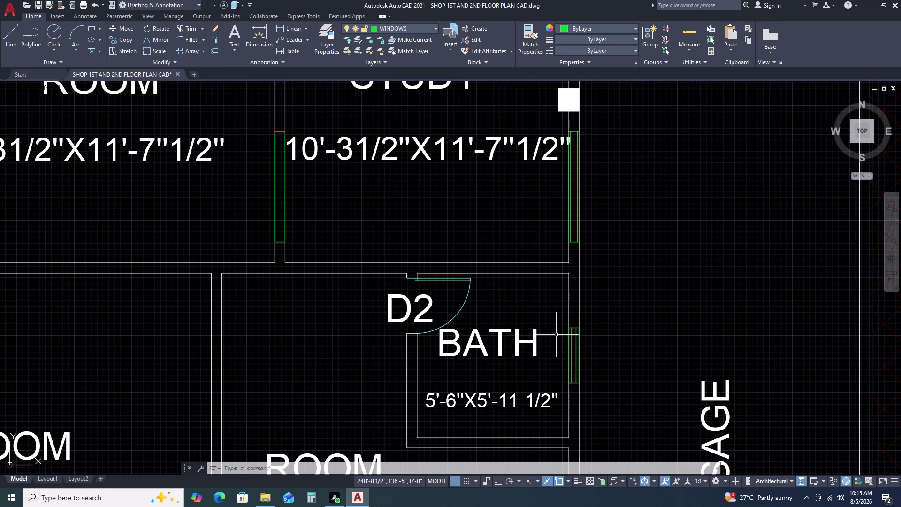
click(560, 321)
click(582, 399)
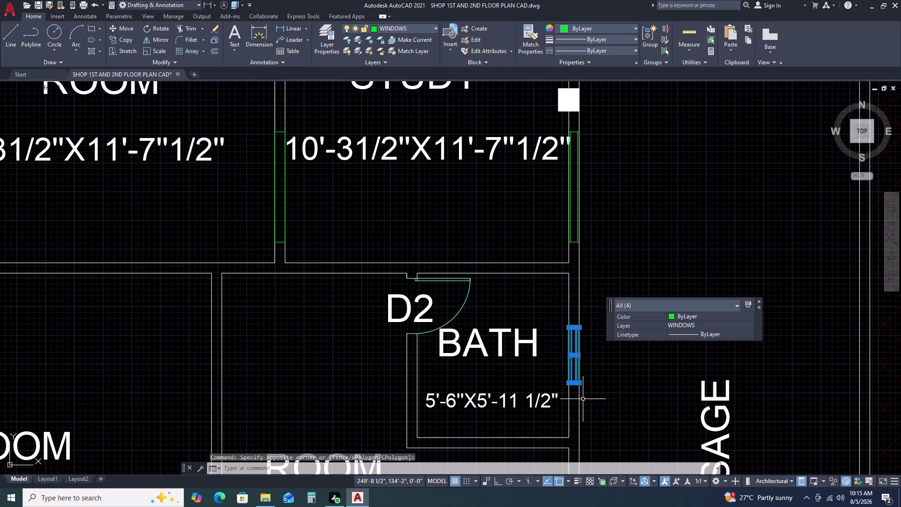
key(c)
text(o)
key(space)
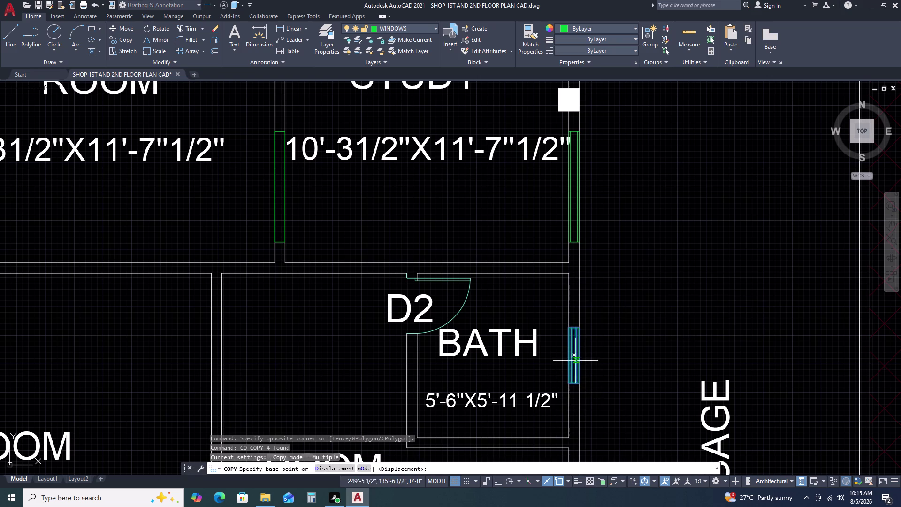
scroll(up, 3)
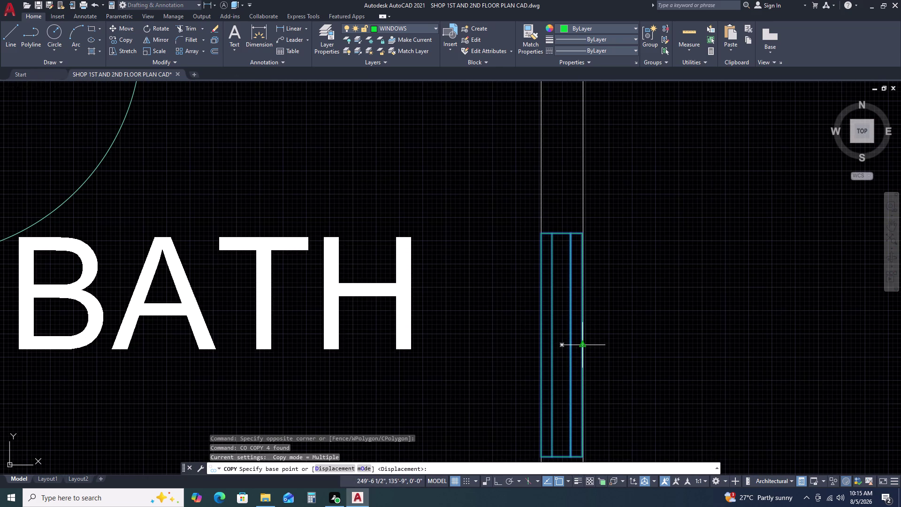
click(583, 345)
scroll(down, 3)
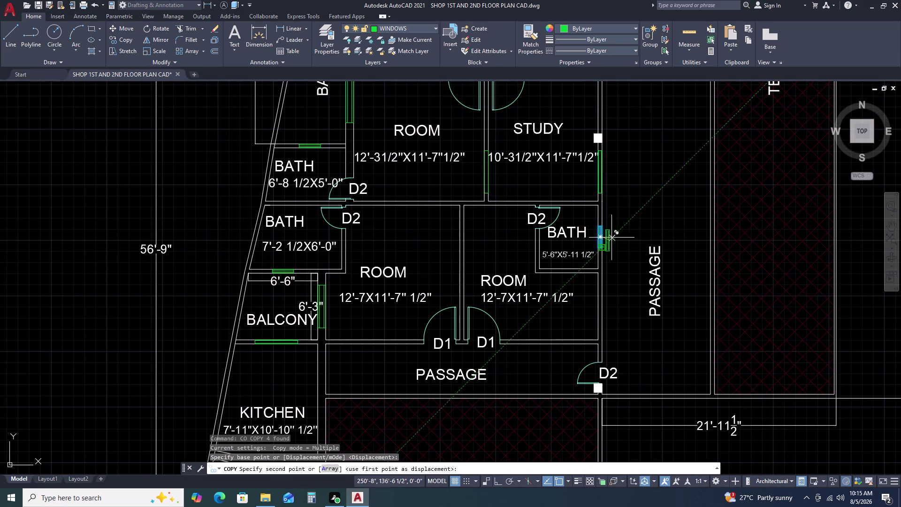
middle_click(624, 196)
middle_click(624, 196)
middle_drag(616, 273, 612, 295)
middle_drag(611, 321, 611, 346)
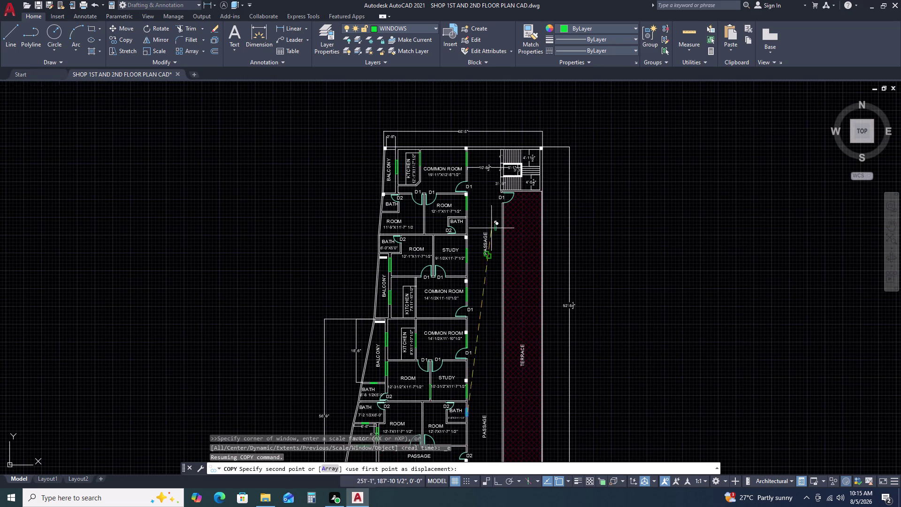
scroll(up, 3)
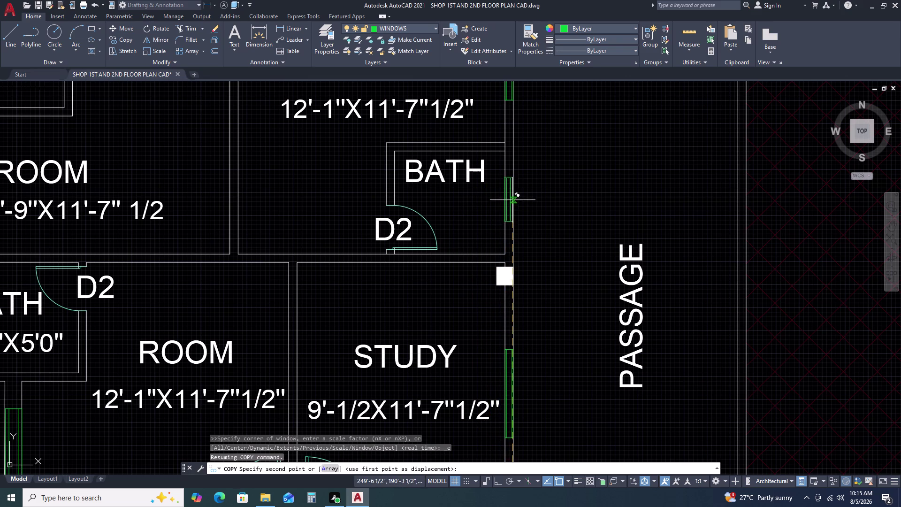
click(537, 206)
key(Escape)
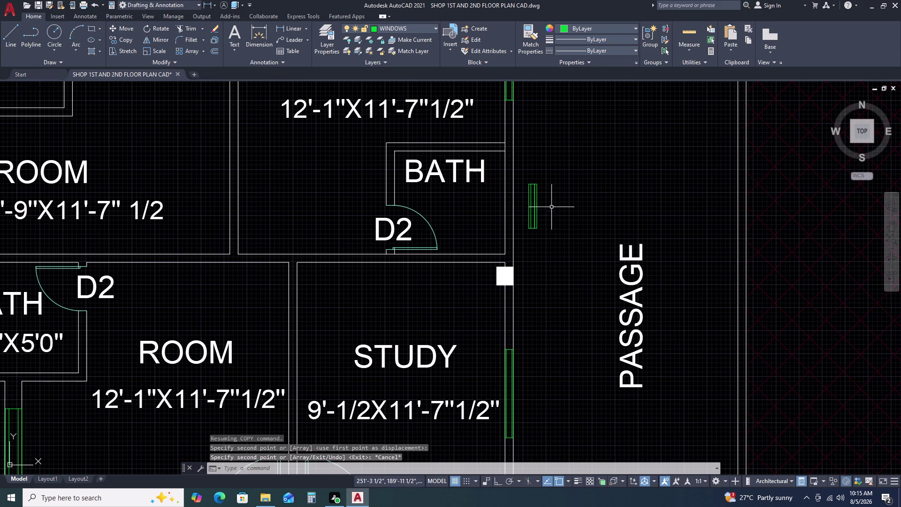
Draw a helper line down the bath wall from its corner.
text(l)
key(space)
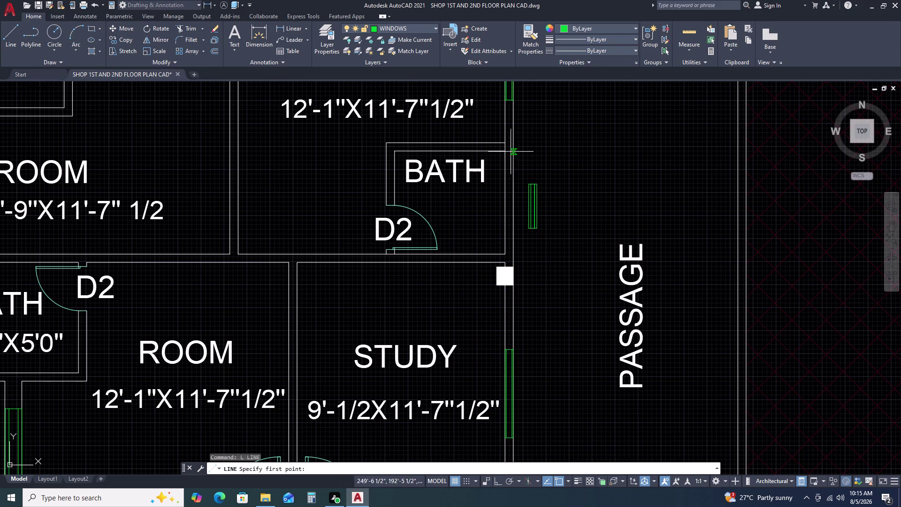
click(506, 152)
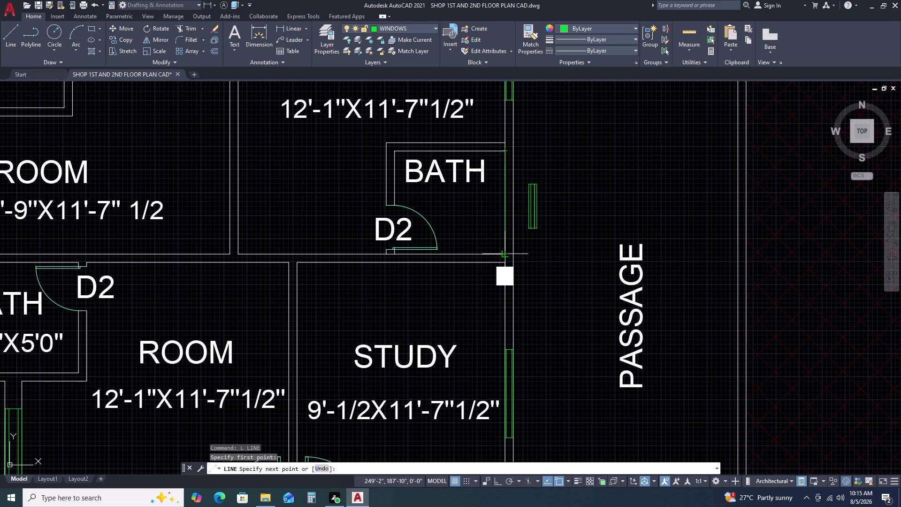
click(505, 252)
key(Escape)
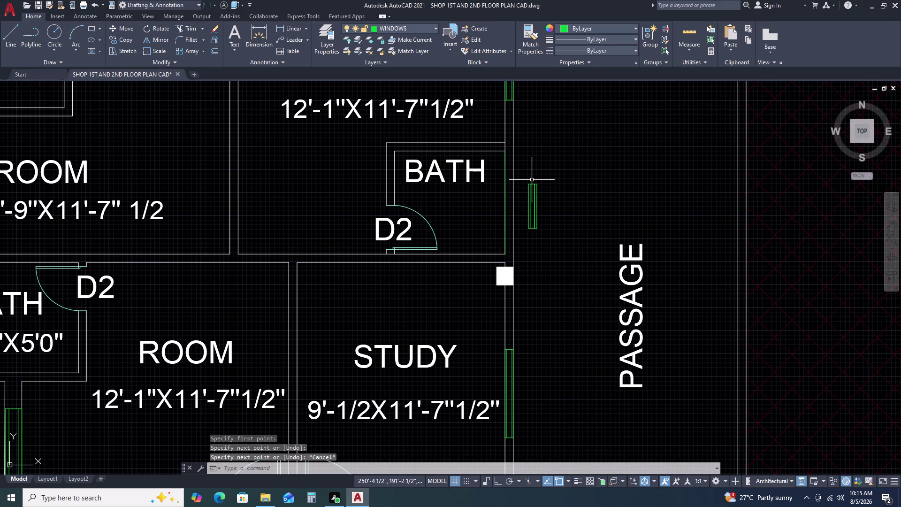
Move the copied window onto the bath's east wall.
click(529, 180)
click(541, 235)
text(m)
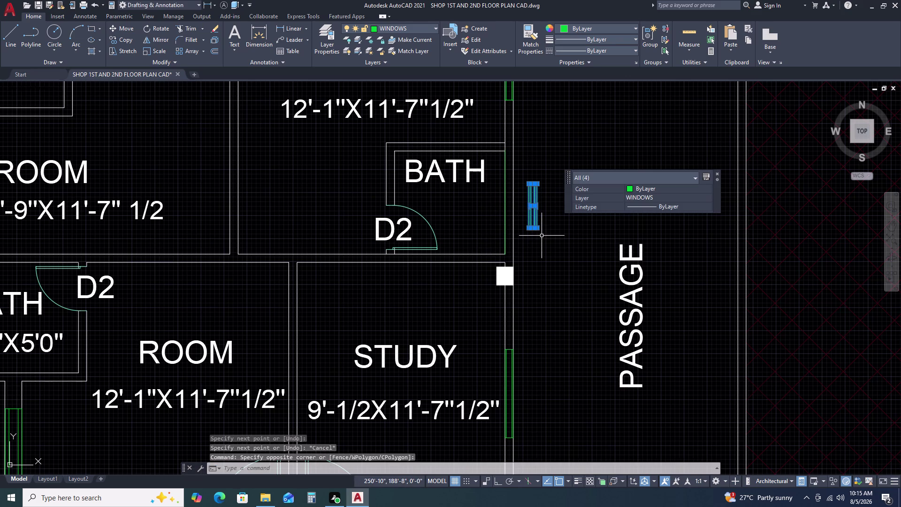
key(space)
scroll(up, 3)
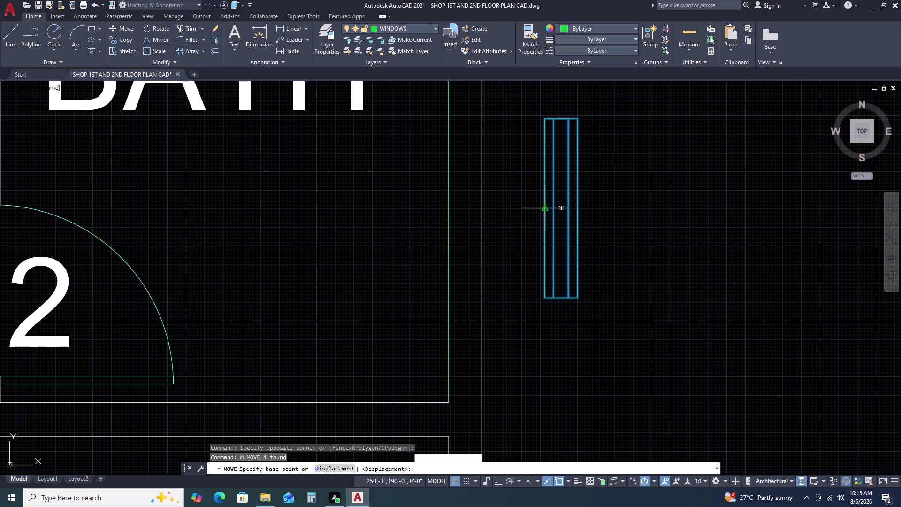
click(542, 211)
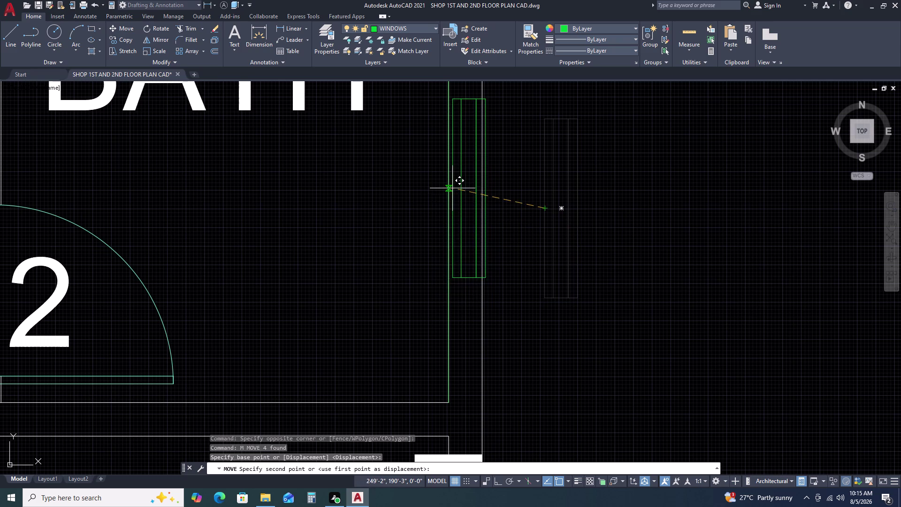
click(448, 197)
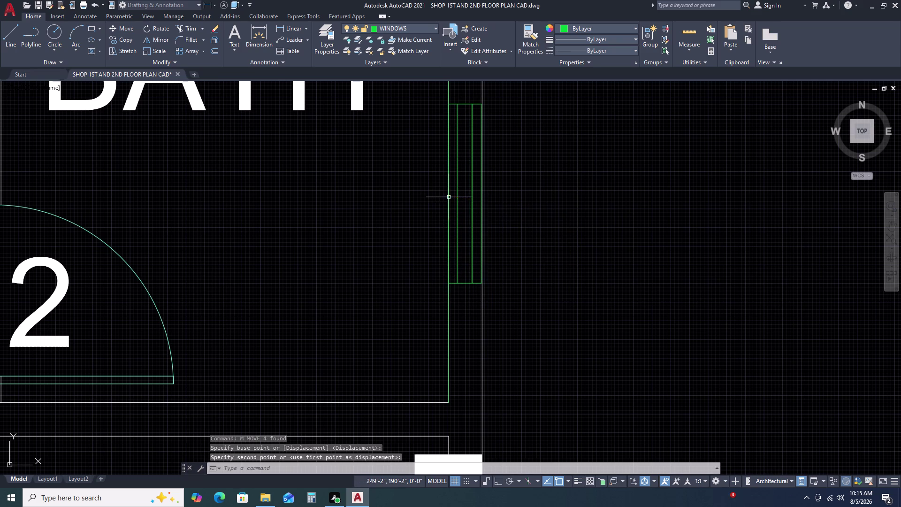
key(Escape)
Delete the helper line along the wall.
click(447, 294)
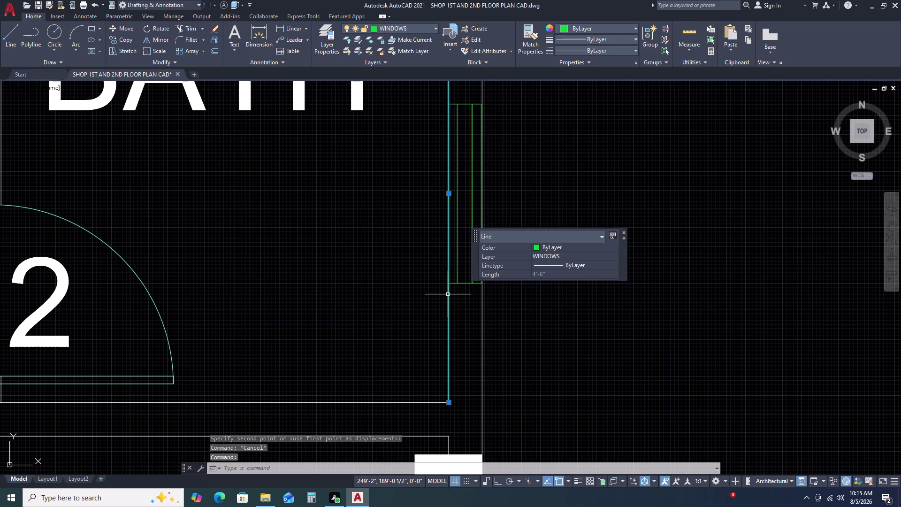
key(Delete)
scroll(down, 3)
scroll(down, 3)
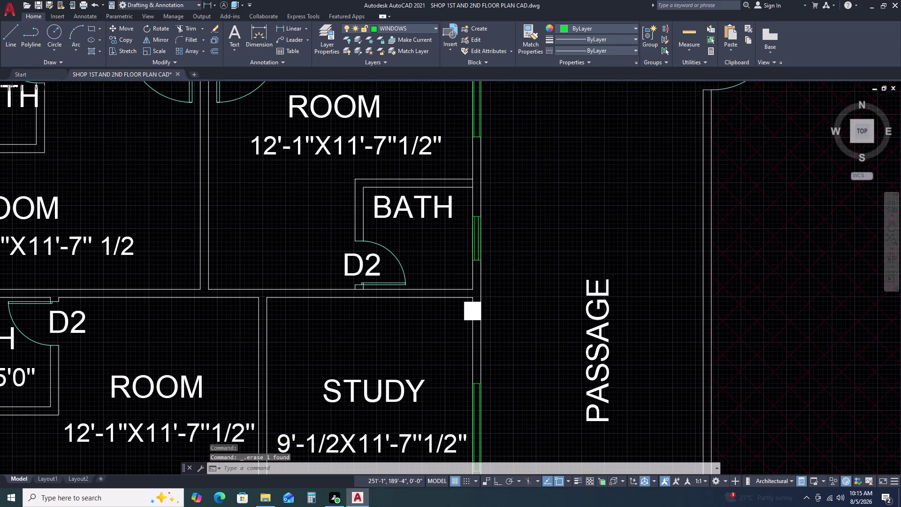
middle_drag(523, 315, 539, 240)
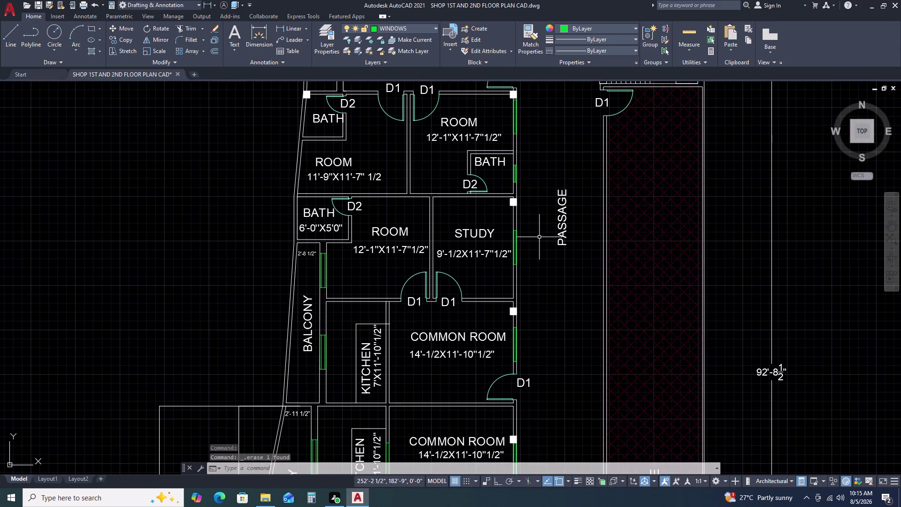
Copy the horizontal bath window to just below the 6'-0"X5'0" bath, by the 2'-8 1/2" opening.
scroll(down, 3)
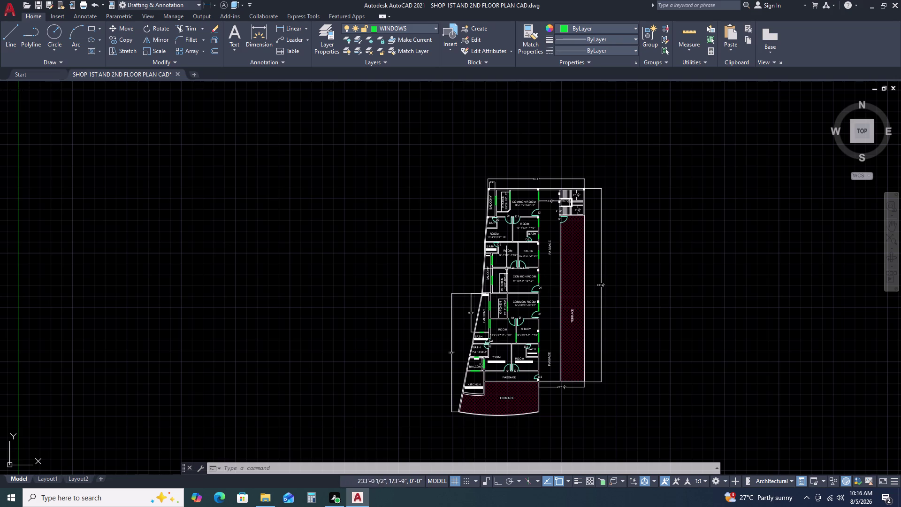
scroll(up, 3)
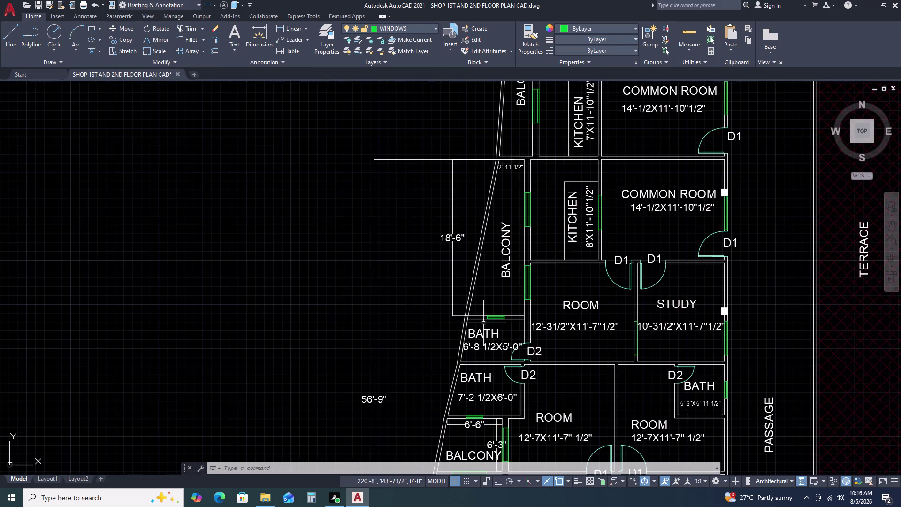
scroll(up, 3)
click(483, 277)
click(570, 337)
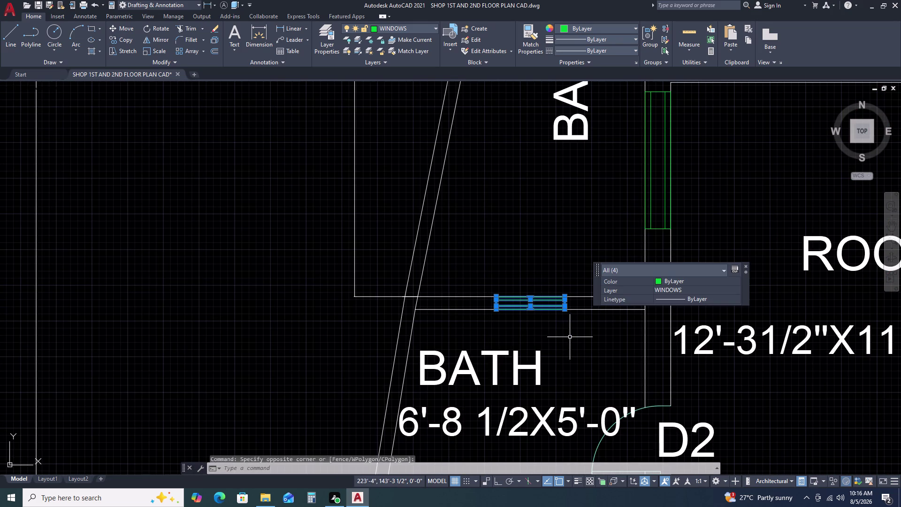
key(c)
key(o)
key(space)
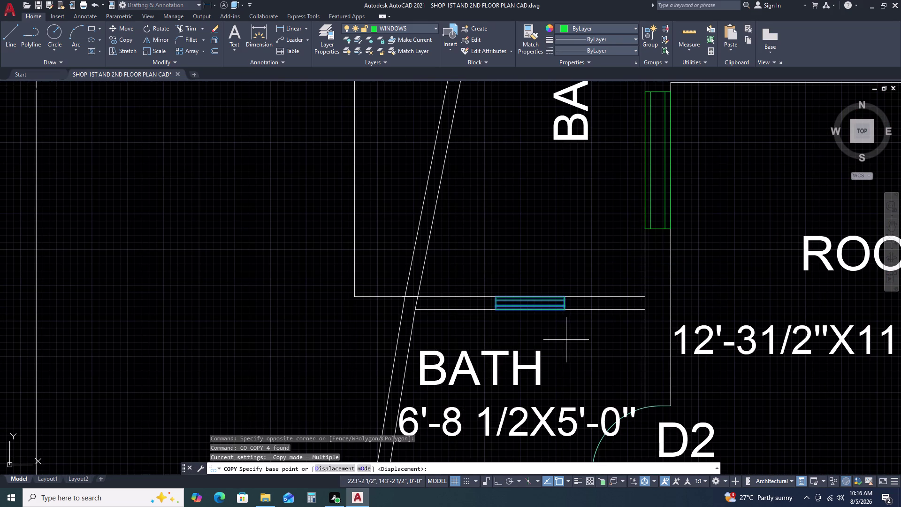
click(566, 340)
scroll(down, 3)
middle_drag(621, 168, 621, 169)
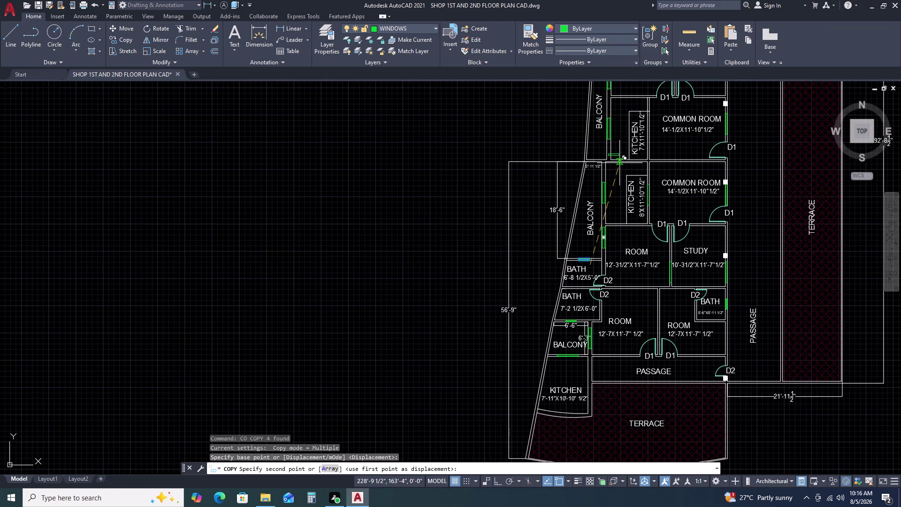
middle_drag(621, 169, 629, 310)
middle_drag(632, 316, 631, 325)
middle_drag(619, 185, 625, 232)
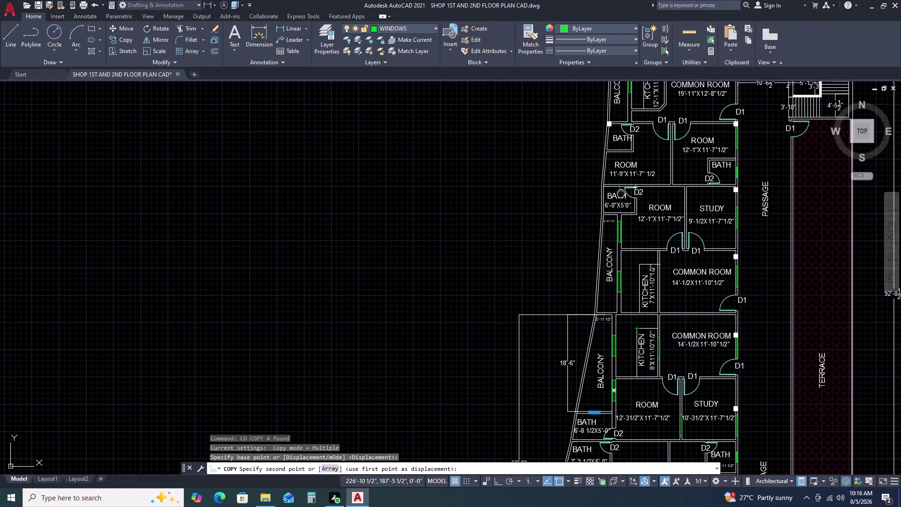
middle_drag(625, 231, 625, 281)
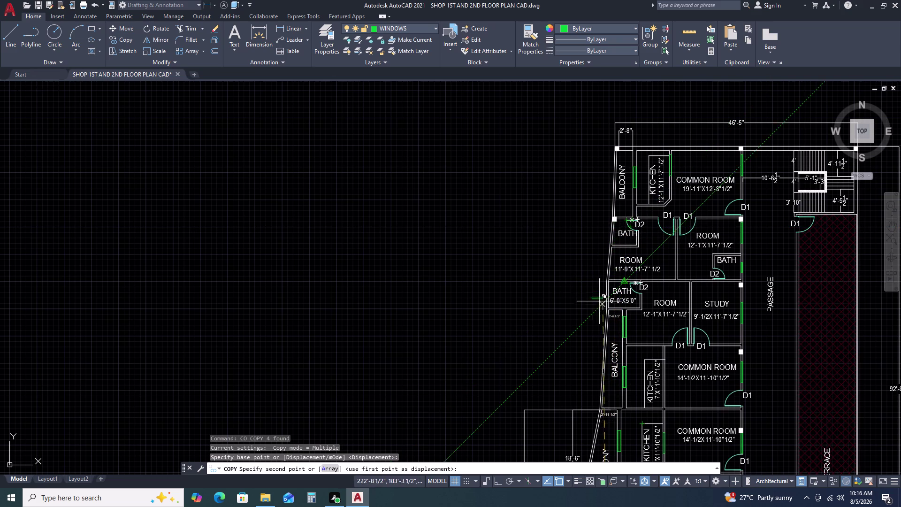
scroll(up, 3)
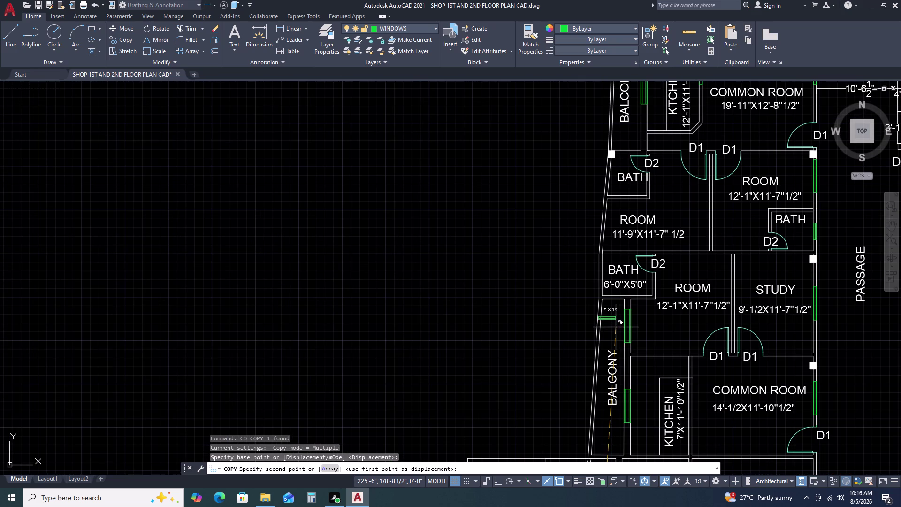
scroll(up, 3)
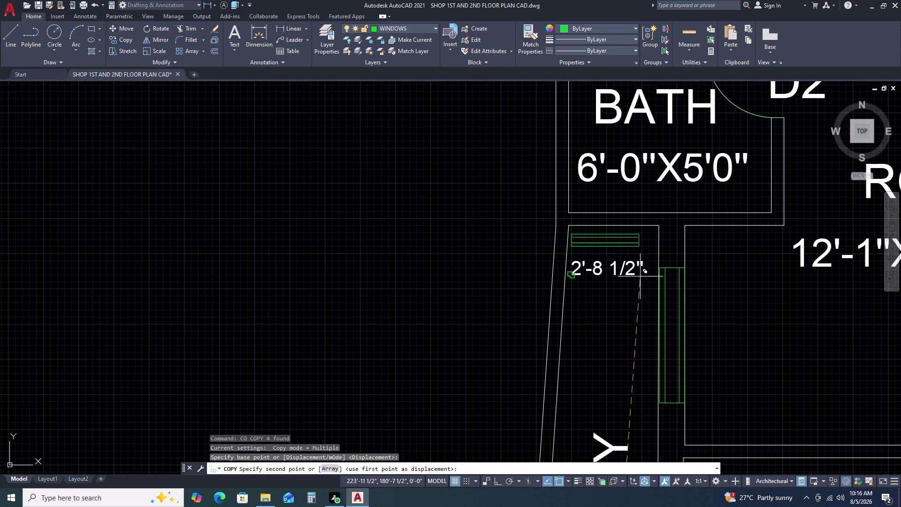
click(646, 275)
key(Escape)
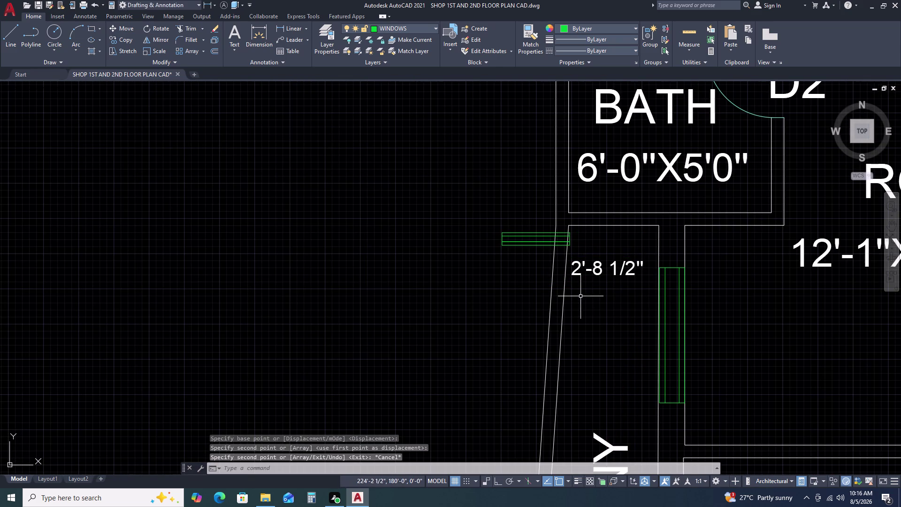
Draw a line from the sloped wall corner toward the wall opening.
key(l)
key(space)
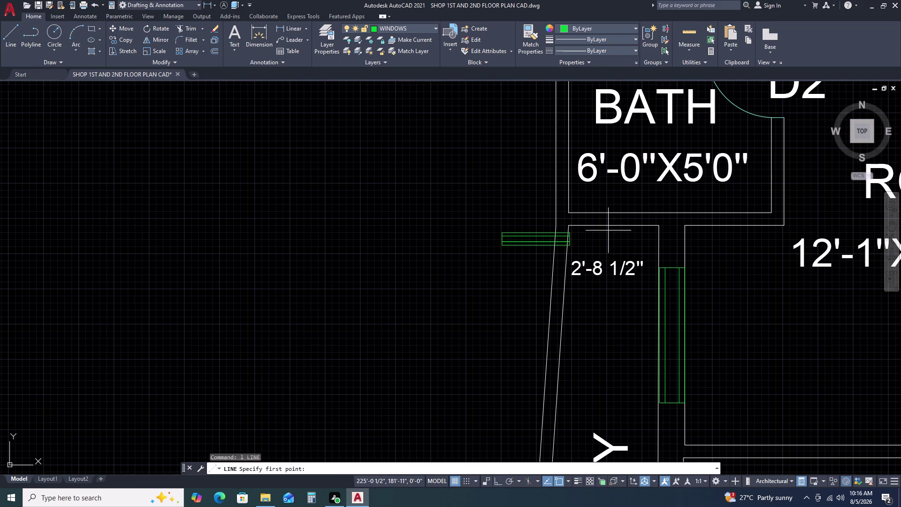
scroll(up, 3)
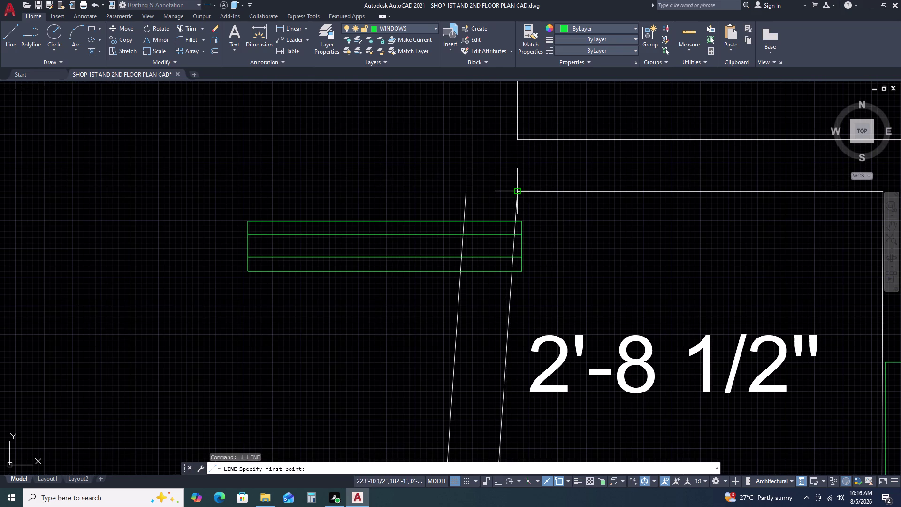
click(519, 193)
middle_drag(670, 176, 452, 264)
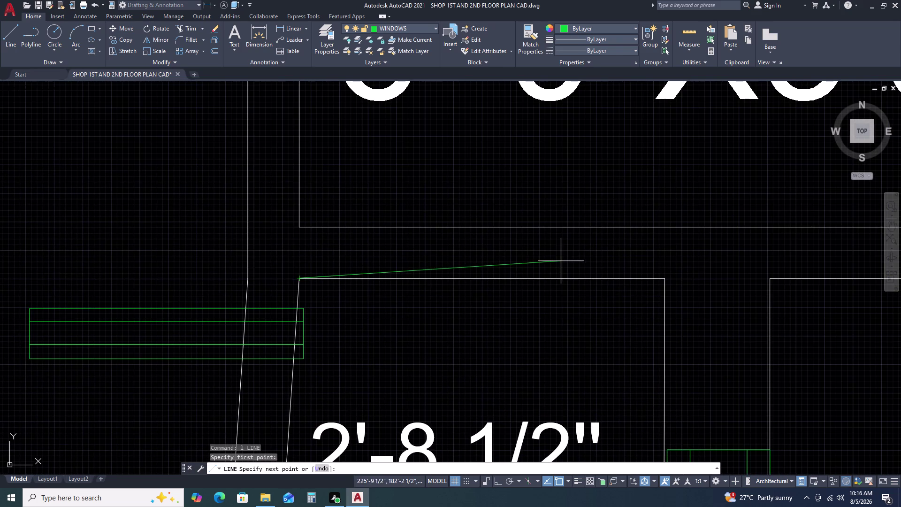
click(666, 279)
key(Escape)
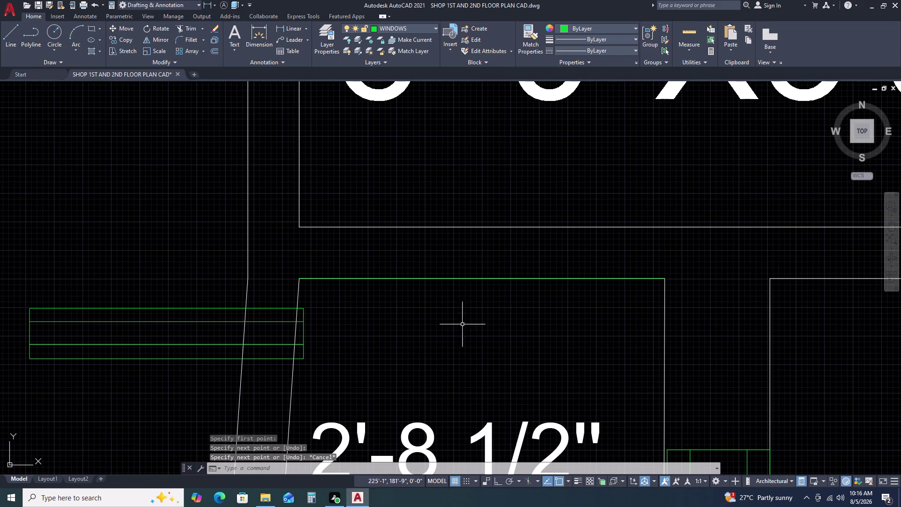
Move the window lines by their corner into the bath wall opening.
click(283, 302)
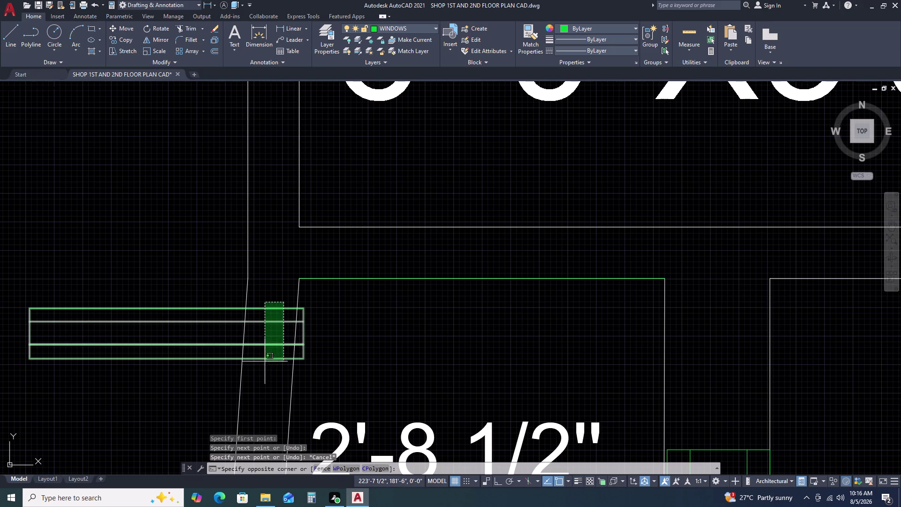
click(264, 363)
text(m)
key(space)
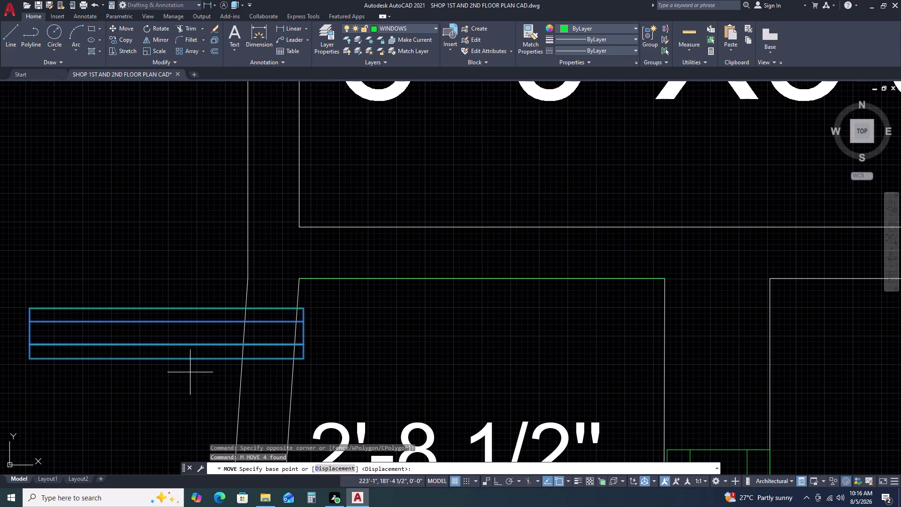
click(164, 361)
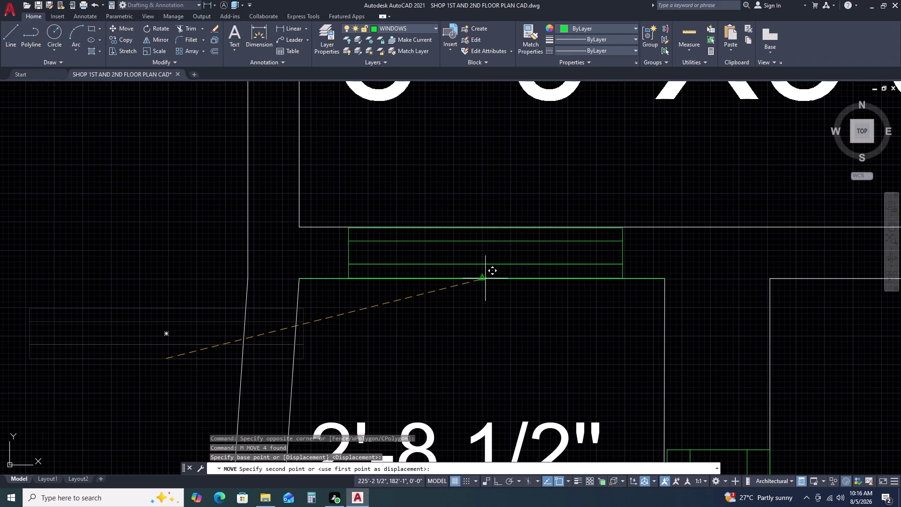
click(483, 278)
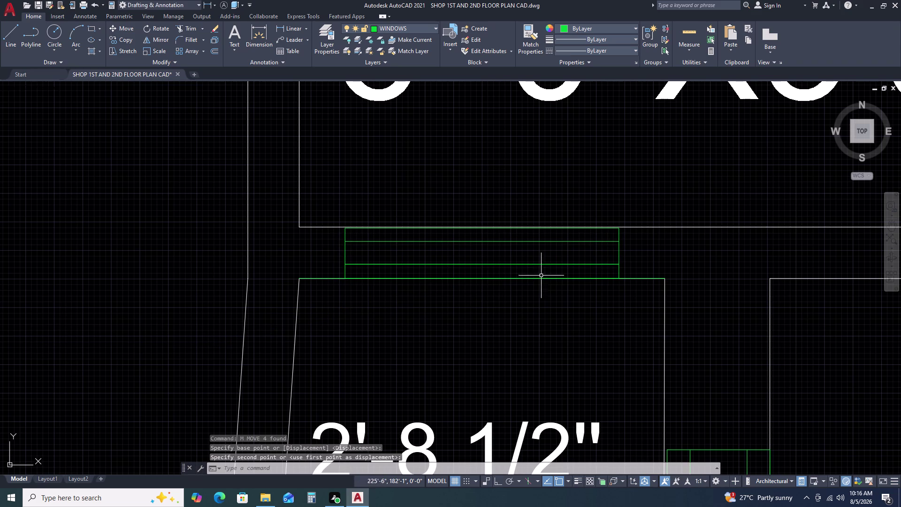
Delete the leftover 2'-8" line.
click(639, 279)
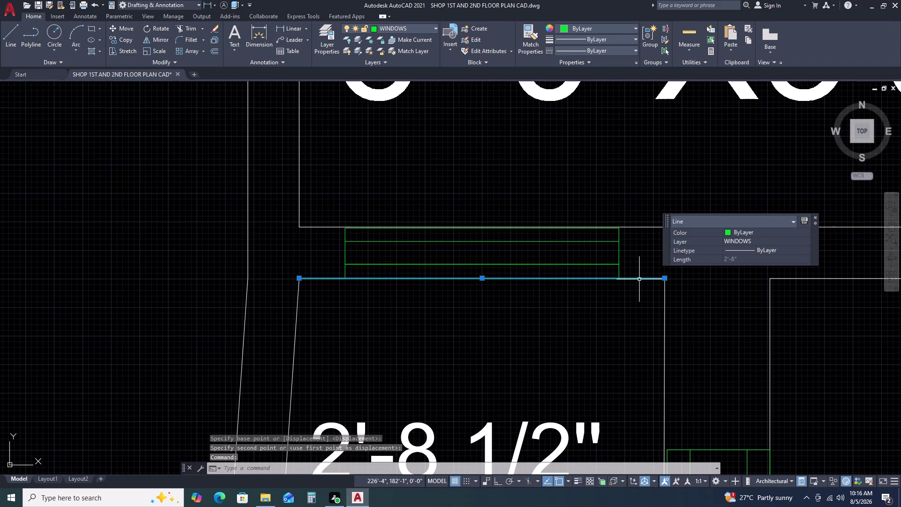
key(Delete)
scroll(up, 3)
scroll(up, 3)
scroll(up, 3)
scroll(down, 3)
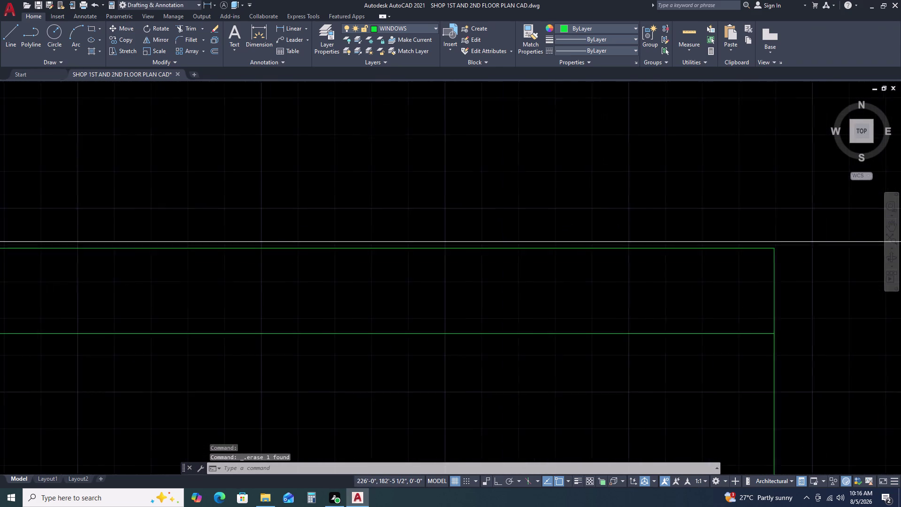
scroll(down, 3)
scroll(up, 3)
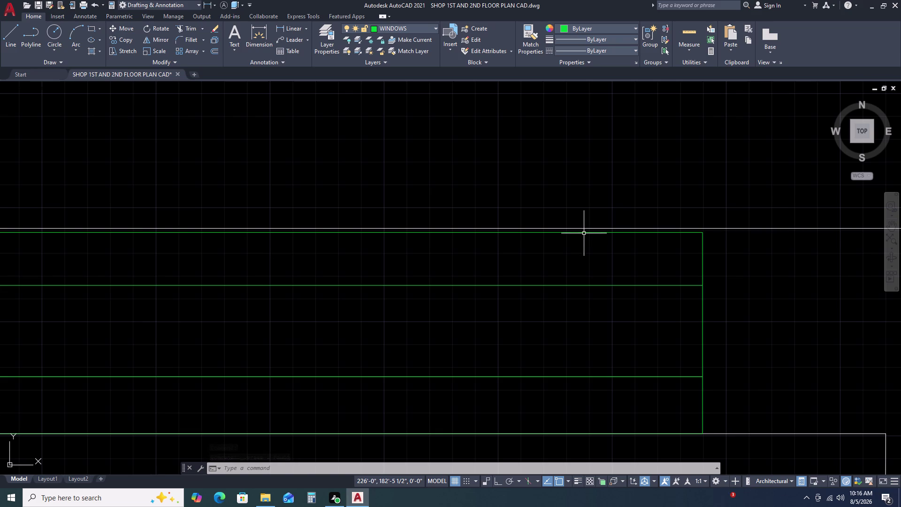
Grip-stretch a corner of the window outline, then cancel the stretch.
click(584, 233)
scroll(down, 3)
scroll(up, 3)
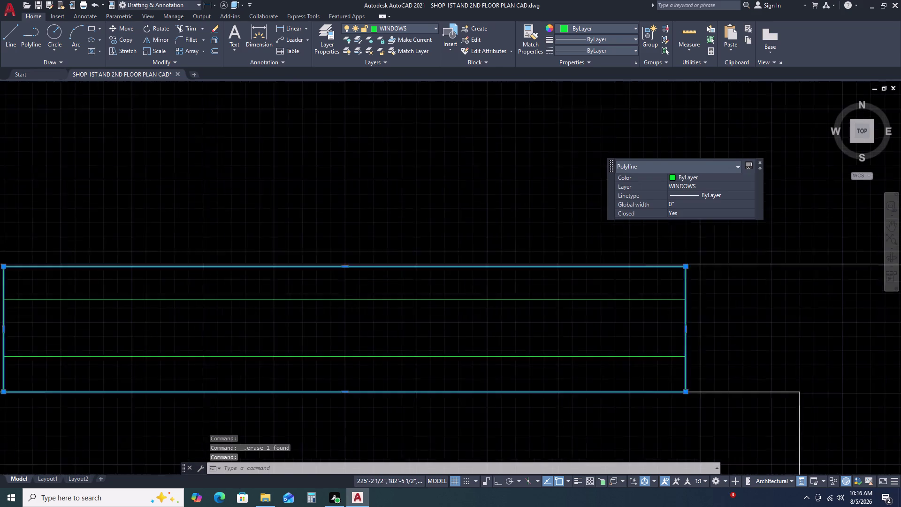
scroll(up, 3)
click(334, 276)
click(336, 267)
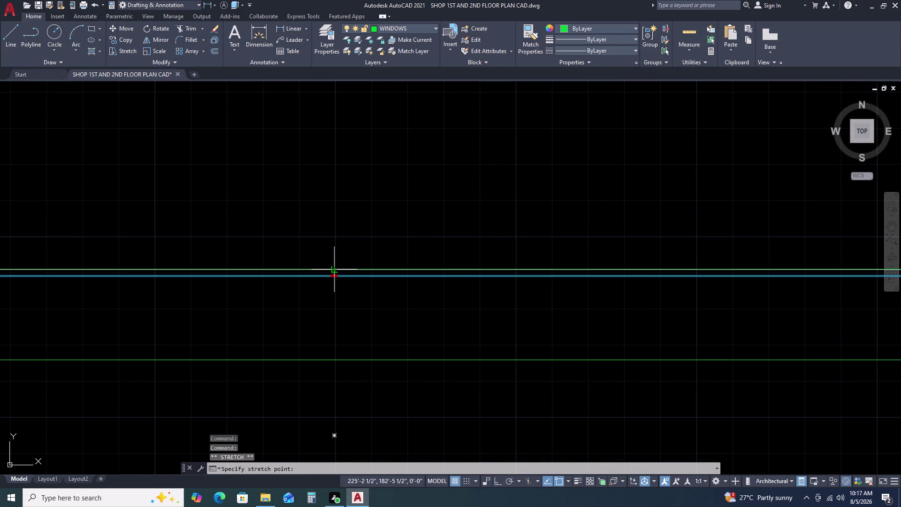
scroll(down, 3)
scroll(up, 3)
scroll(down, 3)
key(Escape)
scroll(down, 3)
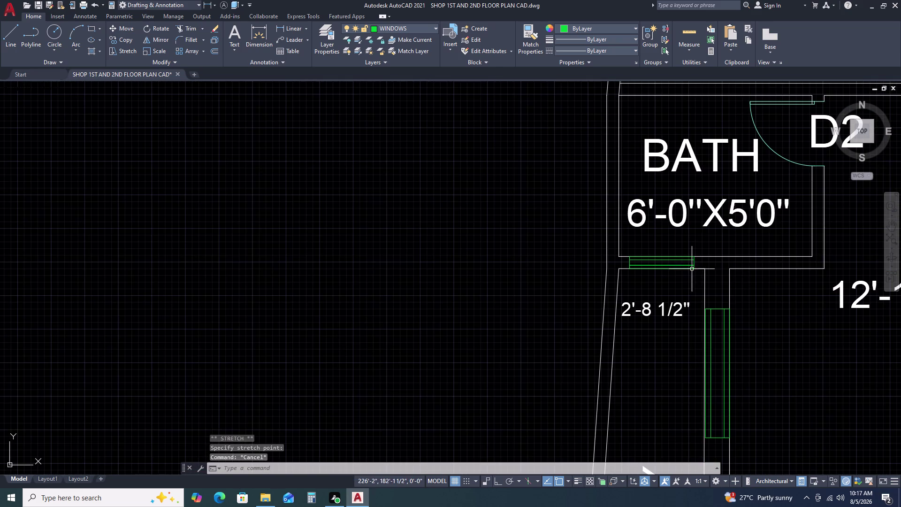
Bring the bath window into view and window-select its lines.
middle_drag(740, 276, 597, 290)
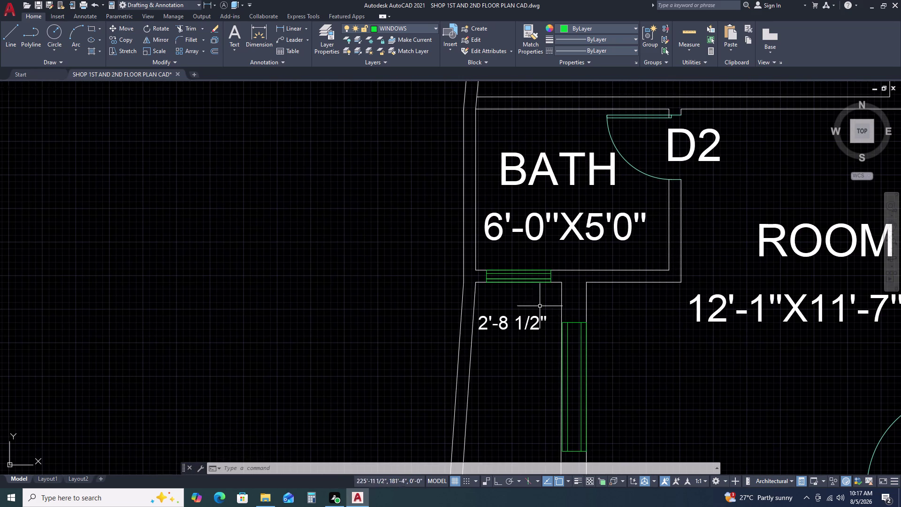
scroll(down, 3)
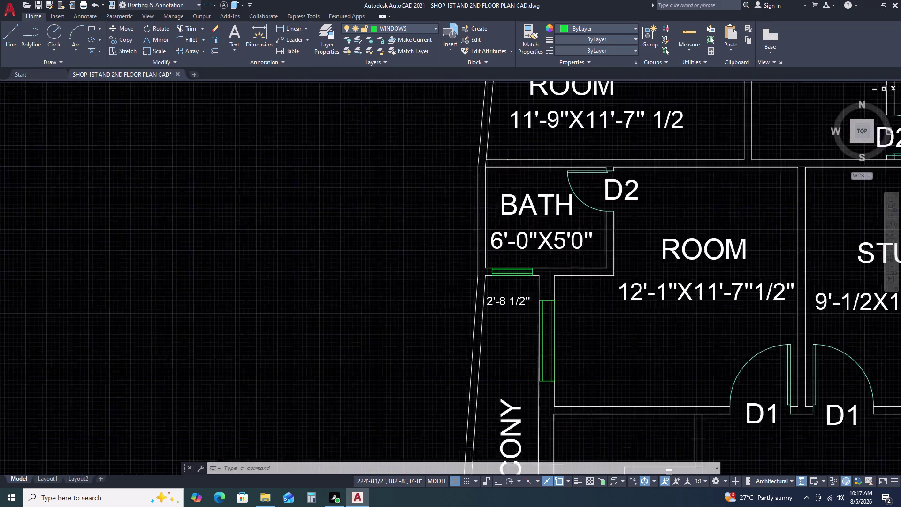
scroll(down, 3)
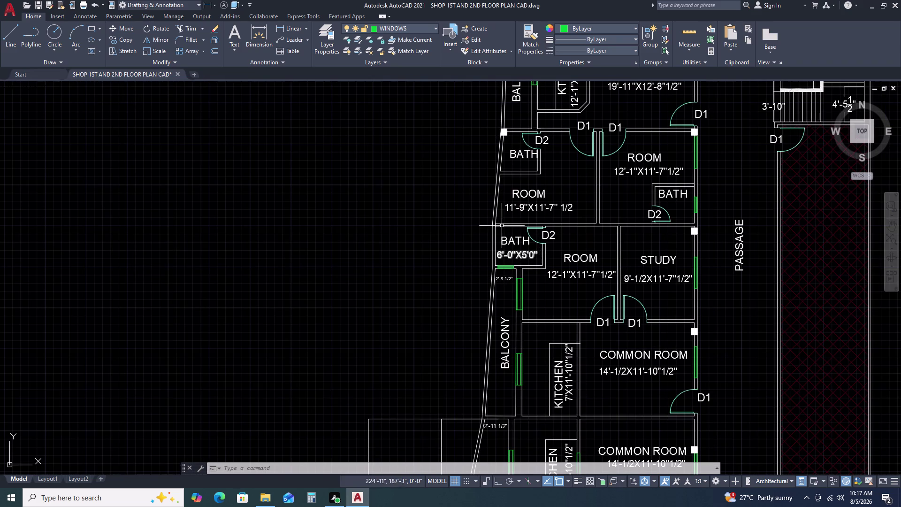
middle_click(498, 211)
middle_click(501, 213)
middle_click(521, 241)
middle_click(526, 245)
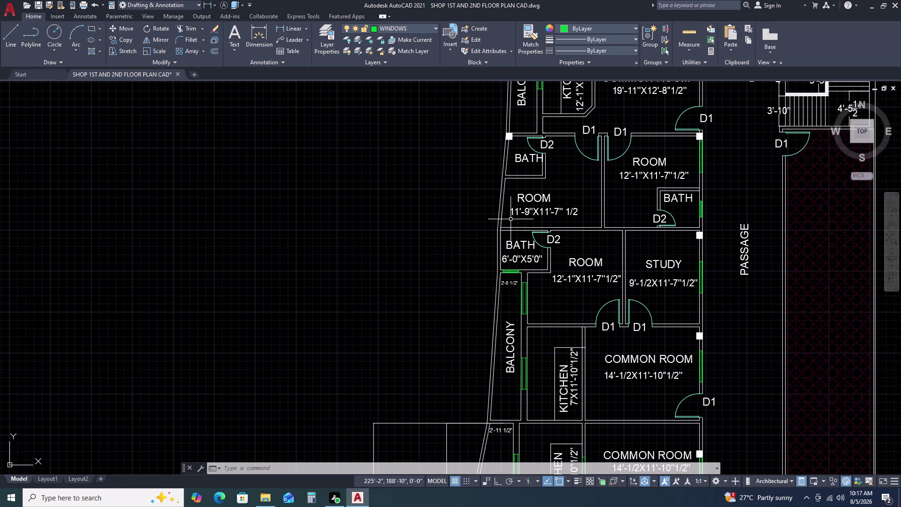
scroll(up, 3)
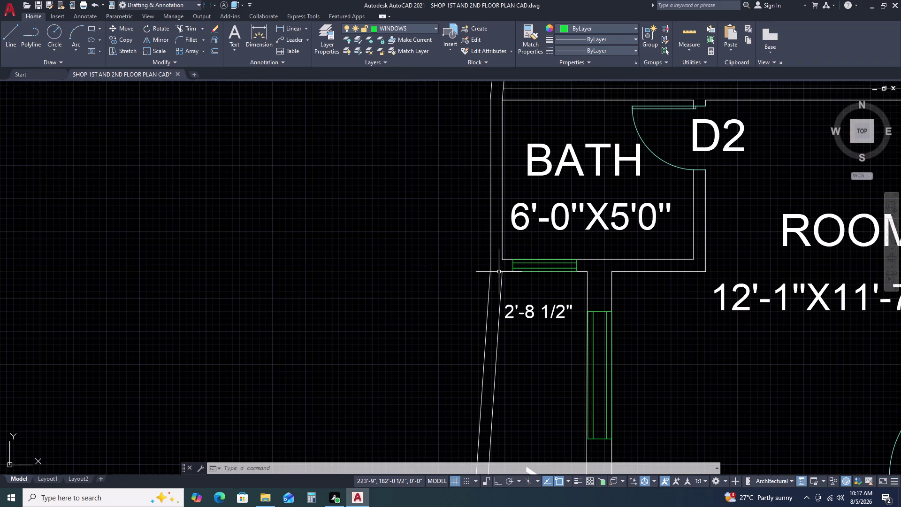
click(506, 253)
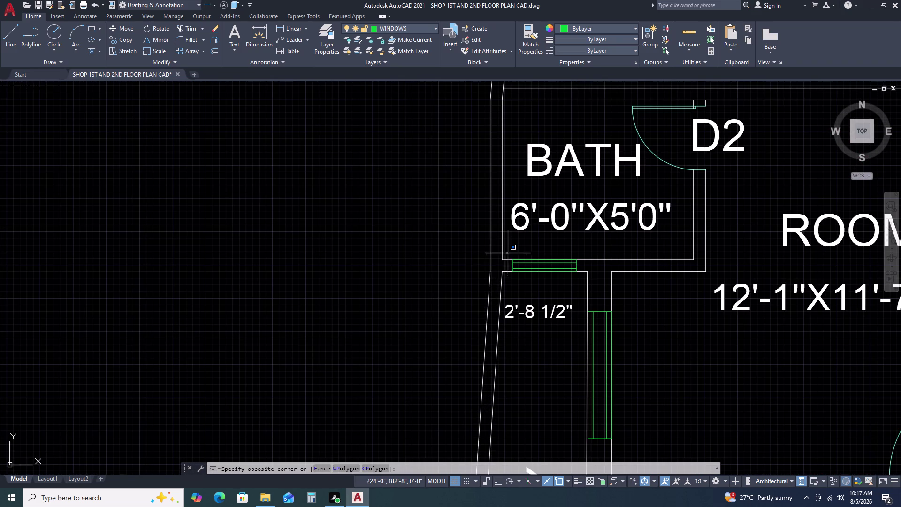
click(585, 289)
Copy the bath window from its corner to the square column on the upper bath wall.
key(c)
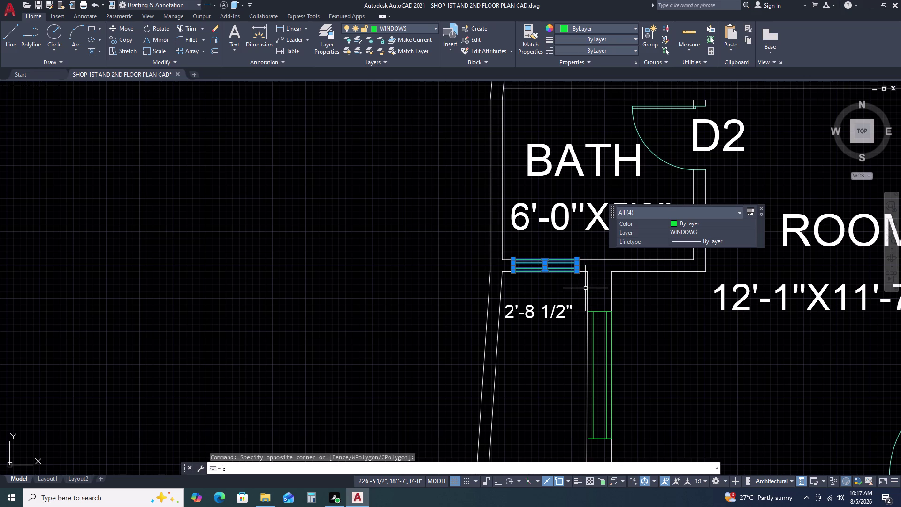
key(o)
key(space)
click(513, 274)
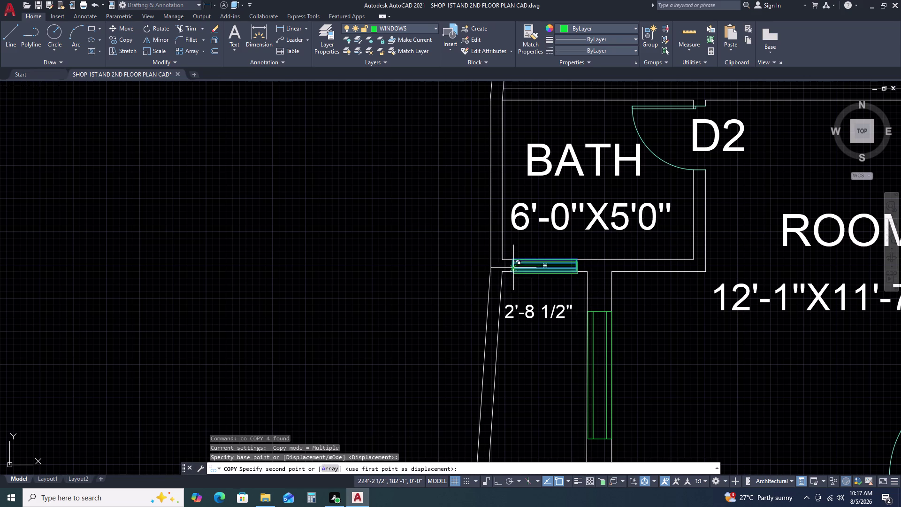
scroll(down, 3)
scroll(up, 3)
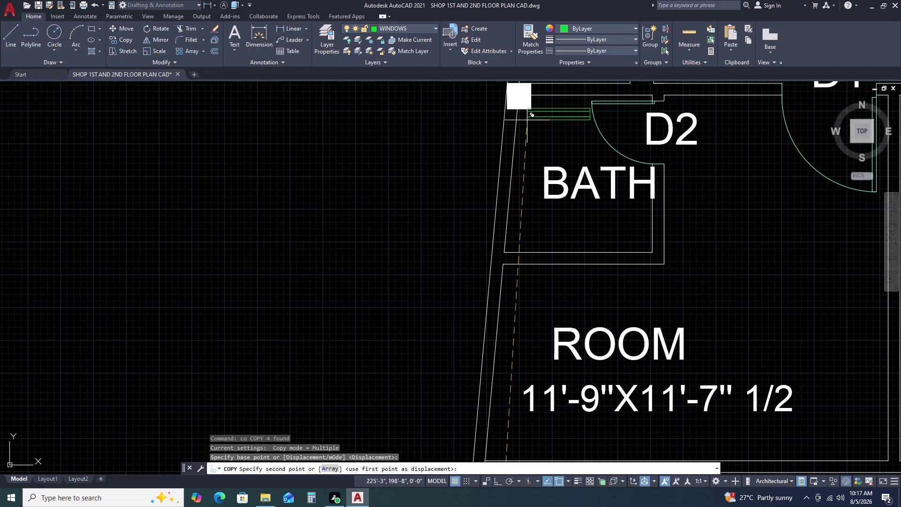
middle_drag(533, 137, 535, 142)
middle_drag(537, 149, 539, 157)
middle_click(539, 163)
middle_drag(543, 213, 543, 230)
scroll(up, 3)
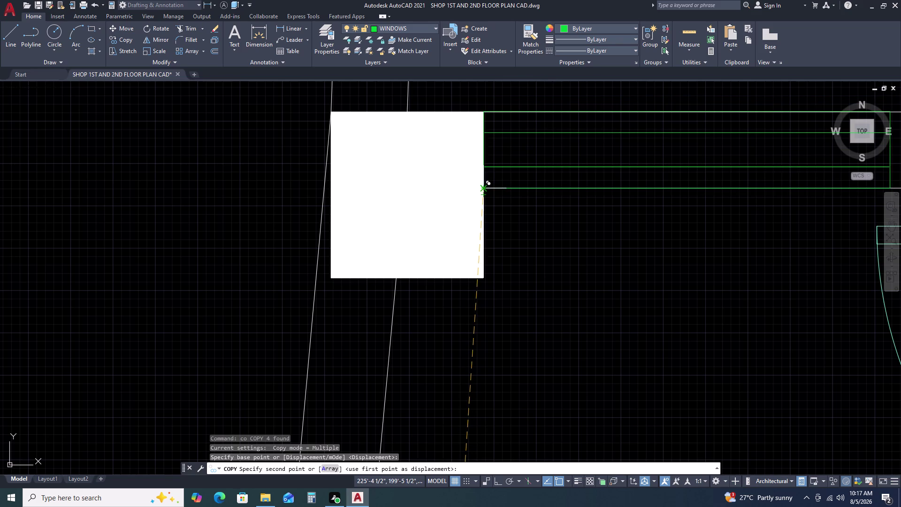
click(484, 190)
key(Escape)
scroll(down, 3)
scroll(down, 3)
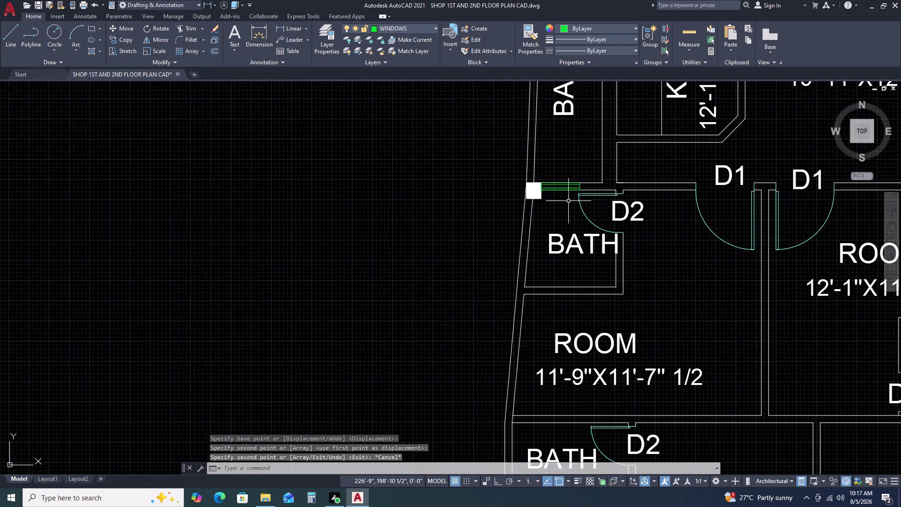
scroll(down, 3)
scroll(down, 3)
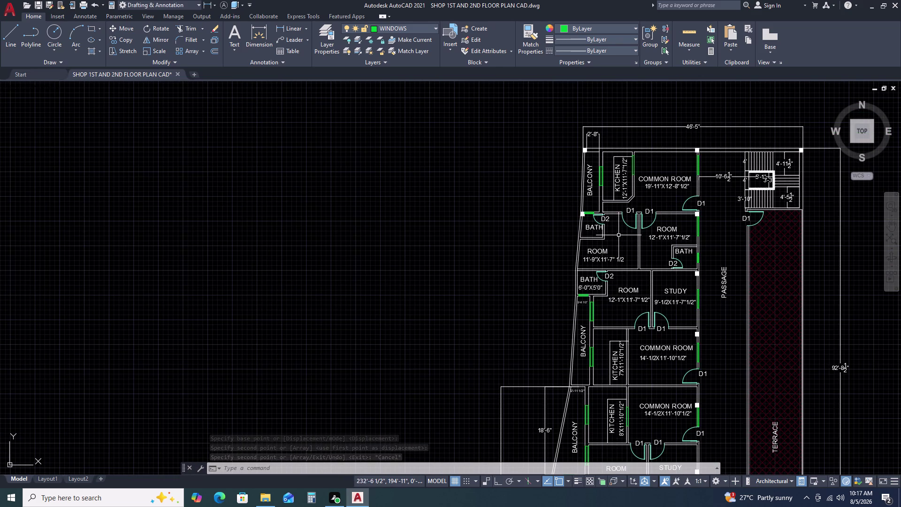
scroll(up, 3)
scroll(up, 3)
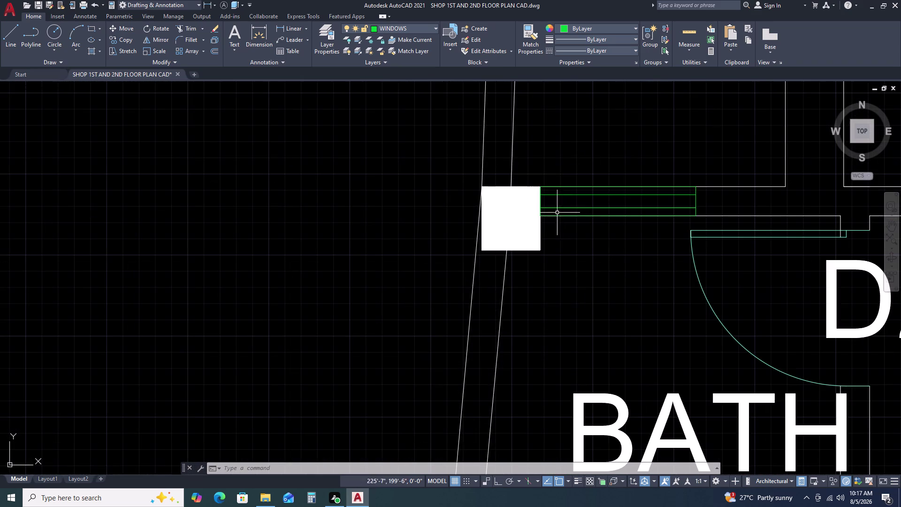
click(537, 165)
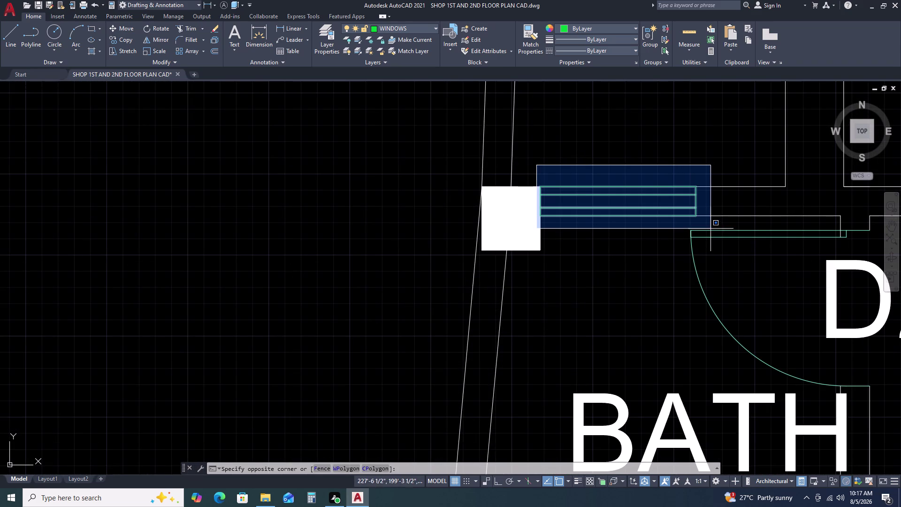
click(710, 228)
key(m)
key(space)
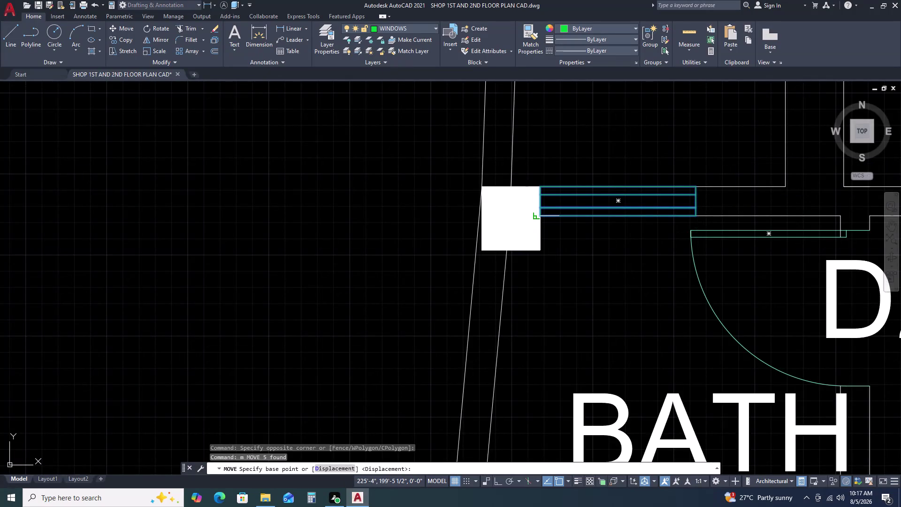
click(535, 215)
scroll(down, 3)
middle_click(562, 155)
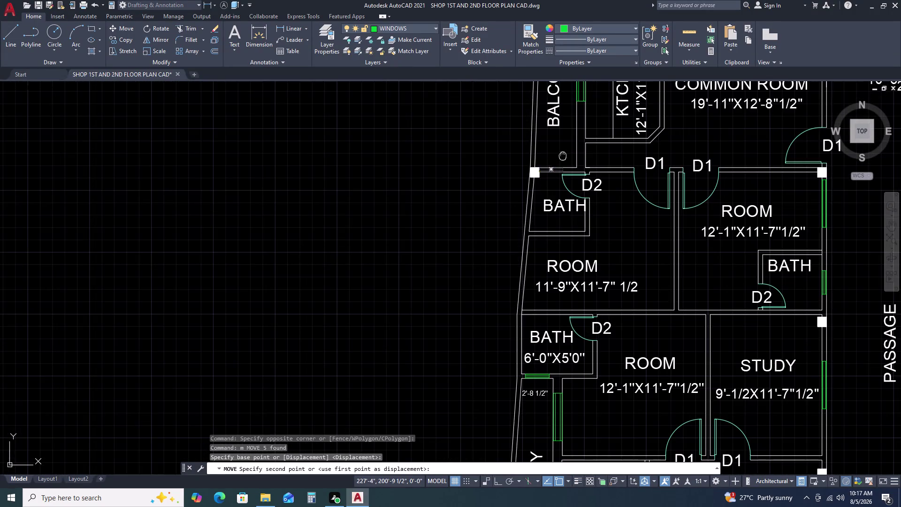
middle_drag(562, 156, 562, 160)
middle_drag(525, 276, 525, 286)
scroll(up, 3)
scroll(up, 3)
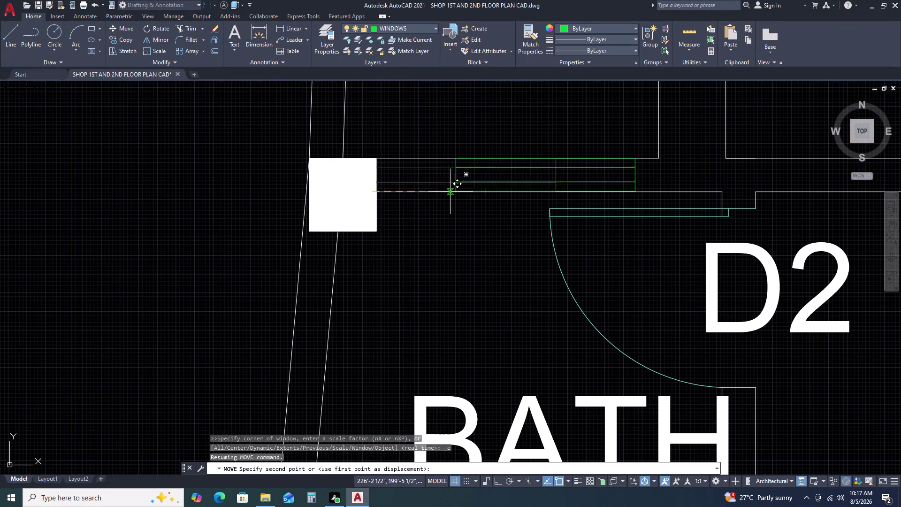
scroll(down, 3)
middle_drag(432, 150, 435, 188)
middle_drag(437, 198, 500, 347)
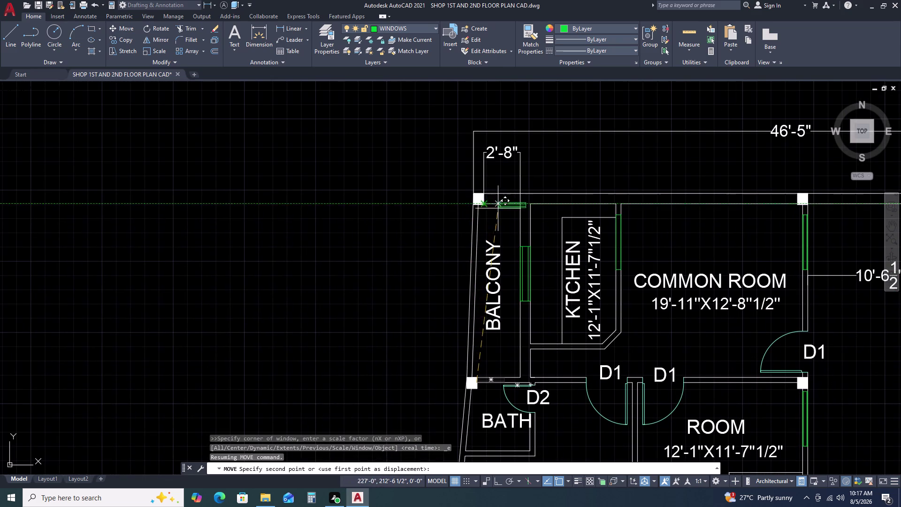
key(Escape)
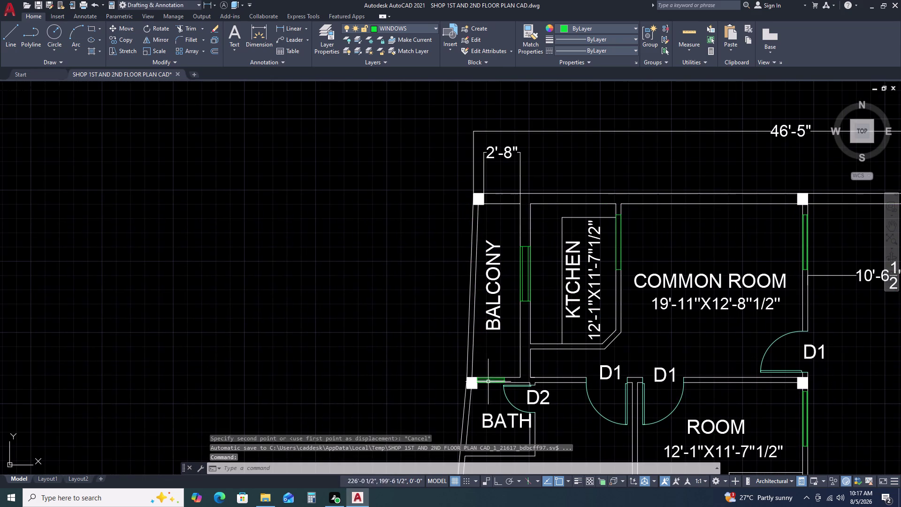
scroll(down, 3)
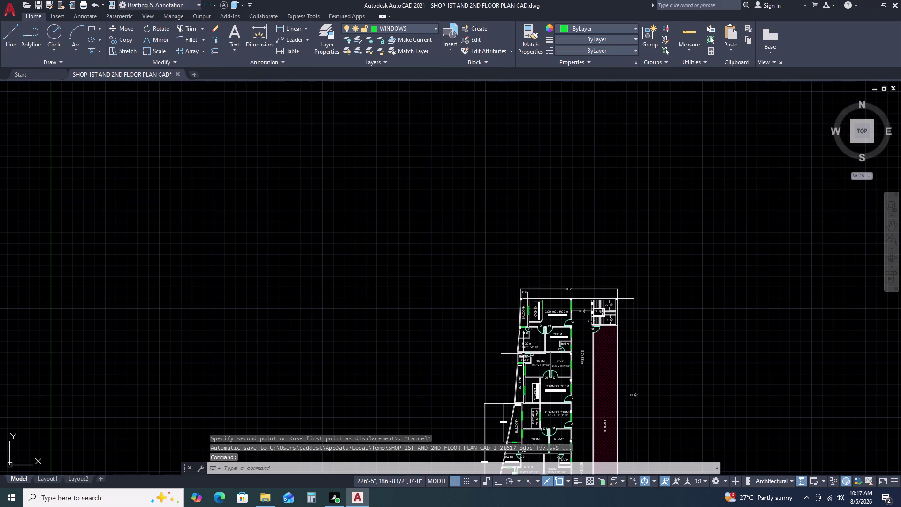
scroll(up, 3)
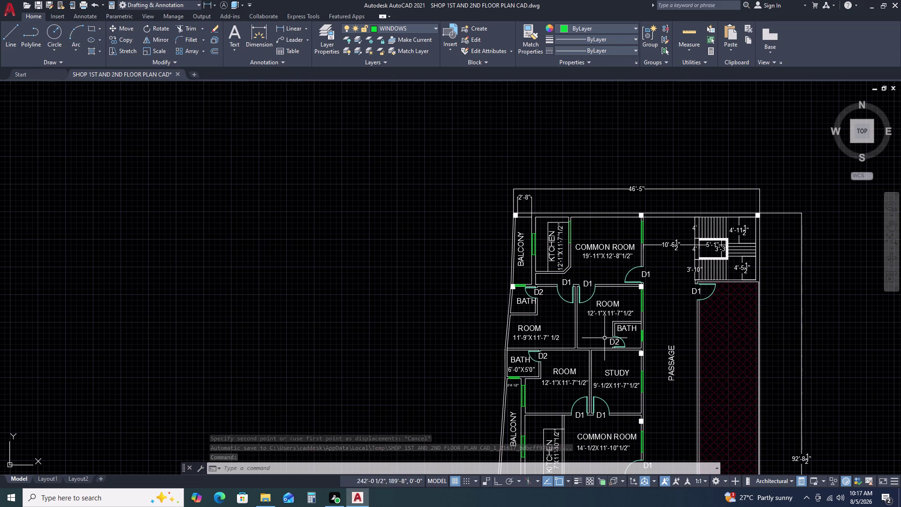
middle_drag(553, 347, 553, 289)
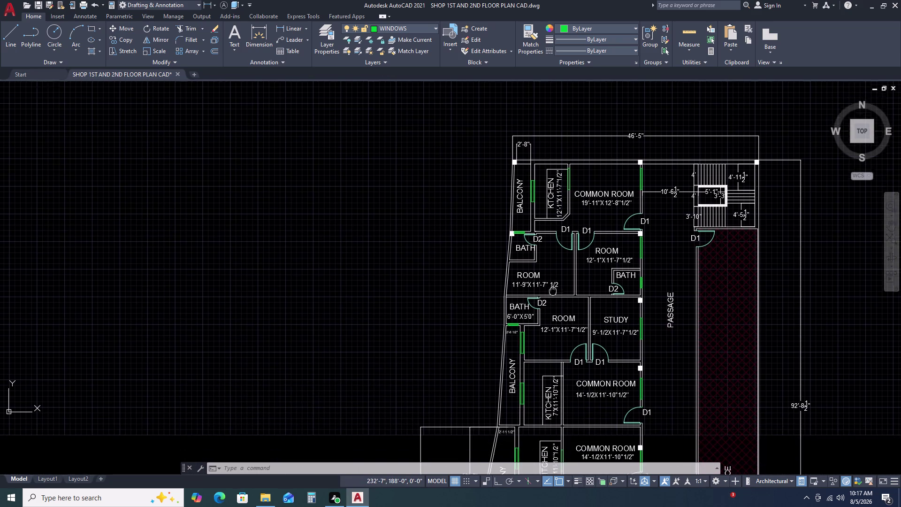
middle_drag(553, 289, 553, 288)
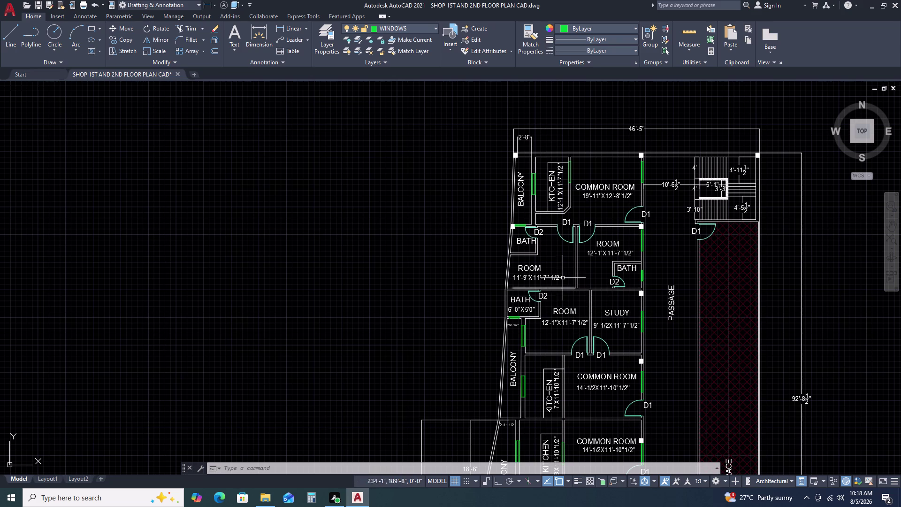
middle_drag(649, 301, 631, 269)
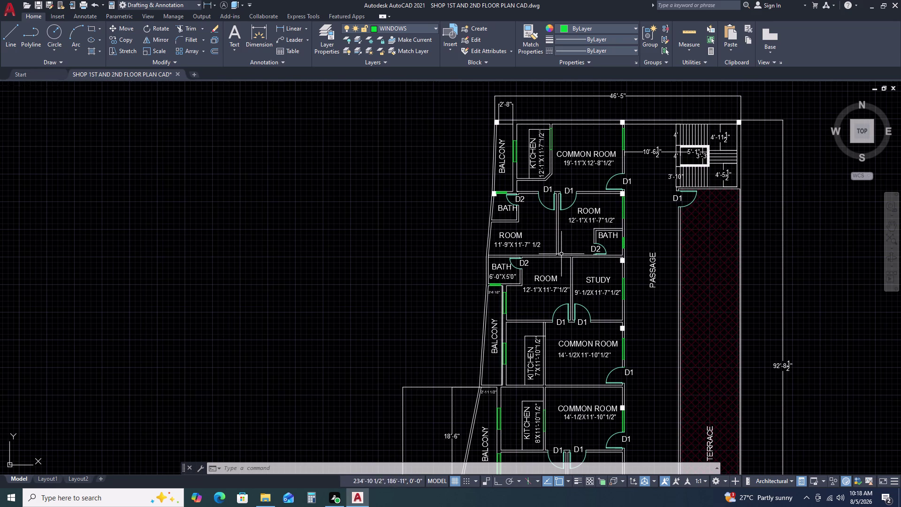
click(504, 274)
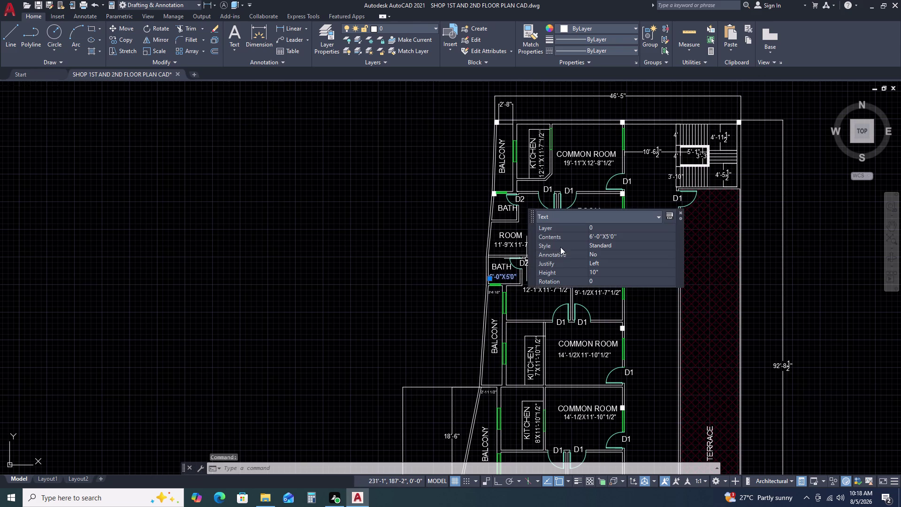
Copy the 6'-0"X5'0" size text from one base point into the upper bath and D2's bath.
key(c)
key(o)
key(space)
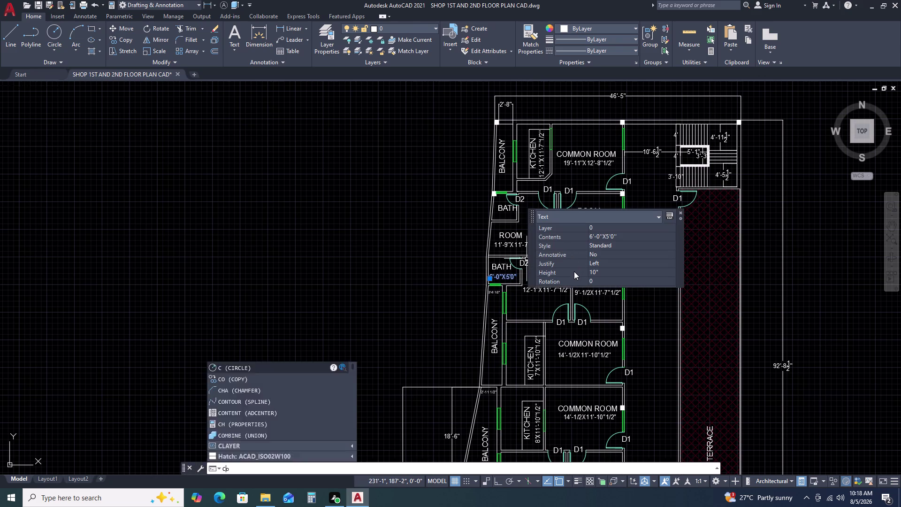
click(513, 278)
scroll(up, 3)
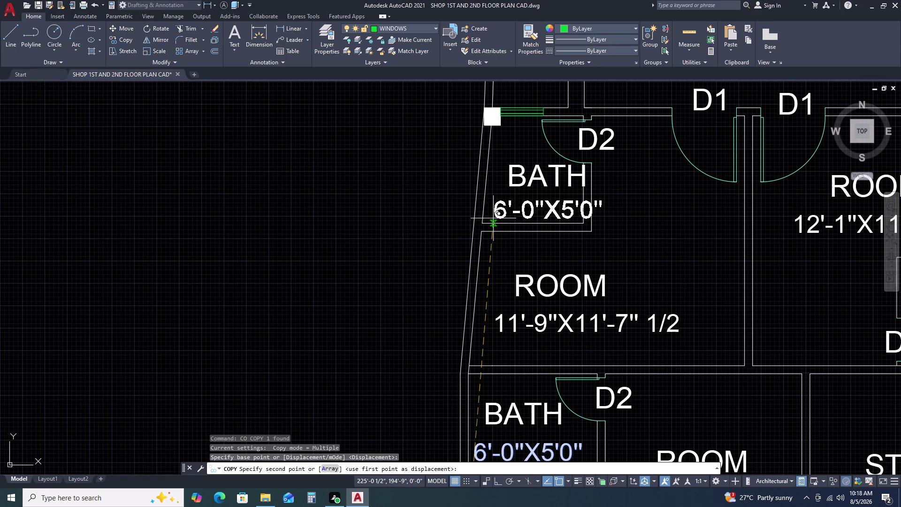
click(486, 215)
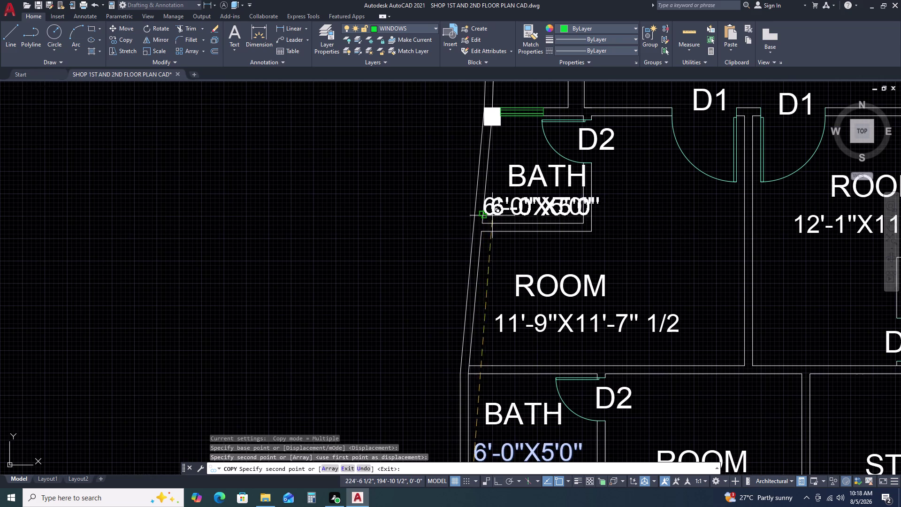
scroll(down, 3)
scroll(up, 3)
scroll(up, 3)
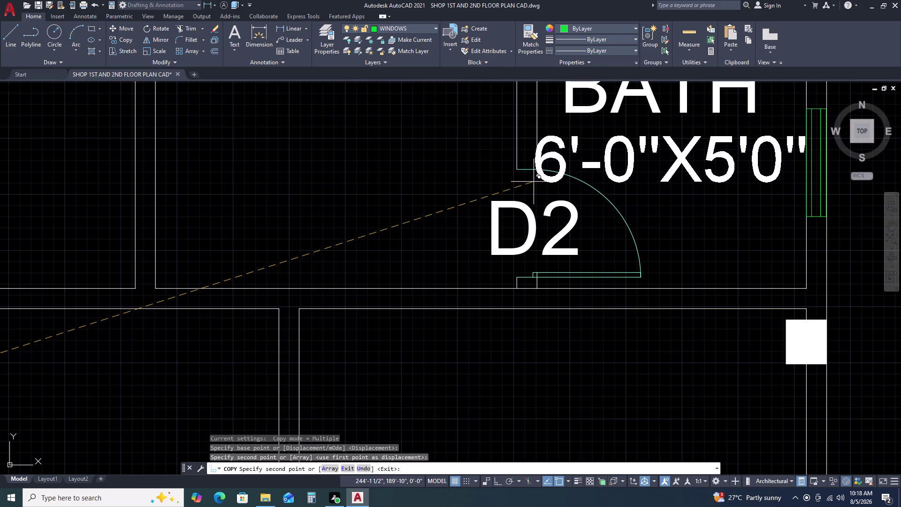
click(531, 180)
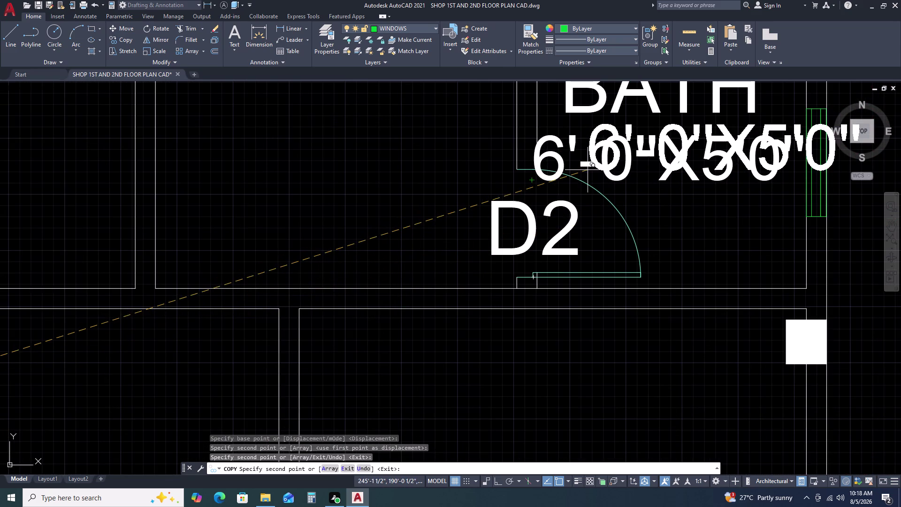
key(Escape)
Retype the copied size label in the bath beside D2 as 5'-0"x4'8".
double_click(602, 163)
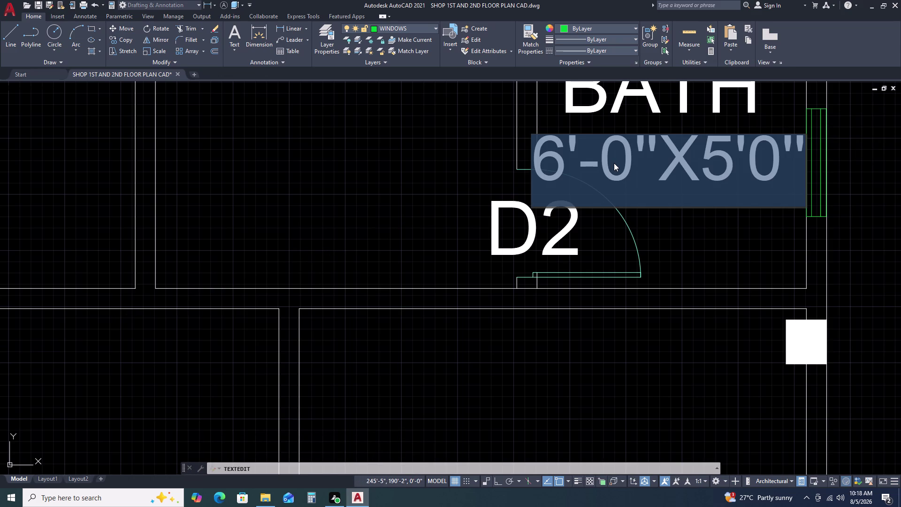
key(5)
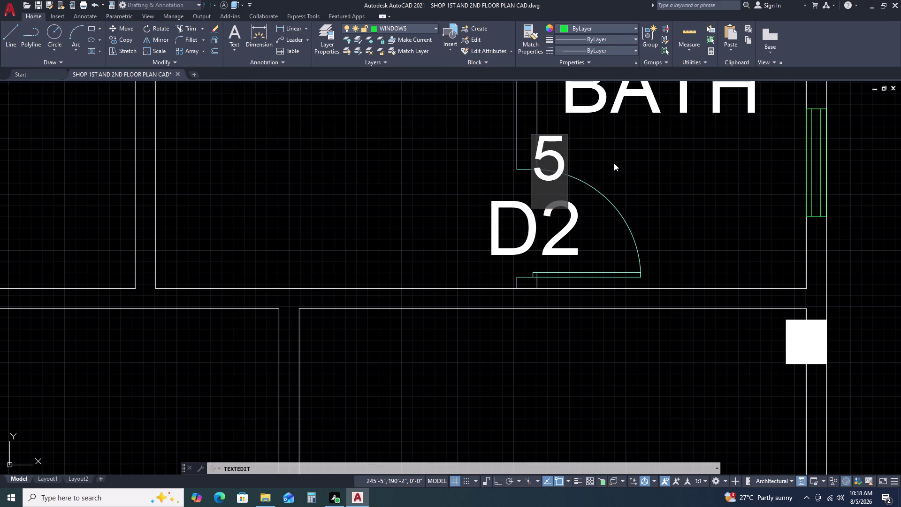
key(apostrophe)
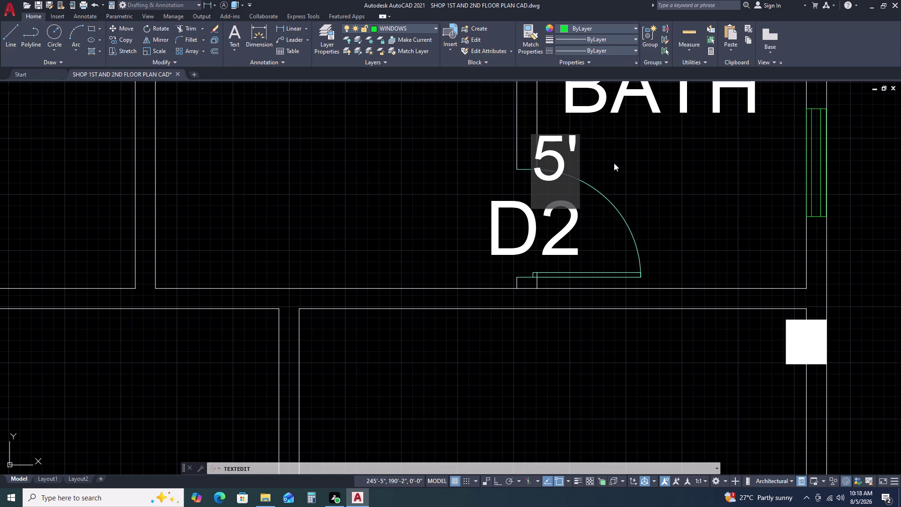
key(minus)
key(0)
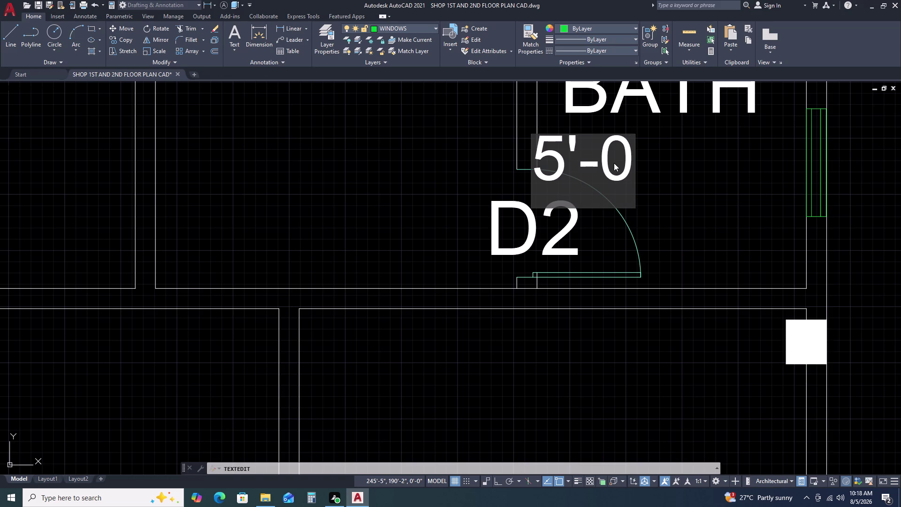
text(')
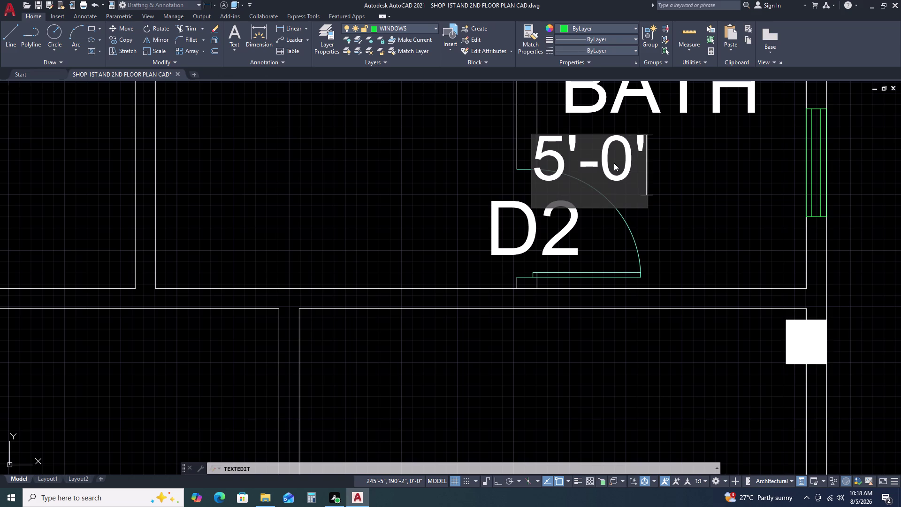
text(')
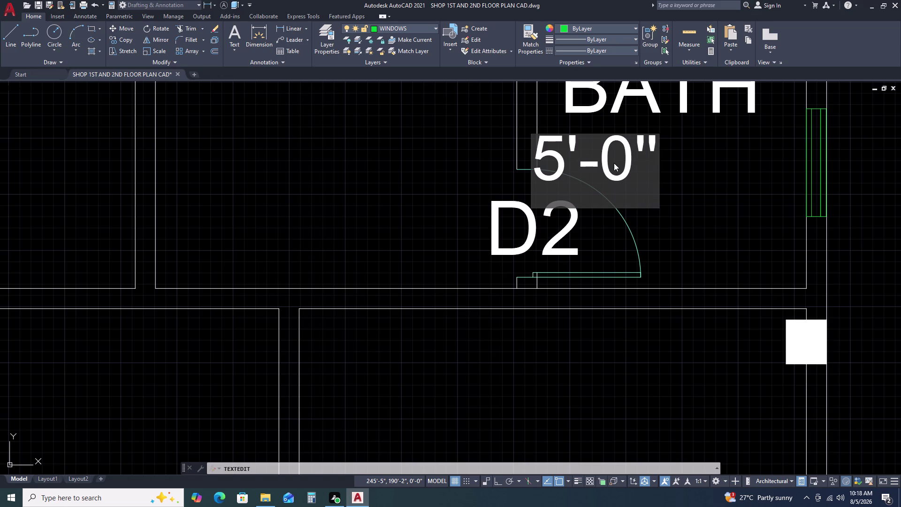
key(x)
text(4)
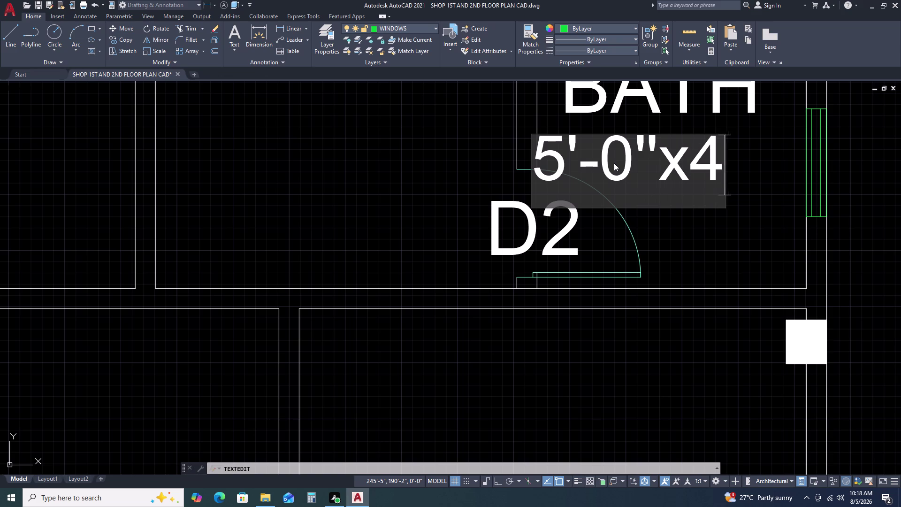
text('8)
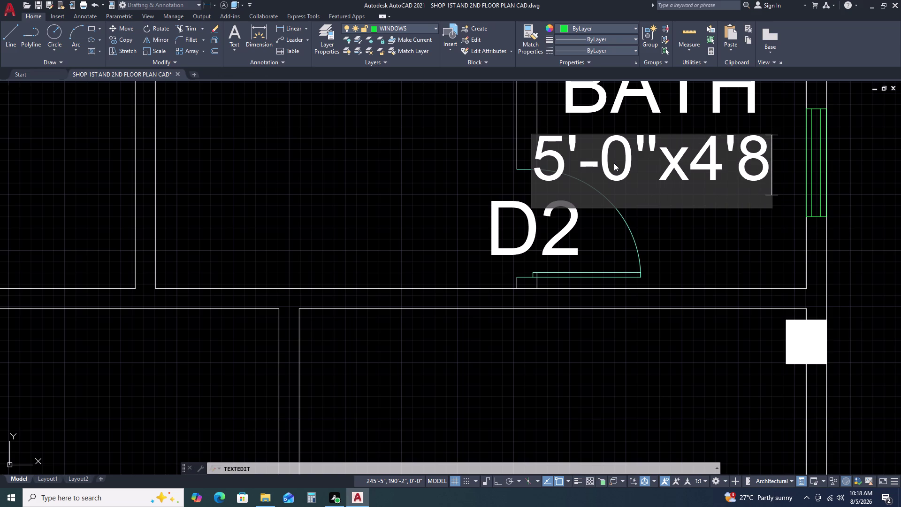
text('')
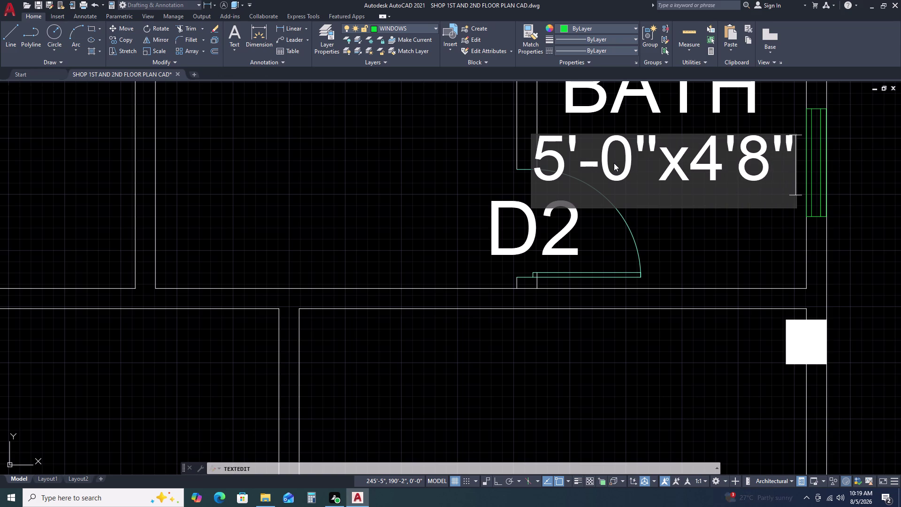
click(502, 220)
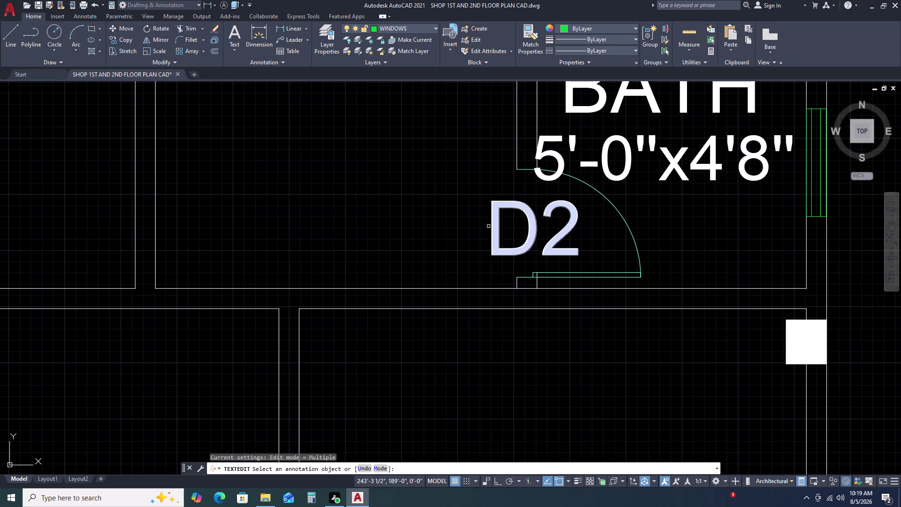
scroll(down, 3)
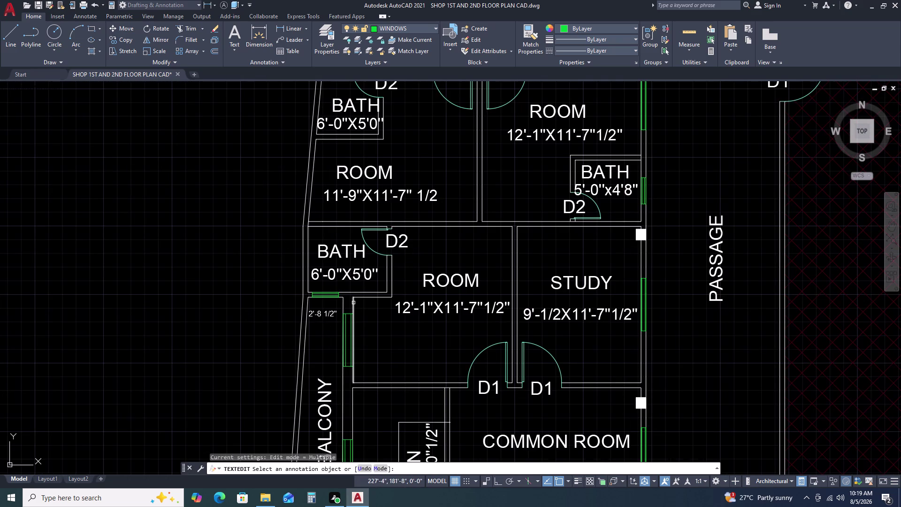
click(337, 121)
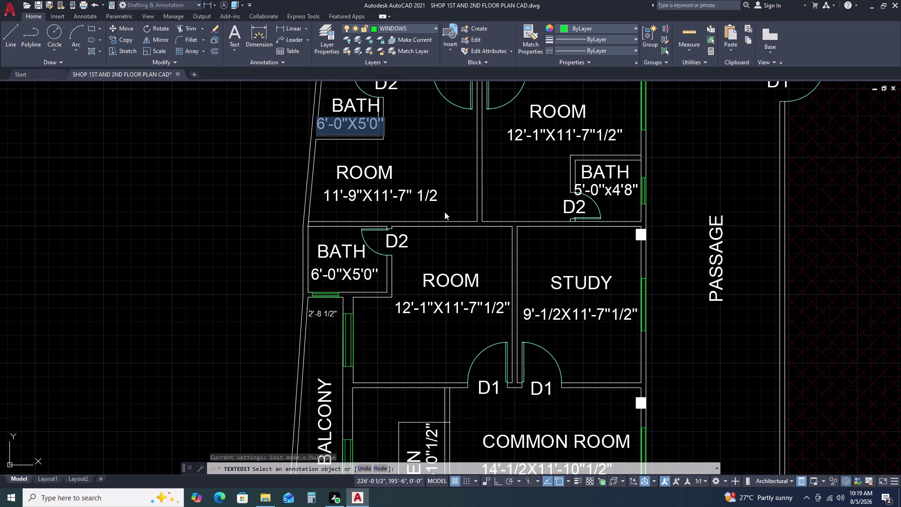
Retype the upper-left bath's copied size text as 4'3"x5'-0".
text(4')
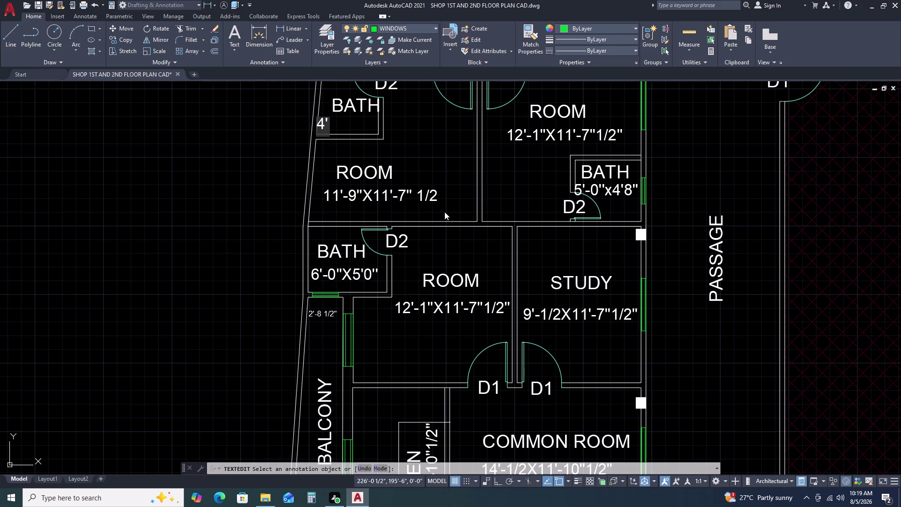
key(3)
text('')
key(x)
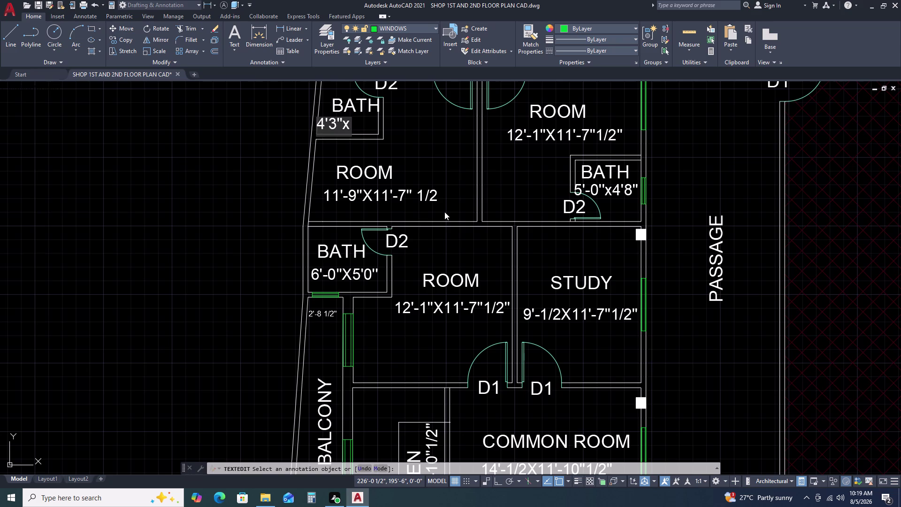
text(5)
text(')
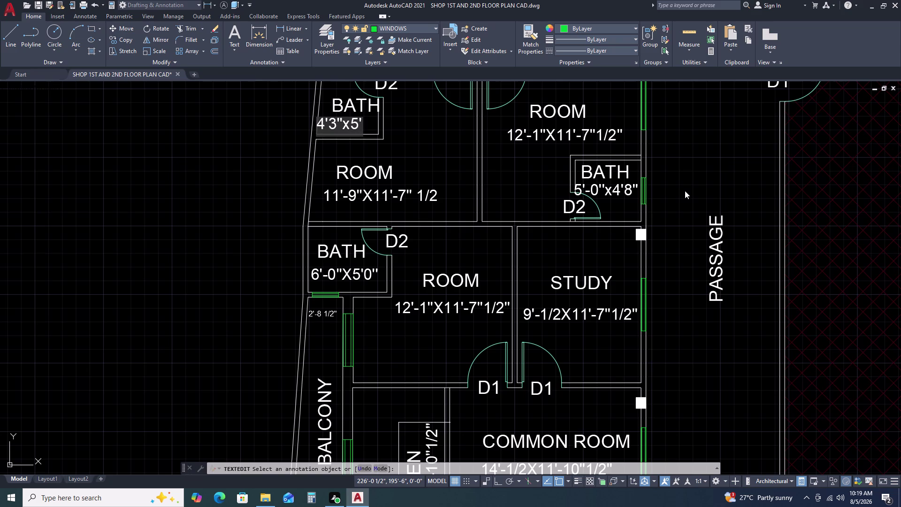
key(minus)
key(0)
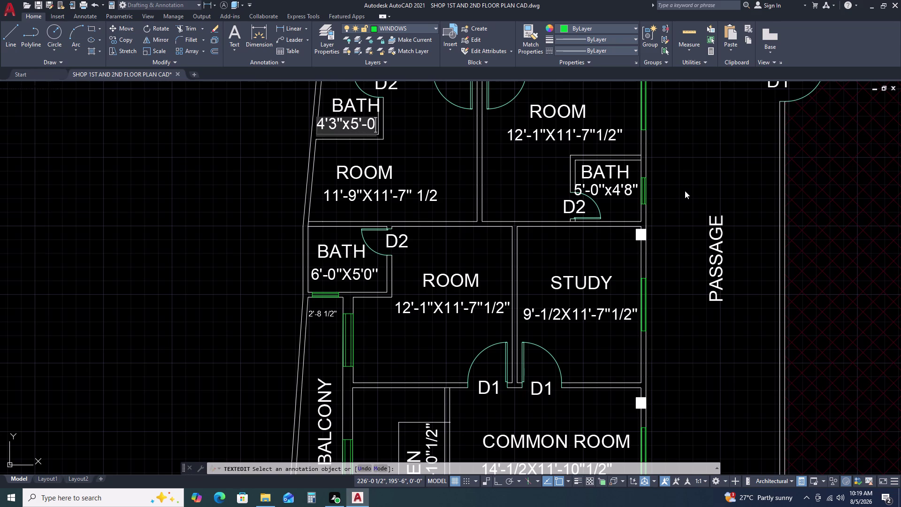
text(')
text(')
click(469, 140)
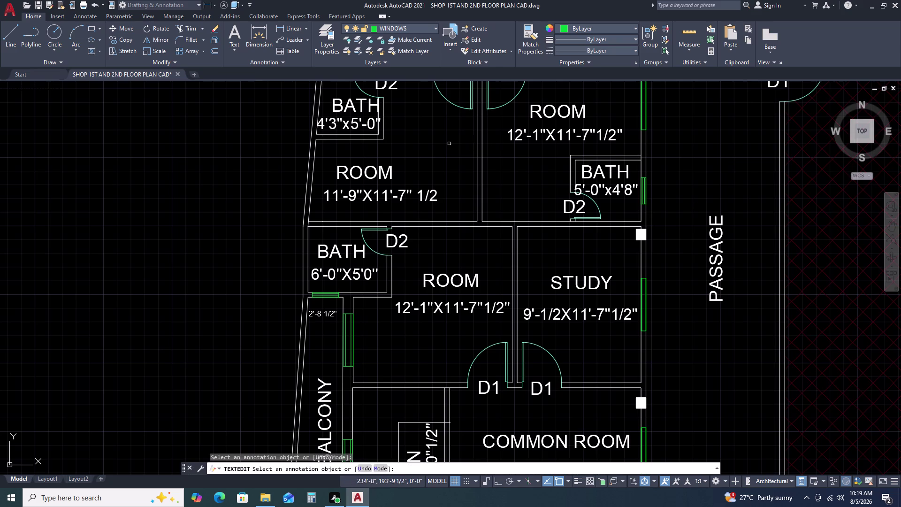
scroll(down, 3)
middle_drag(434, 285, 442, 263)
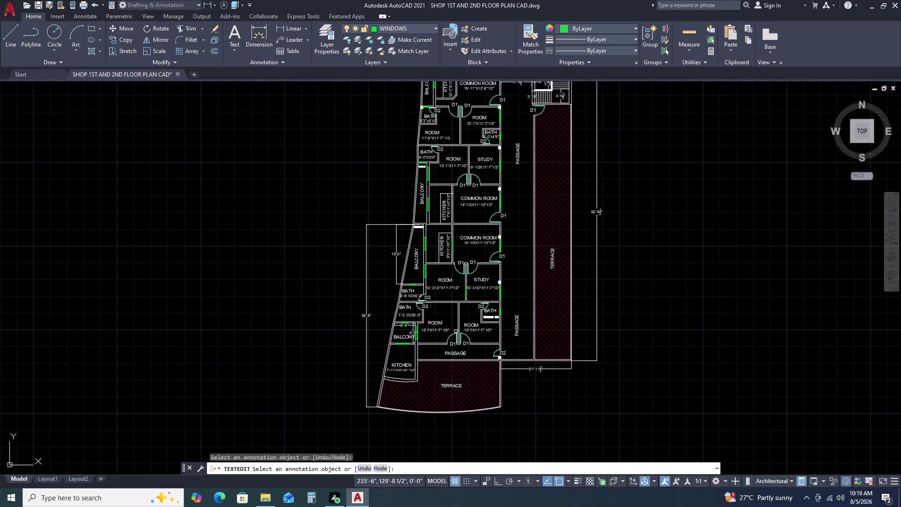
key(Escape)
key(Escape)
key(Escape)
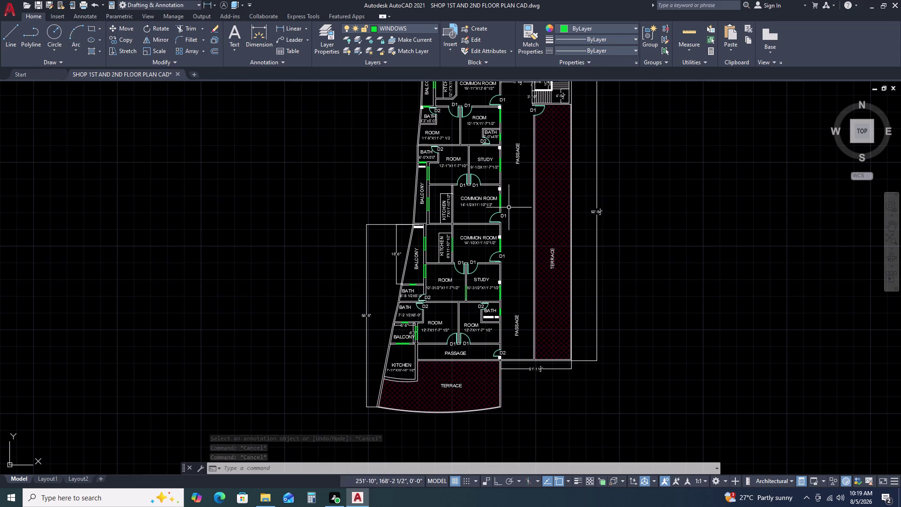
middle_drag(499, 135, 505, 182)
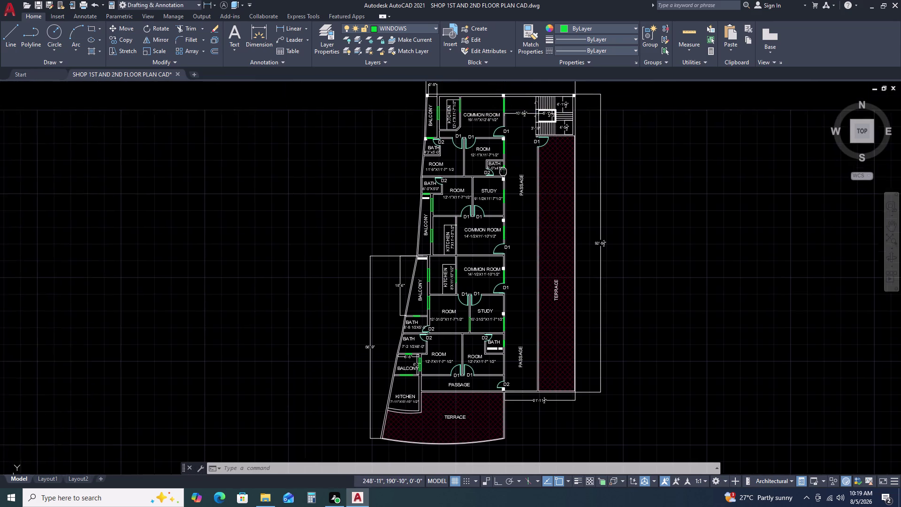
middle_drag(505, 182, 507, 188)
middle_click(507, 208)
middle_click(507, 208)
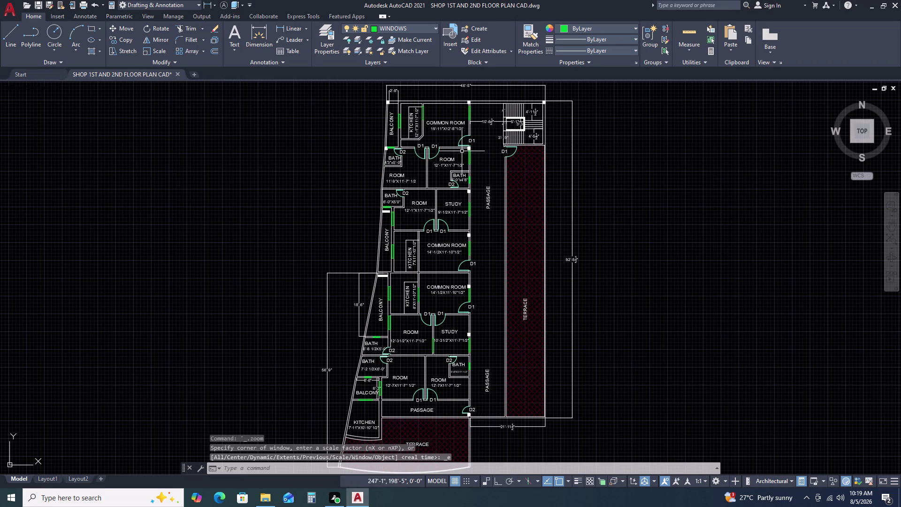
scroll(up, 3)
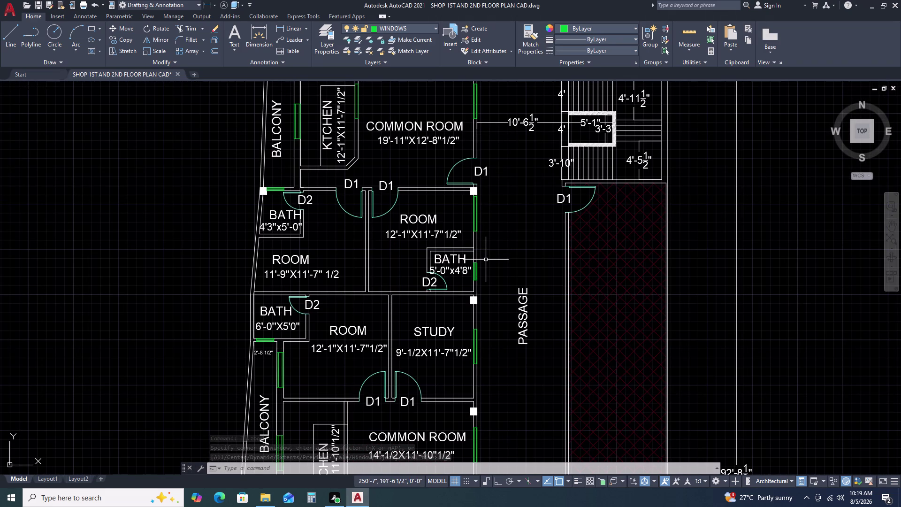
click(482, 172)
Copy the D1 label up near the common room's top wall.
key(c)
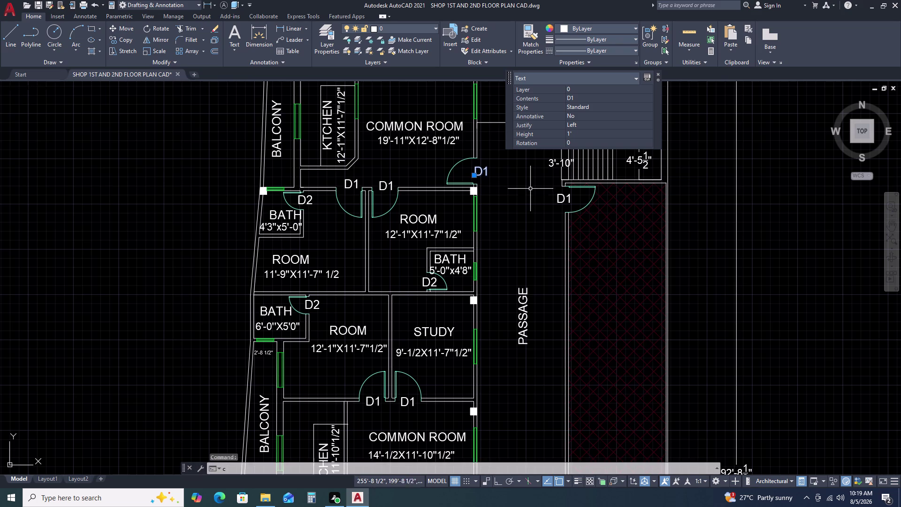
key(o)
key(space)
click(505, 178)
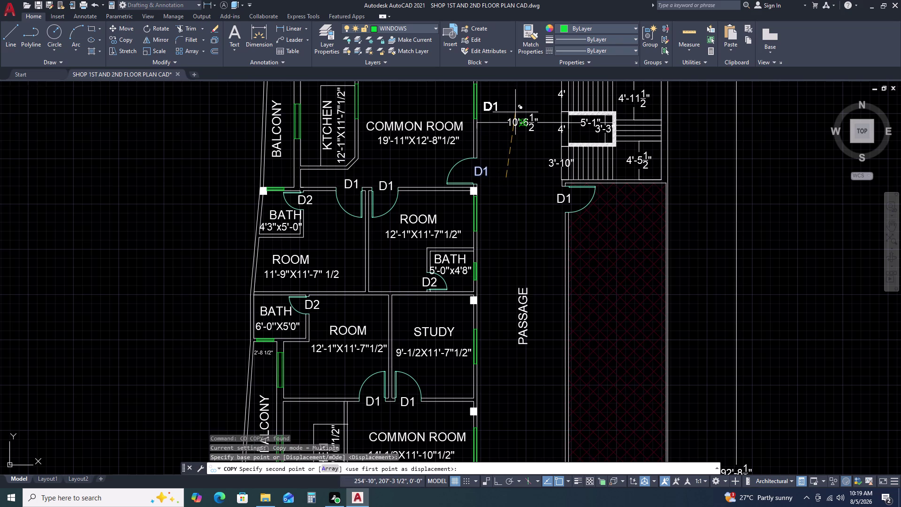
click(515, 112)
key(Escape)
Move the D1 copy beside the common room window.
click(498, 115)
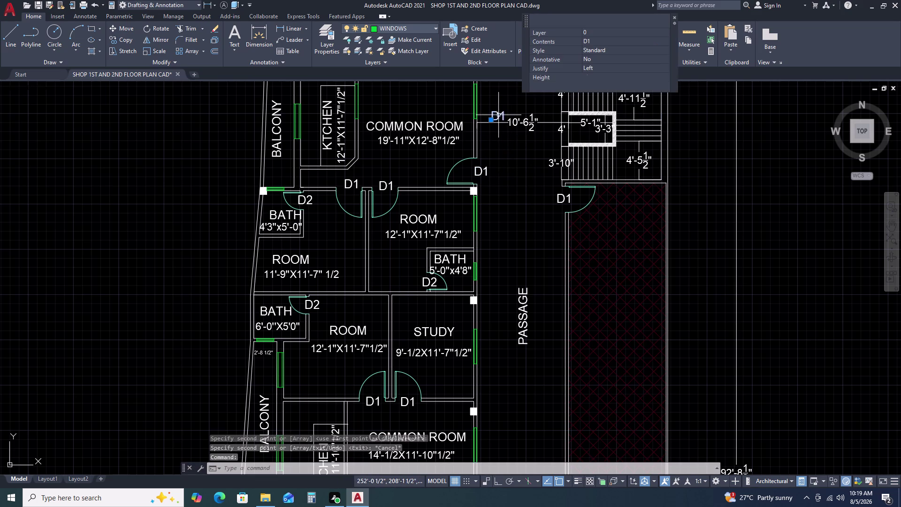
key(m)
key(space)
click(496, 118)
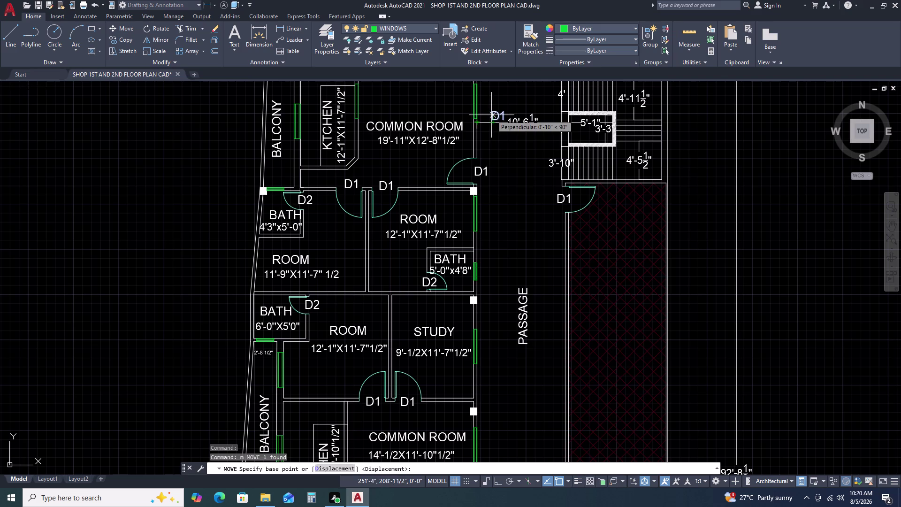
click(491, 115)
click(486, 102)
Change the copied label's text from D1 to w1.
double_click(489, 99)
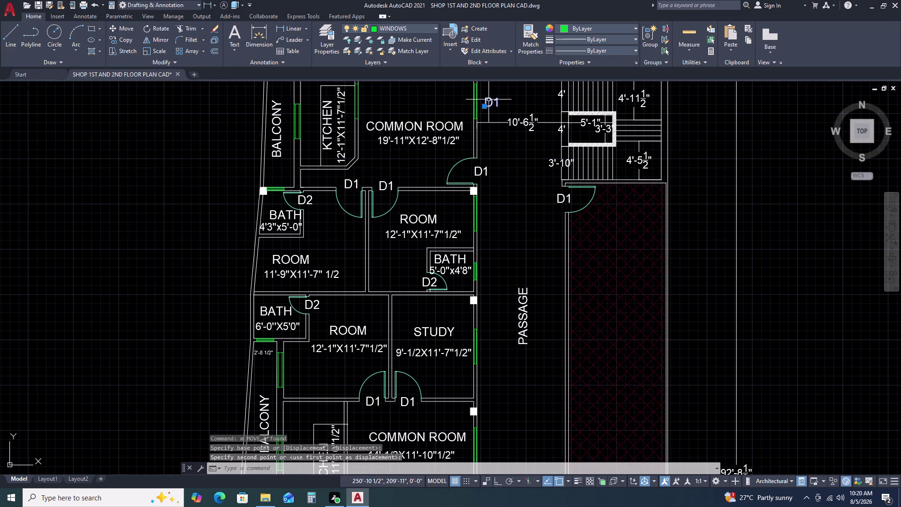
key(w)
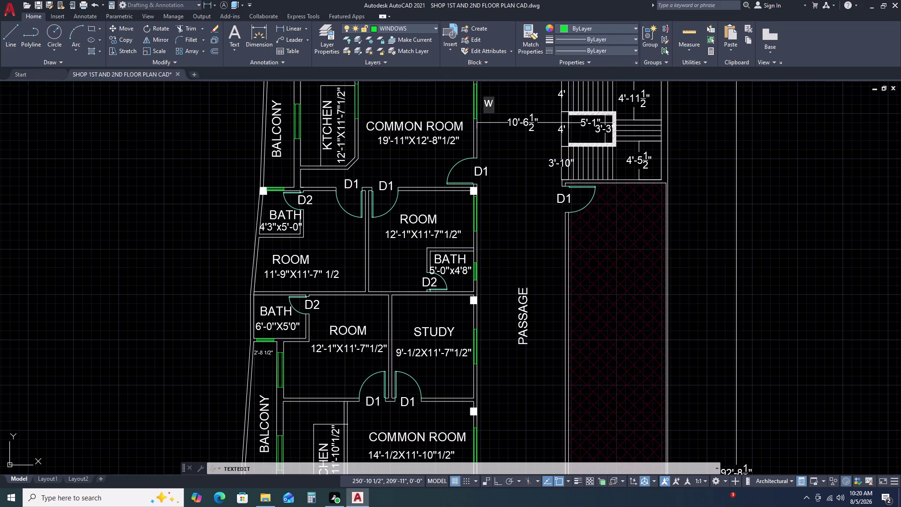
key(1)
key(Return)
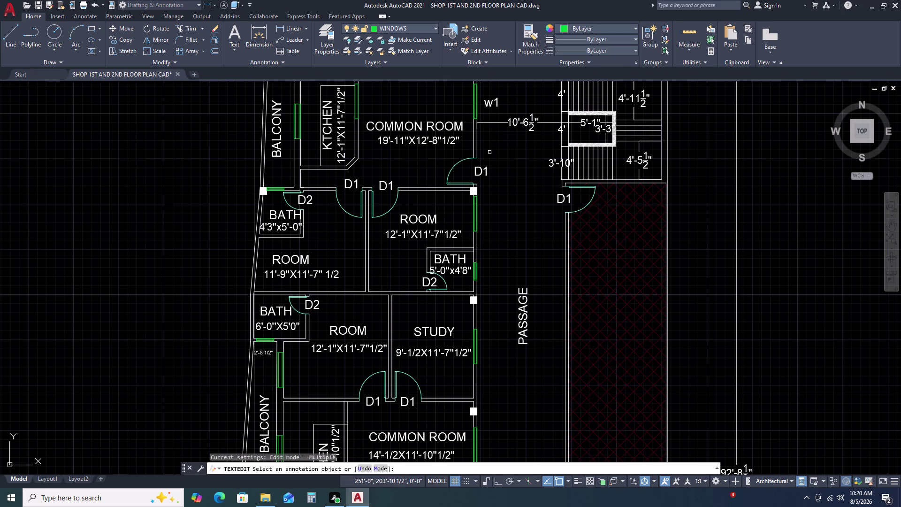
scroll(down, 3)
key(Escape)
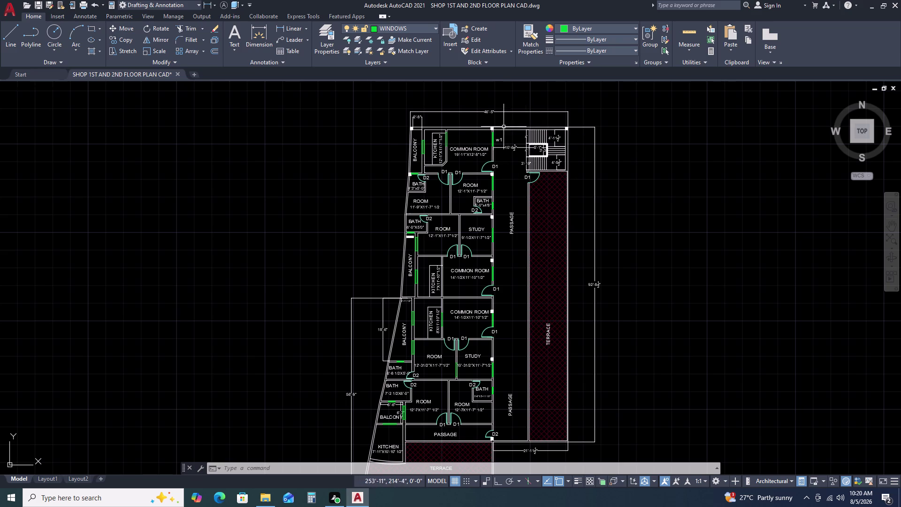
Set the w1 label's rotation to 90 degrees in Quick Properties.
scroll(up, 3)
click(492, 168)
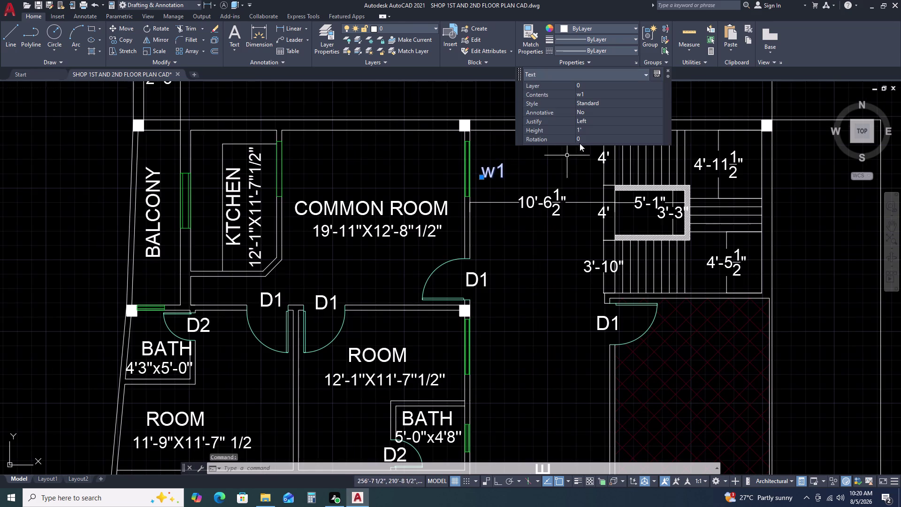
click(581, 138)
text(90)
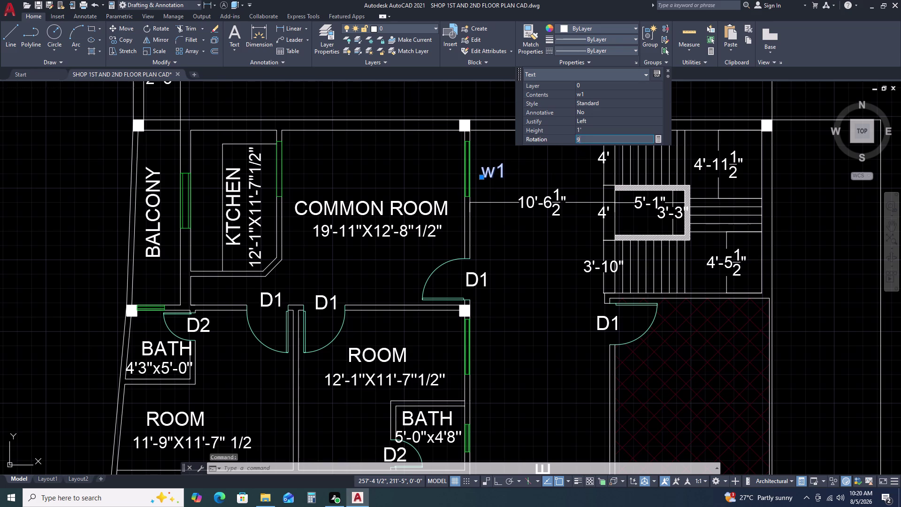
key(Return)
click(530, 178)
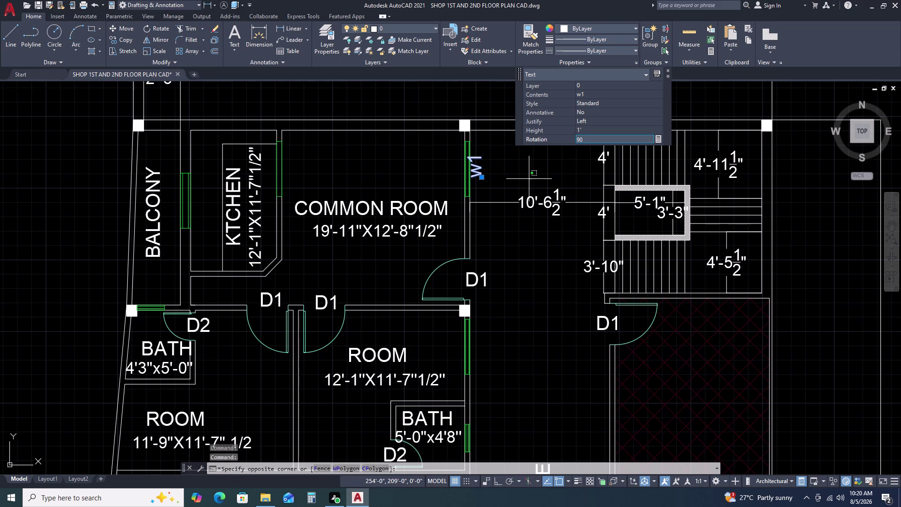
Shift the rotated w1 label to sit just outside the common room window.
click(667, 69)
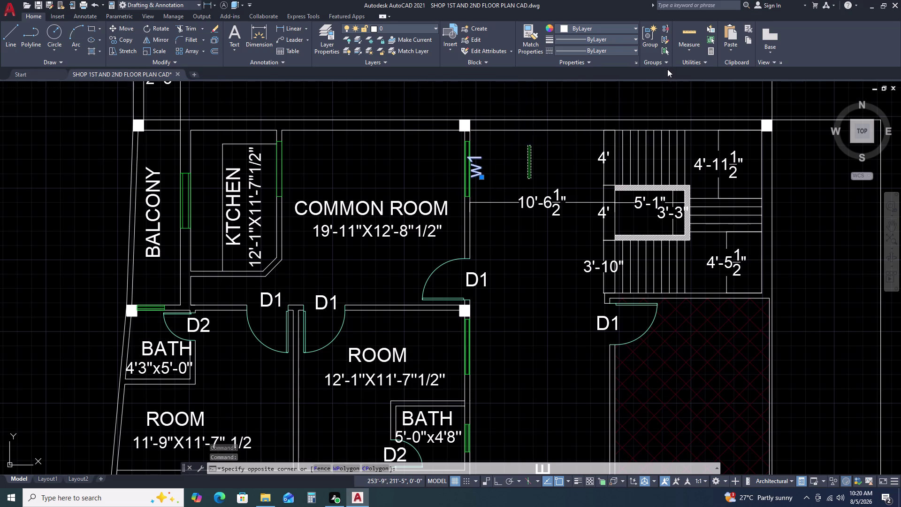
click(490, 176)
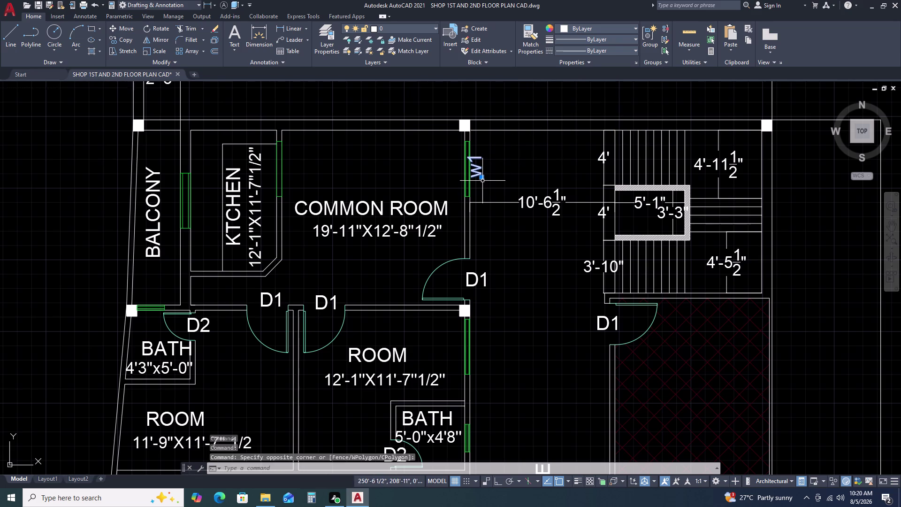
click(482, 177)
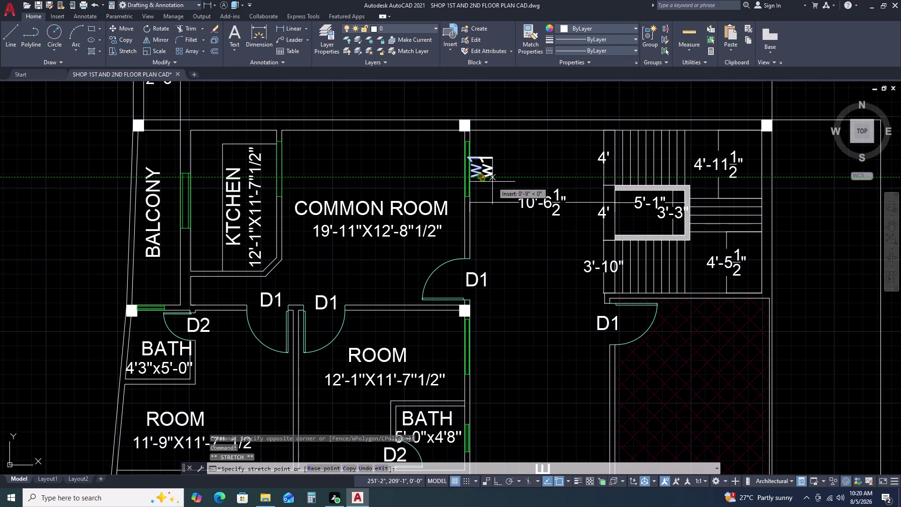
click(492, 182)
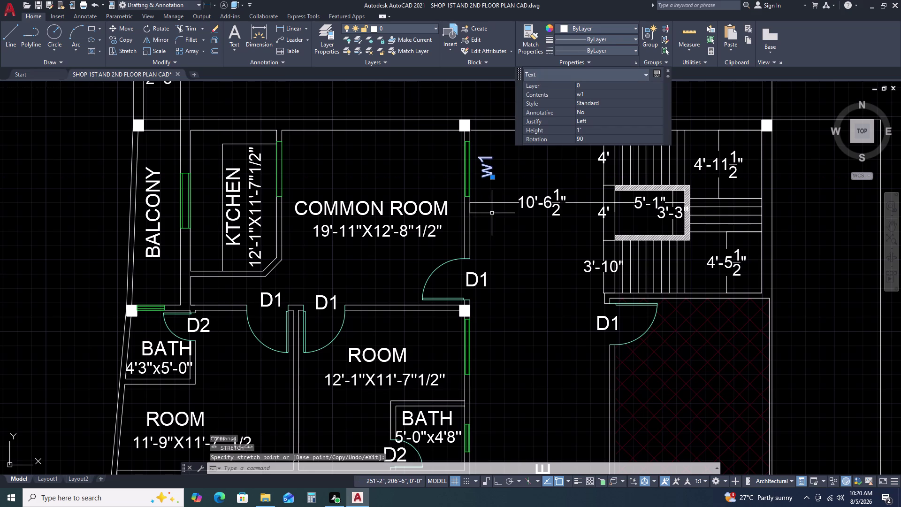
text(co)
key(space)
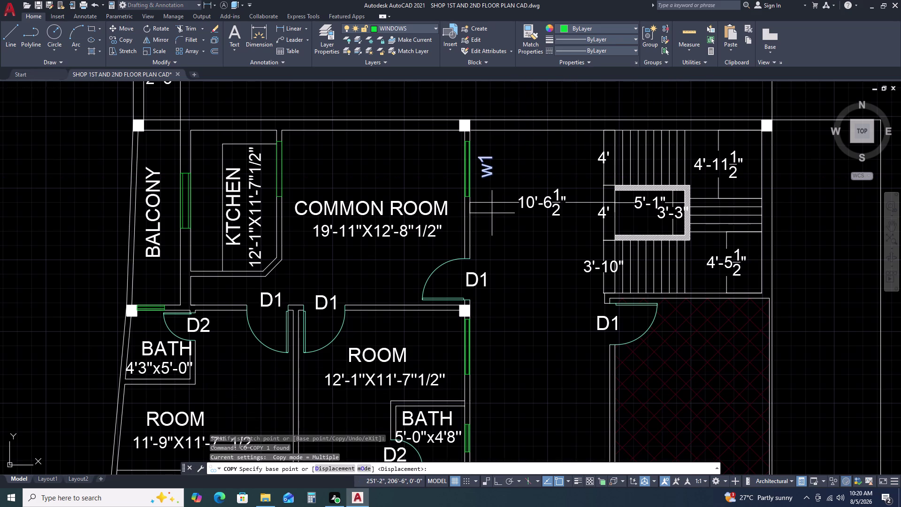
Drop W1 label copies down the sloped wall at the study and common room windows.
click(494, 178)
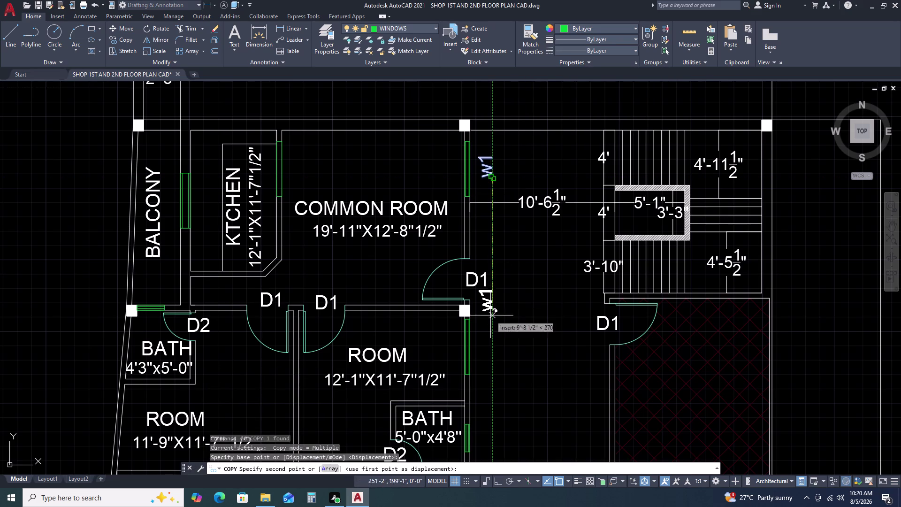
click(491, 356)
scroll(down, 3)
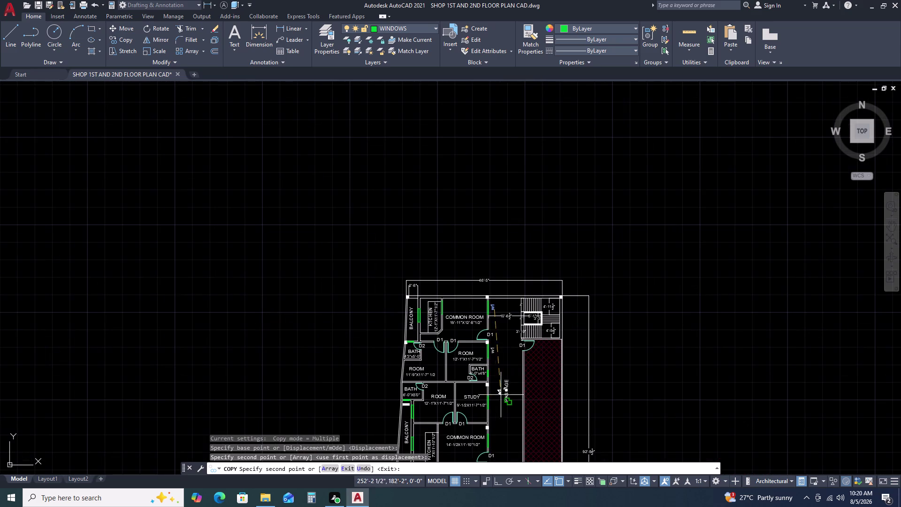
middle_drag(491, 405, 488, 329)
middle_drag(488, 313, 488, 305)
scroll(up, 3)
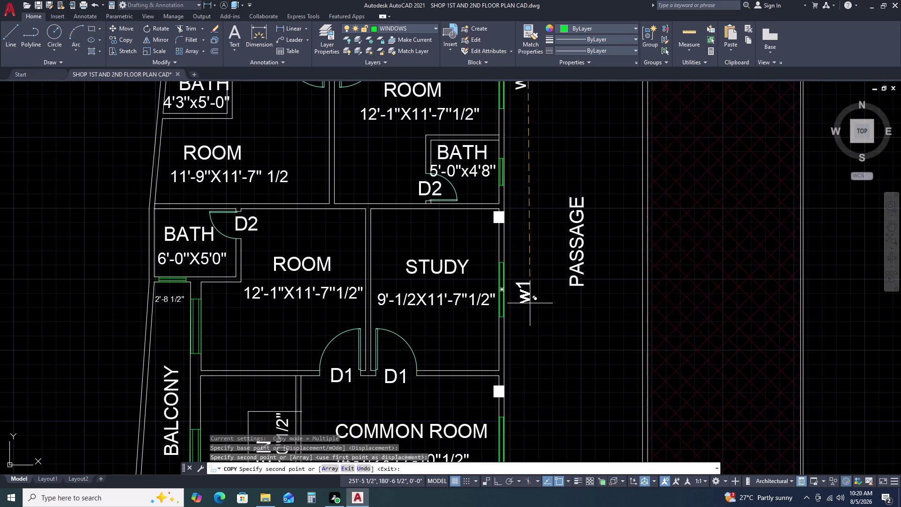
click(529, 303)
scroll(down, 3)
scroll(up, 3)
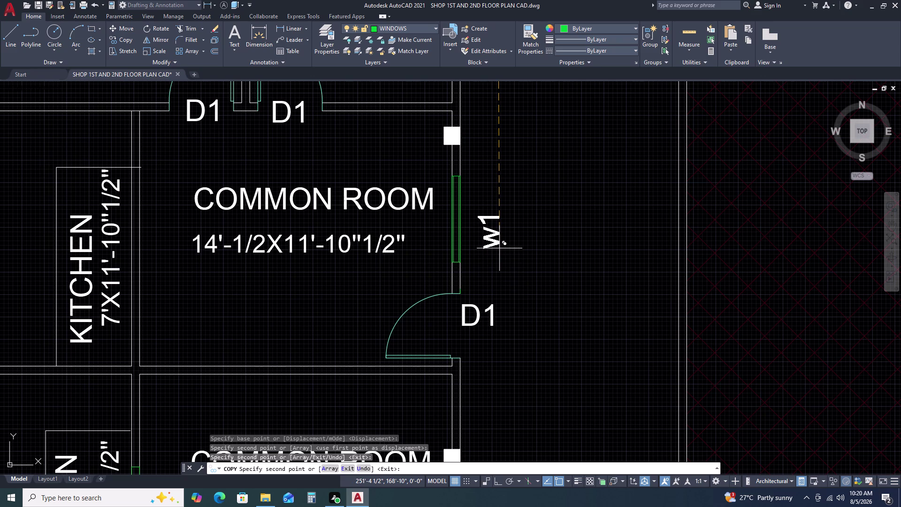
click(496, 248)
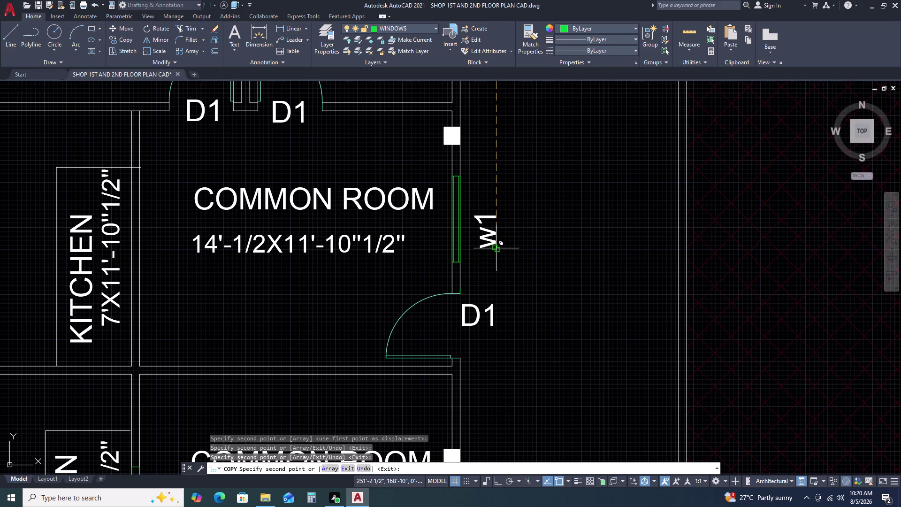
scroll(down, 3)
middle_click(490, 384)
middle_drag(488, 385, 466, 251)
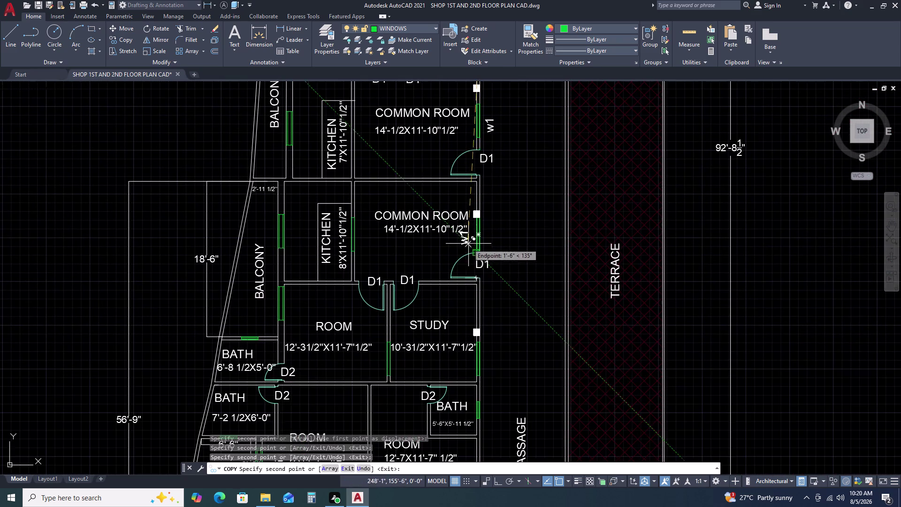
scroll(up, 3)
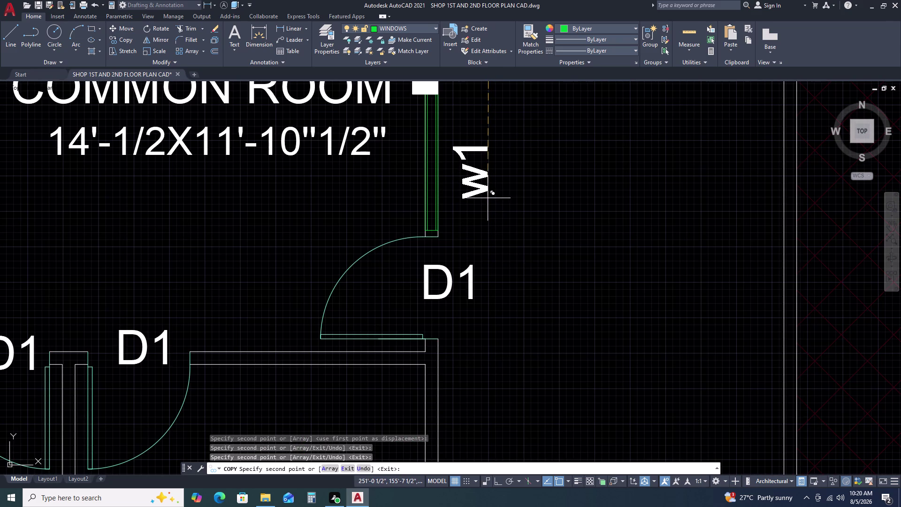
click(488, 196)
Add W1 copies beside the study, room, kitchen-side and lower balcony windows.
scroll(down, 3)
scroll(up, 3)
scroll(down, 3)
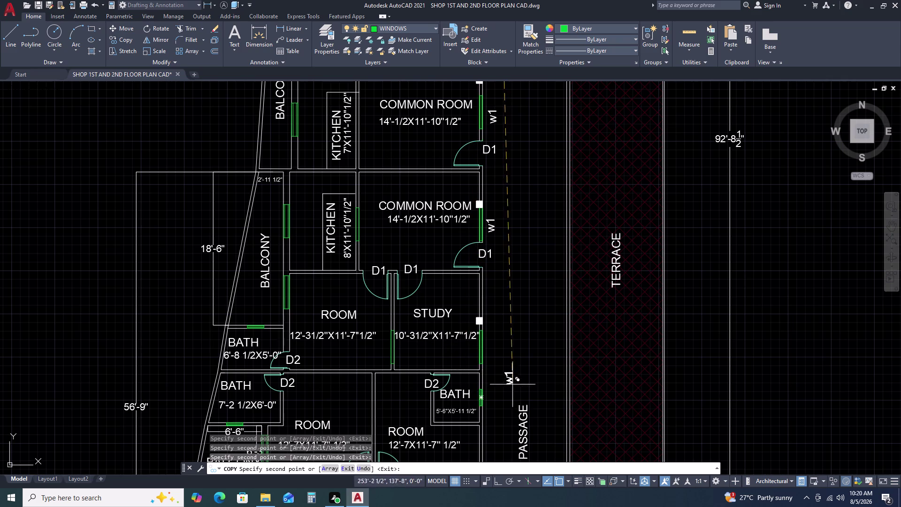
scroll(up, 3)
click(494, 331)
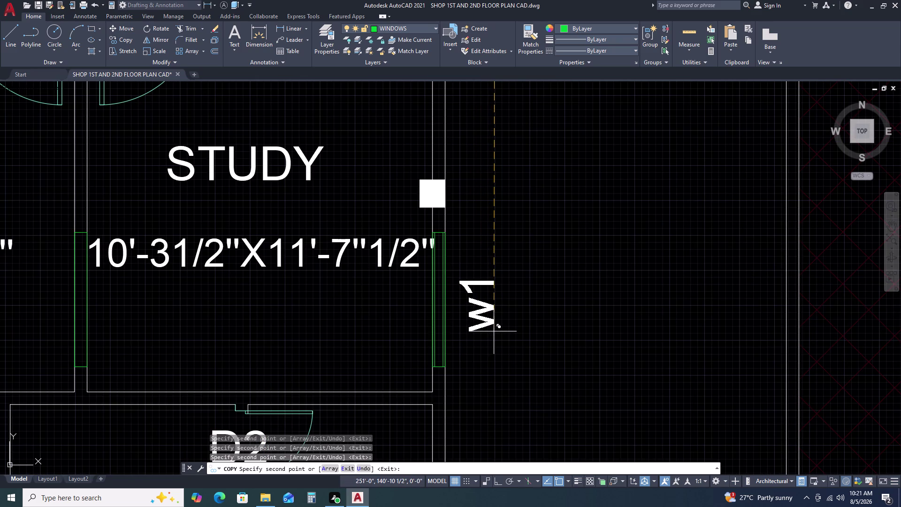
scroll(down, 3)
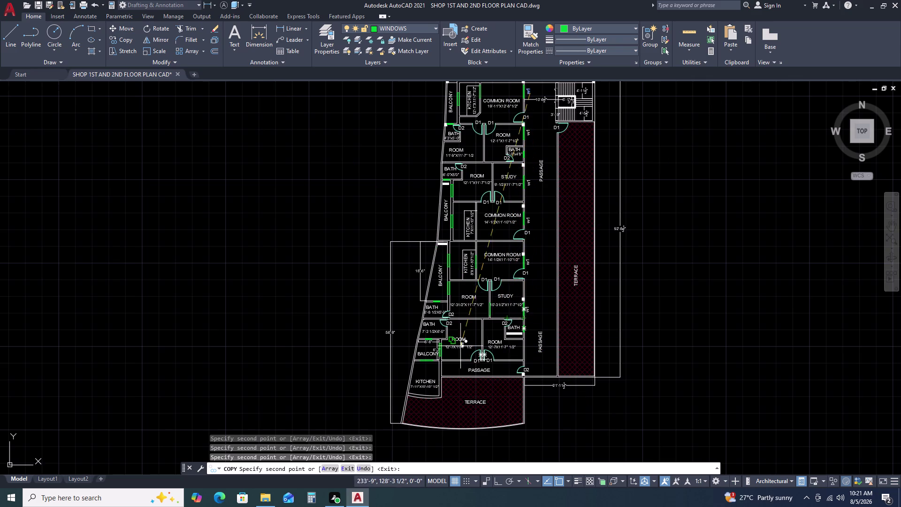
scroll(up, 3)
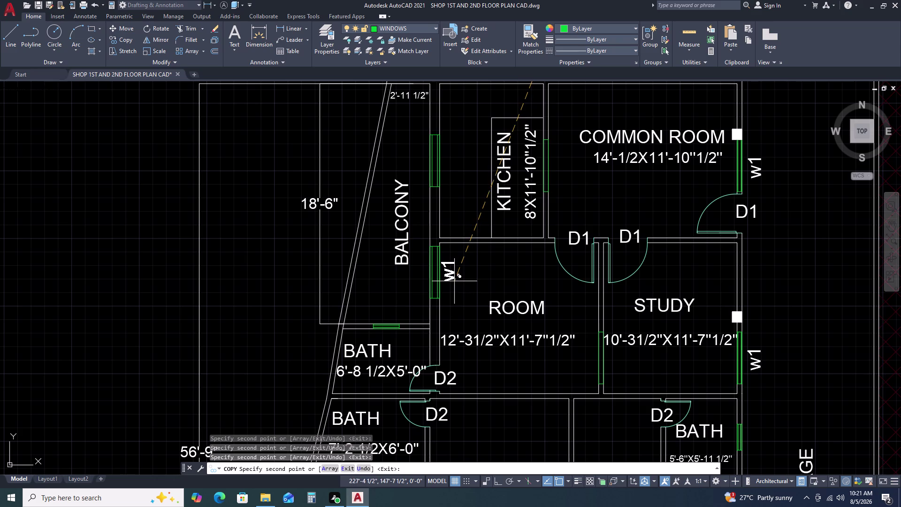
click(457, 284)
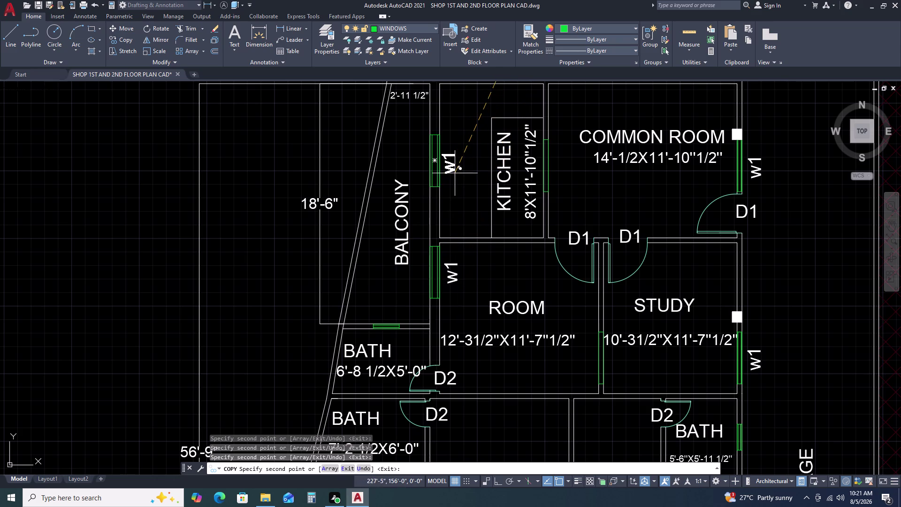
click(455, 172)
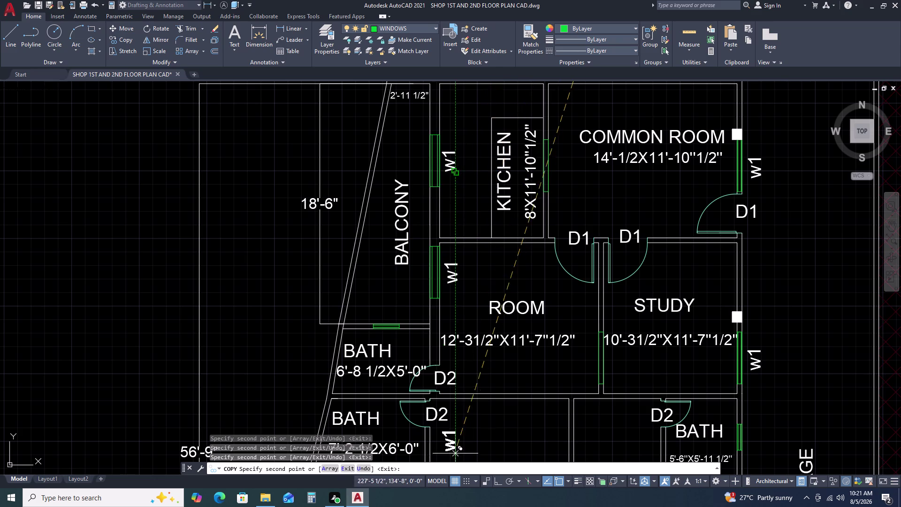
scroll(down, 3)
scroll(up, 3)
middle_drag(445, 433, 484, 283)
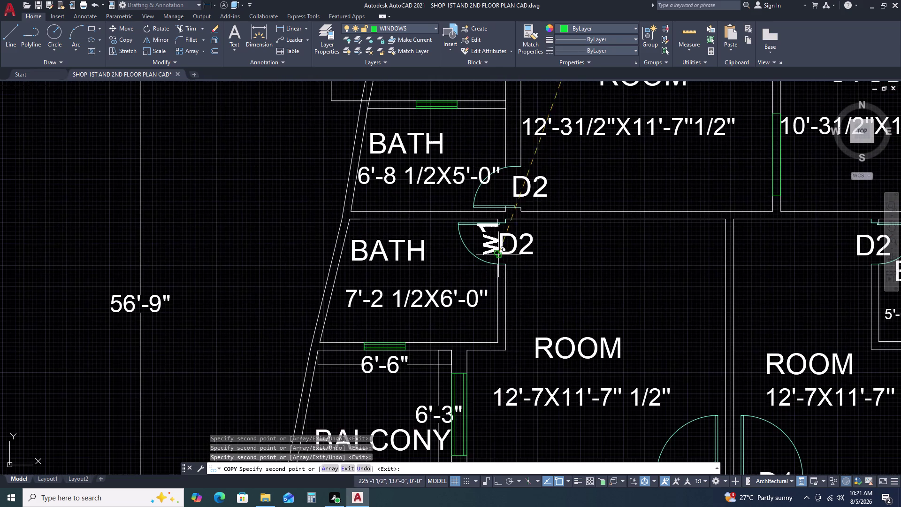
click(492, 433)
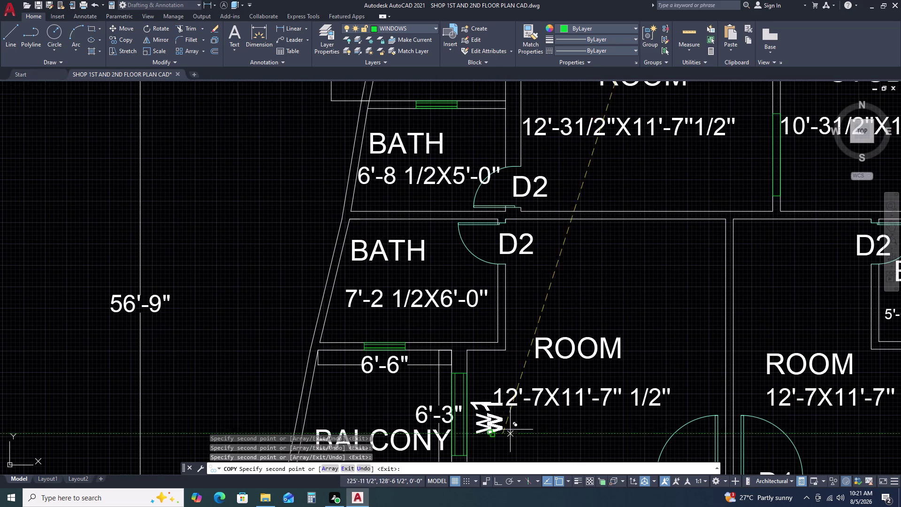
scroll(down, 3)
scroll(up, 3)
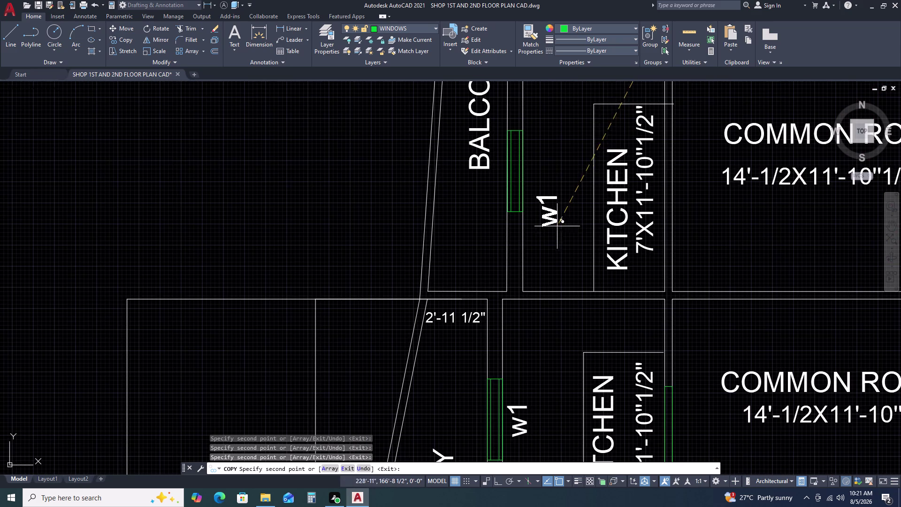
Place W1 copies at the kitchen window and beside the upper bath, ending the copy.
click(550, 186)
scroll(down, 3)
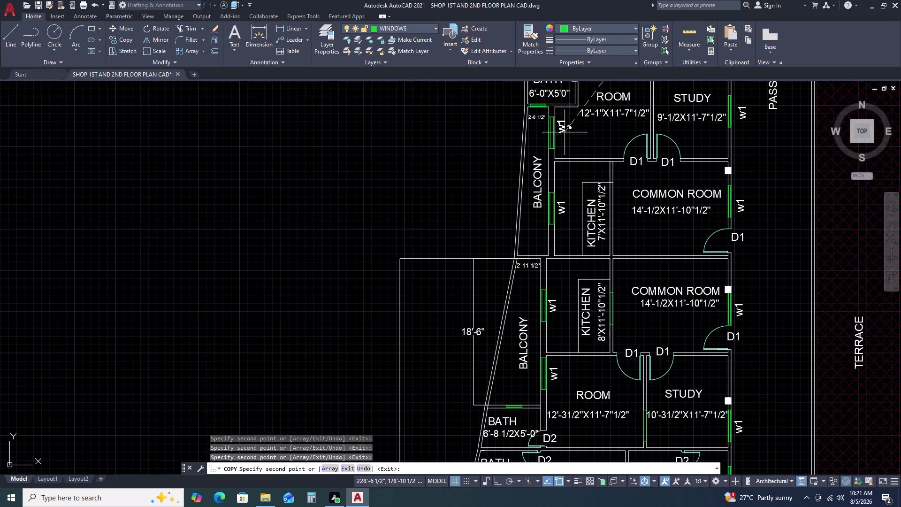
scroll(up, 3)
double_click(554, 152)
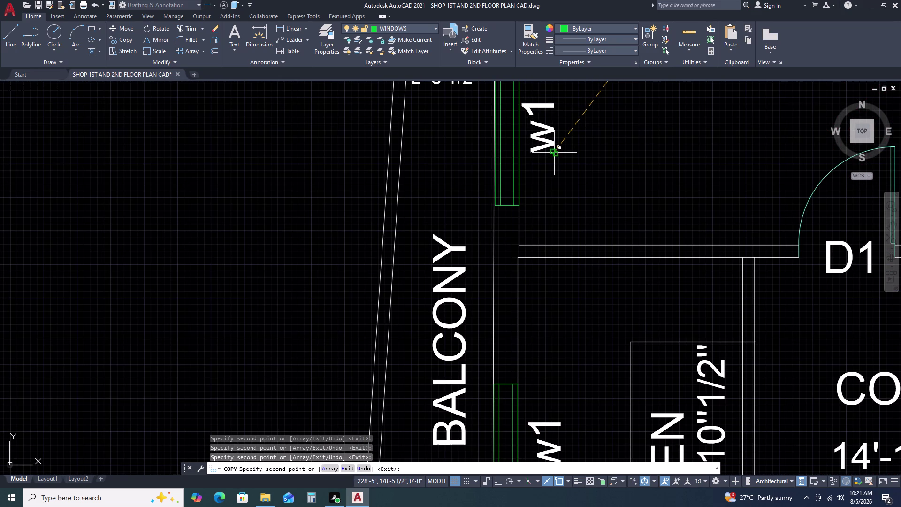
scroll(down, 3)
scroll(up, 3)
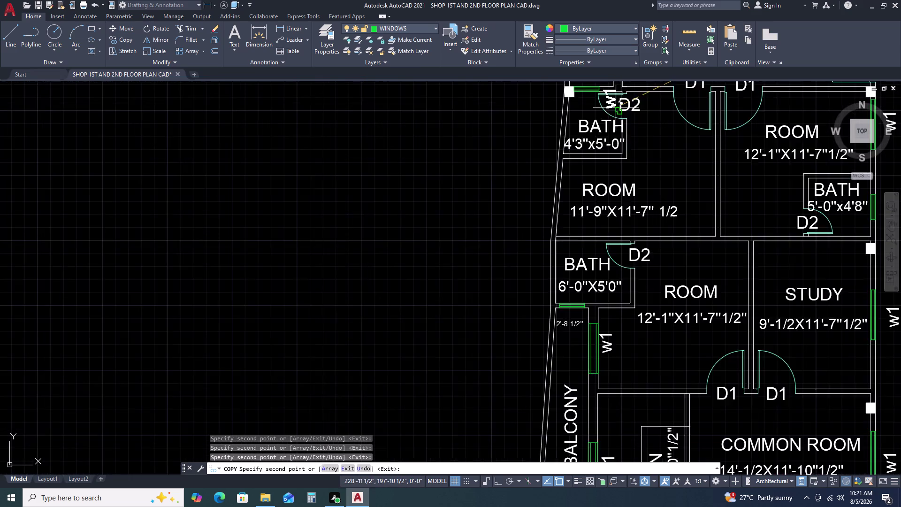
scroll(up, 3)
middle_drag(590, 108, 586, 153)
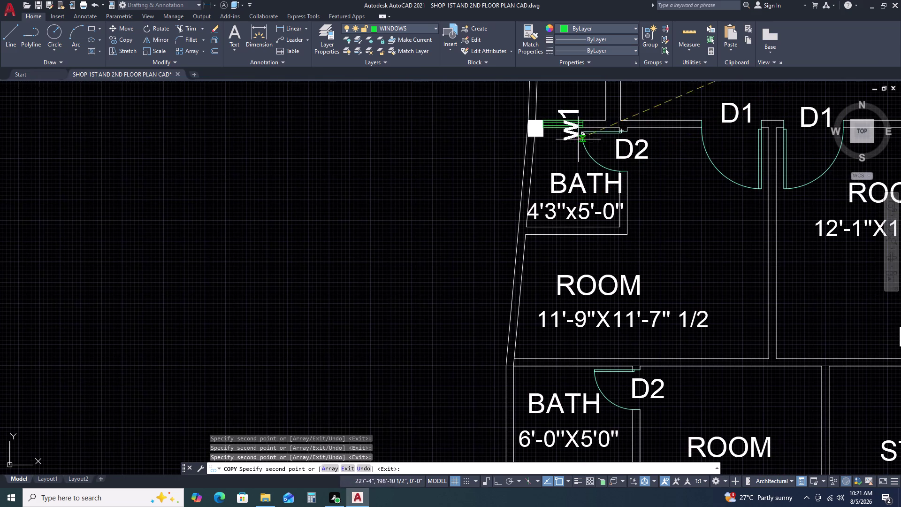
scroll(down, 3)
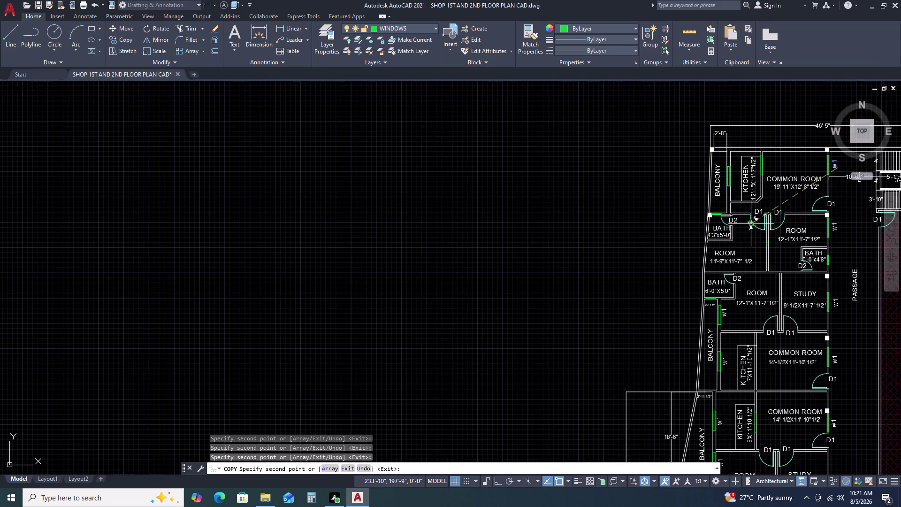
scroll(up, 3)
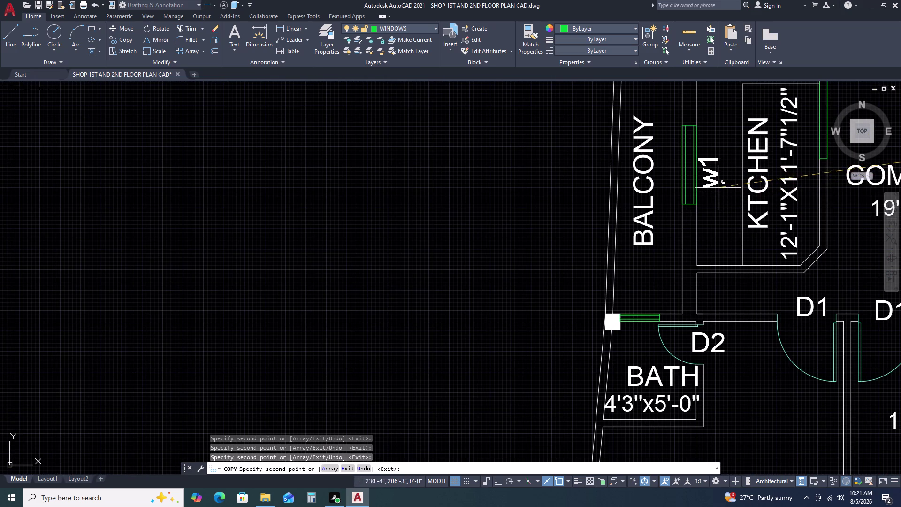
click(723, 175)
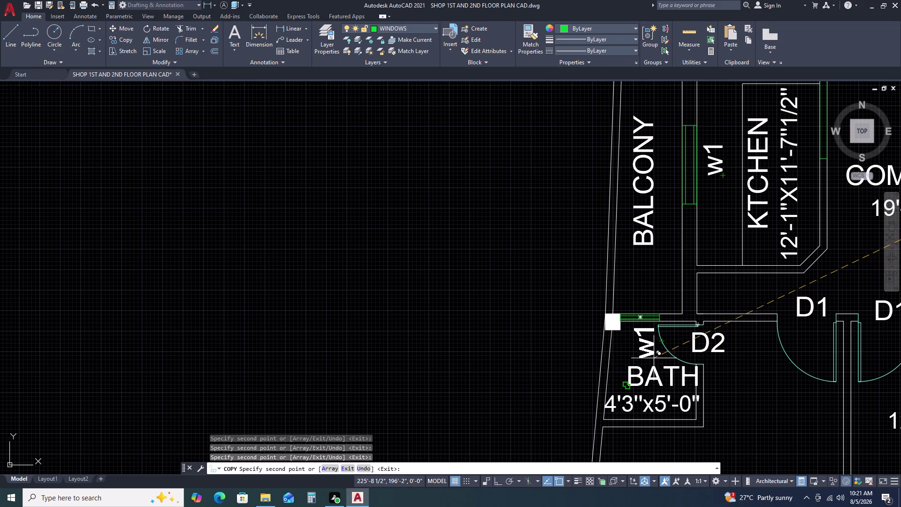
scroll(up, 3)
click(653, 352)
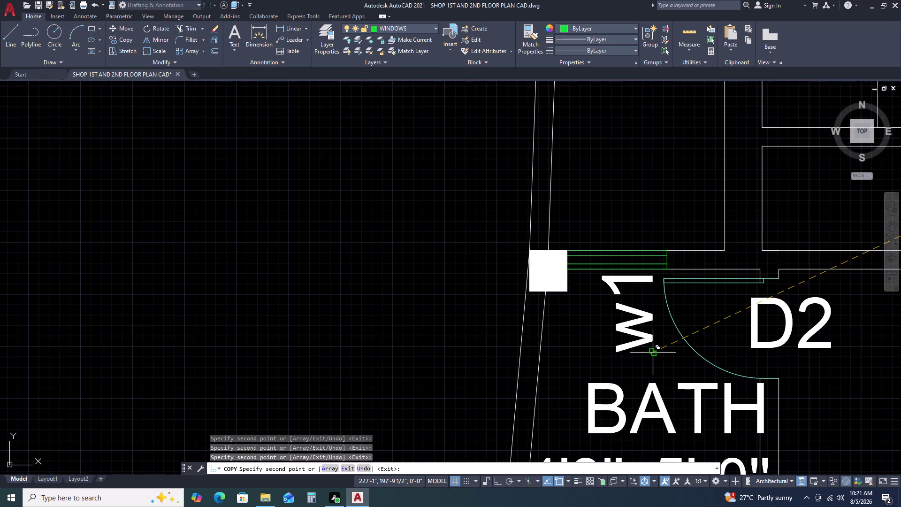
key(Escape)
click(649, 316)
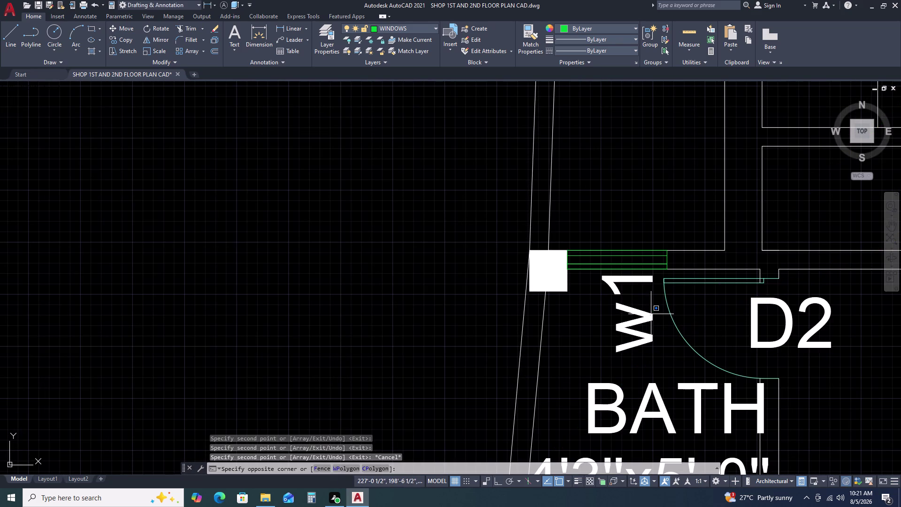
Set the upper bath's W1 label rotation to 0 so it reads horizontally.
click(651, 313)
click(644, 319)
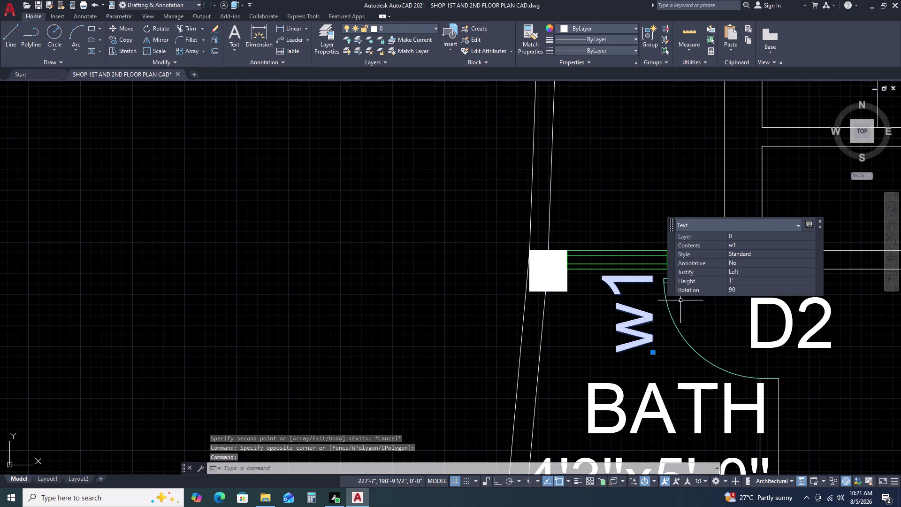
click(745, 287)
key(0)
key(Return)
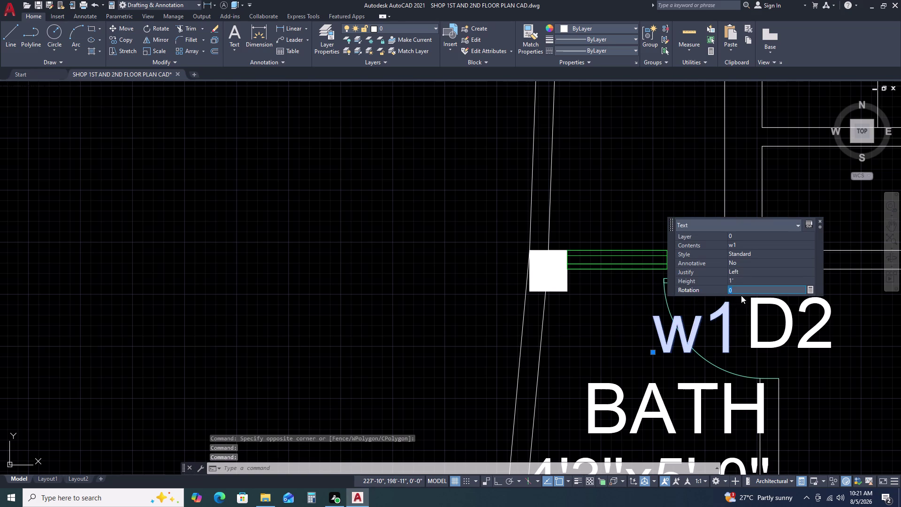
Move the horizontal W1 label just right of the square column, under the window.
click(650, 350)
click(652, 352)
click(651, 353)
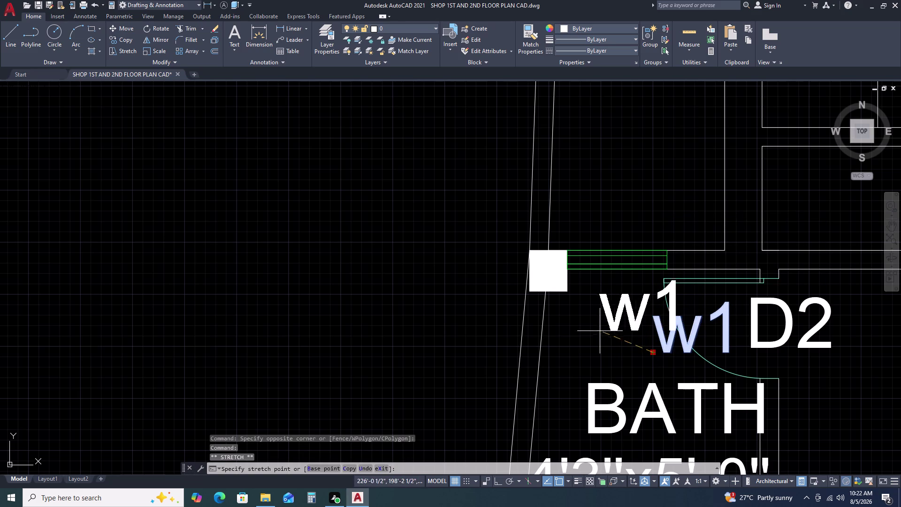
click(577, 328)
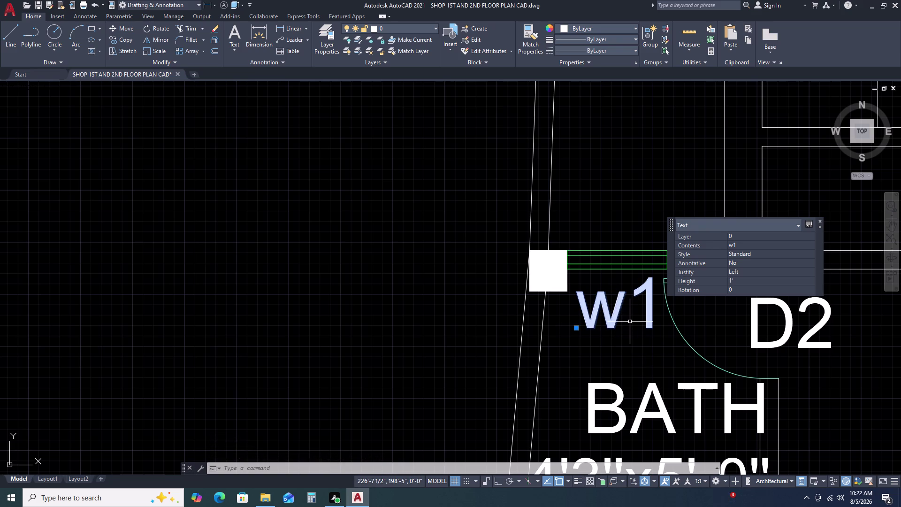
text(co)
key(space)
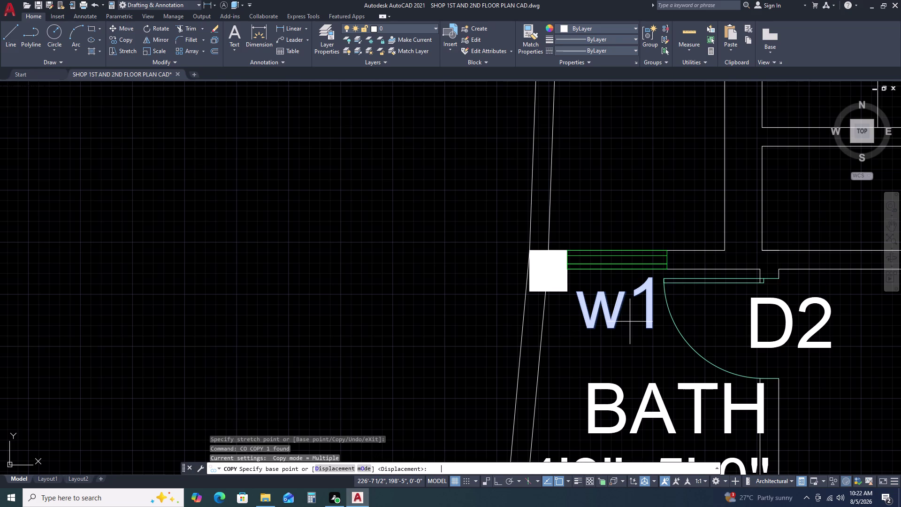
Place a horizontal W1 copy at the lower window of the 6'-0"X5'0" bath.
click(615, 328)
scroll(down, 3)
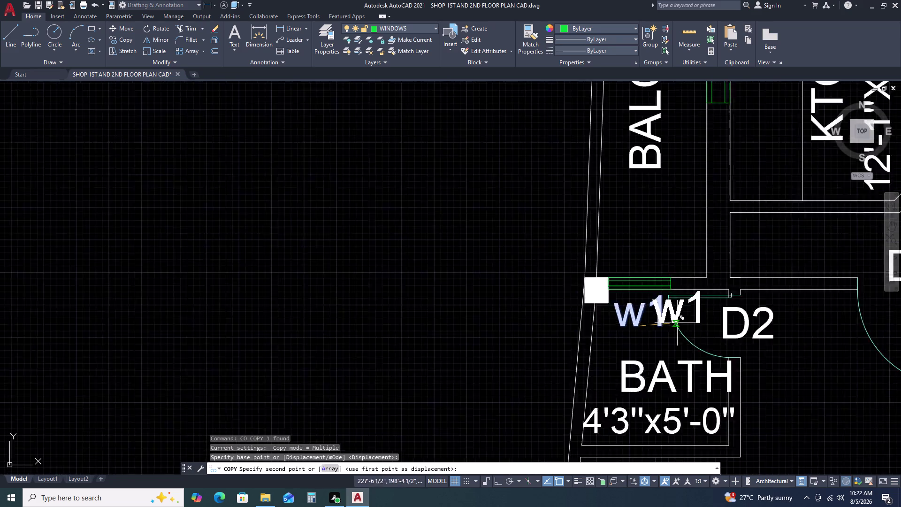
scroll(down, 3)
scroll(down, 3)
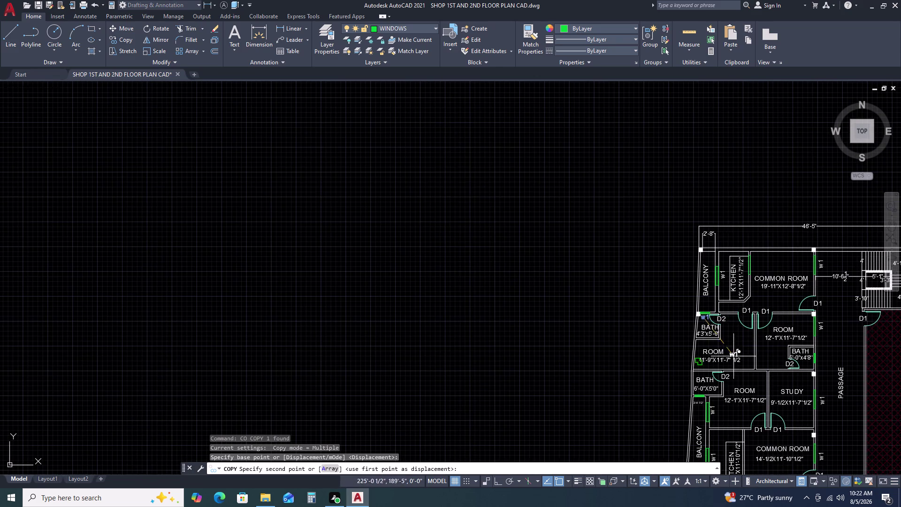
scroll(up, 3)
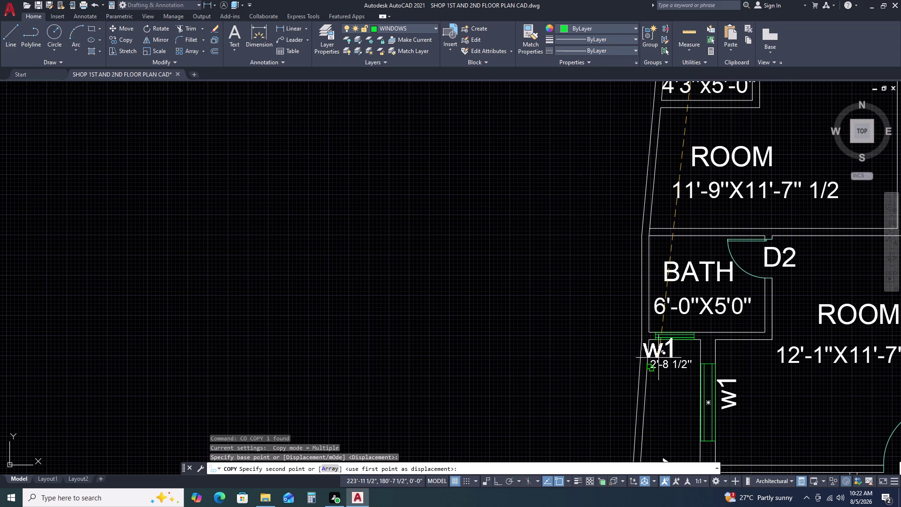
scroll(up, 3)
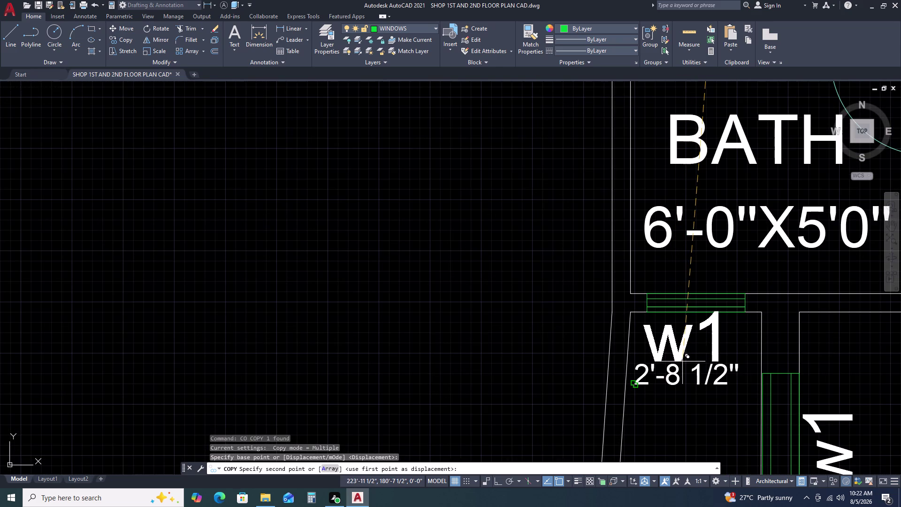
click(682, 360)
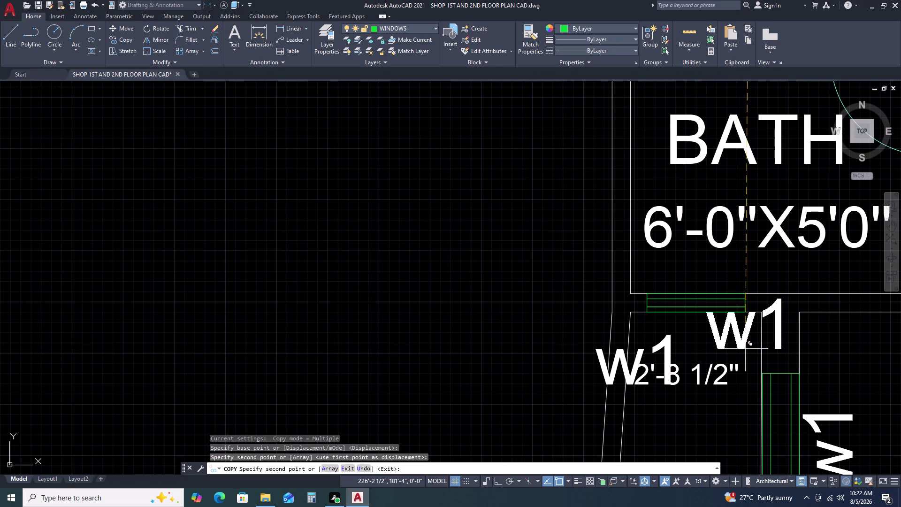
key(Escape)
Move the new W1 label up off the 2'-8 1/2" dimension.
click(670, 340)
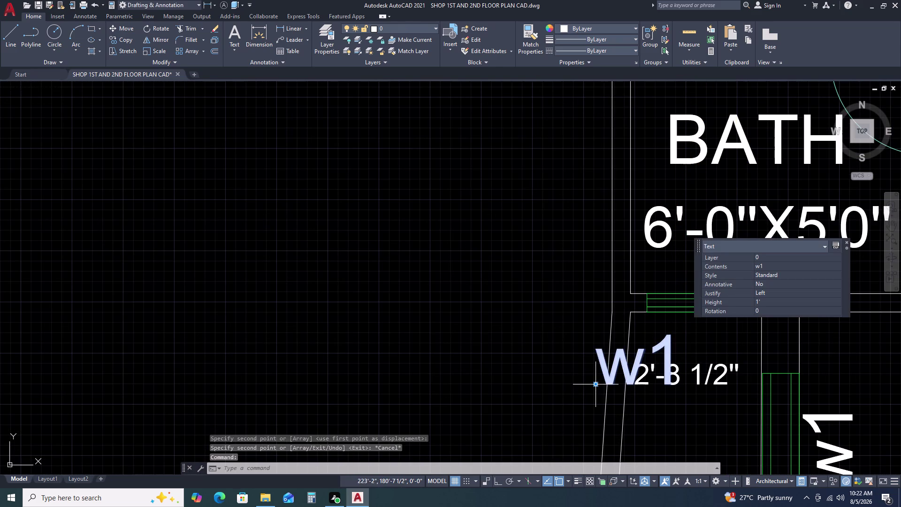
click(596, 386)
scroll(up, 3)
click(650, 359)
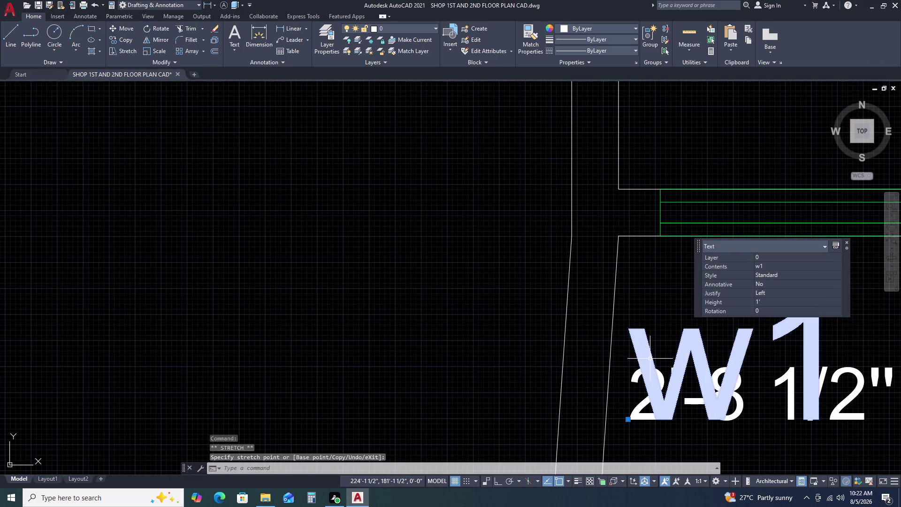
click(698, 340)
click(690, 332)
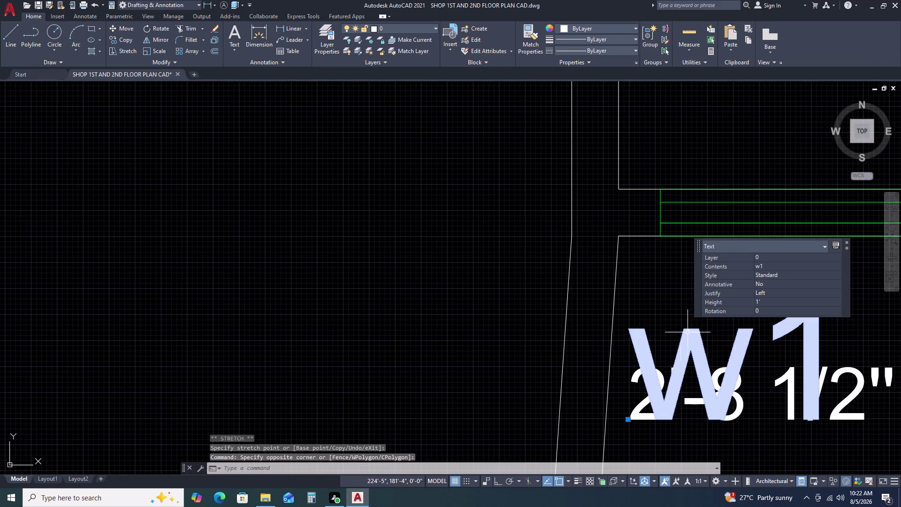
click(628, 421)
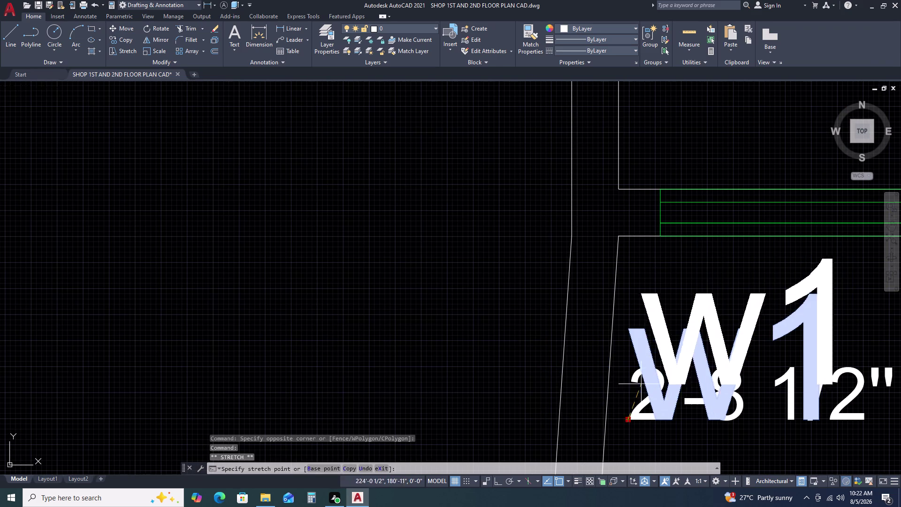
scroll(down, 3)
scroll(up, 3)
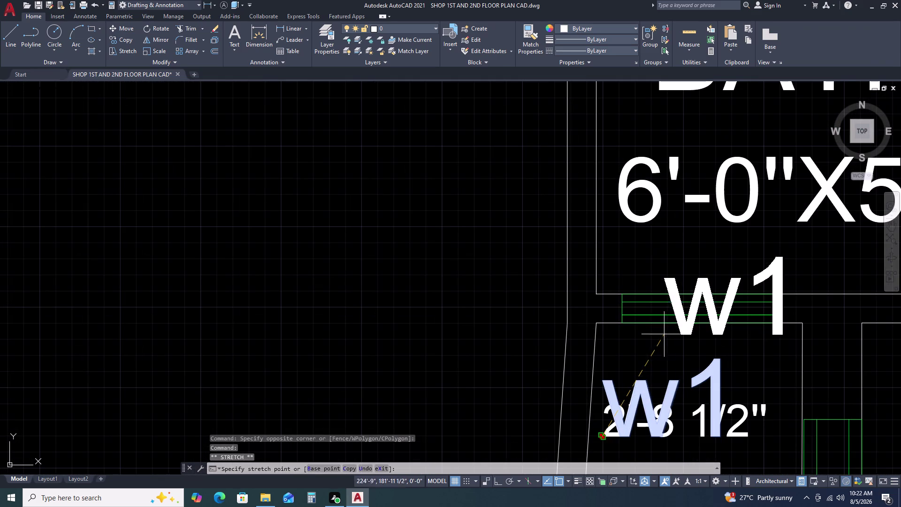
click(650, 349)
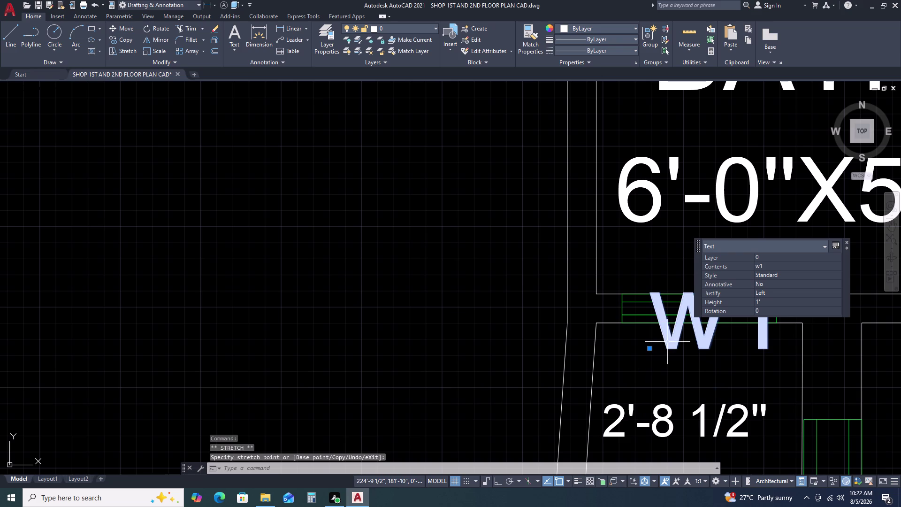
Try selecting the moved W1 label beside the bath window.
double_click(670, 344)
click(676, 345)
triple_click(672, 346)
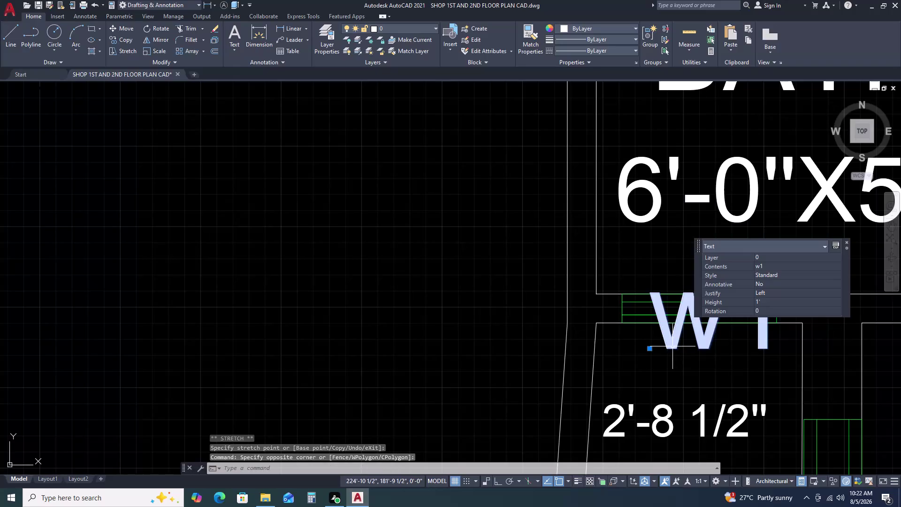
triple_click(673, 346)
click(673, 346)
key(Escape)
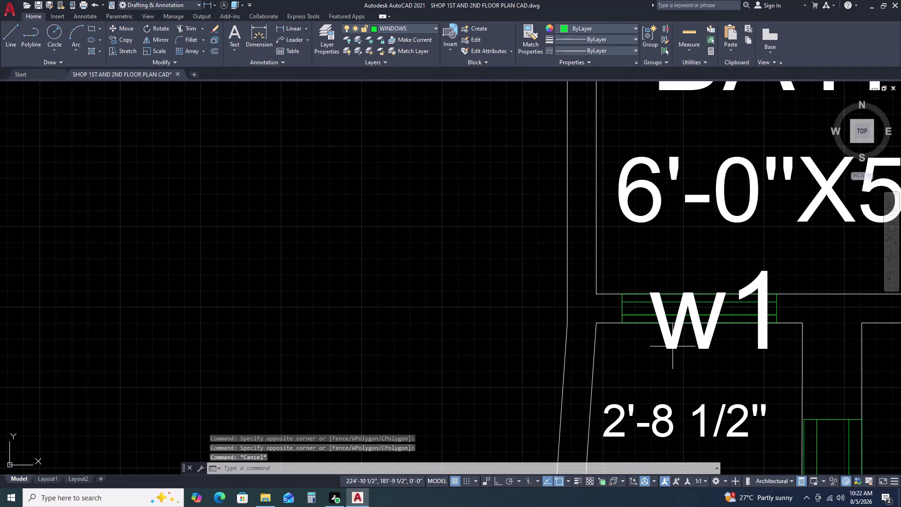
triple_click(672, 346)
click(673, 340)
click(672, 340)
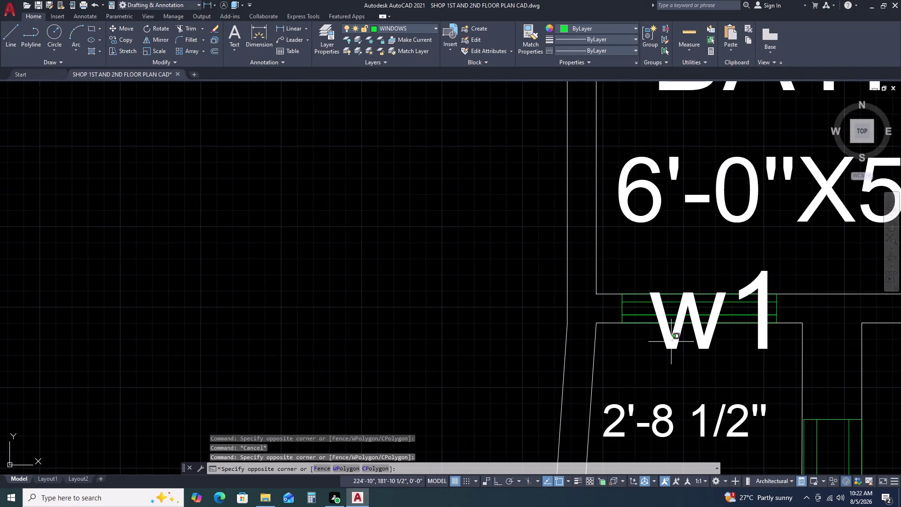
click(669, 344)
click(677, 347)
triple_click(671, 346)
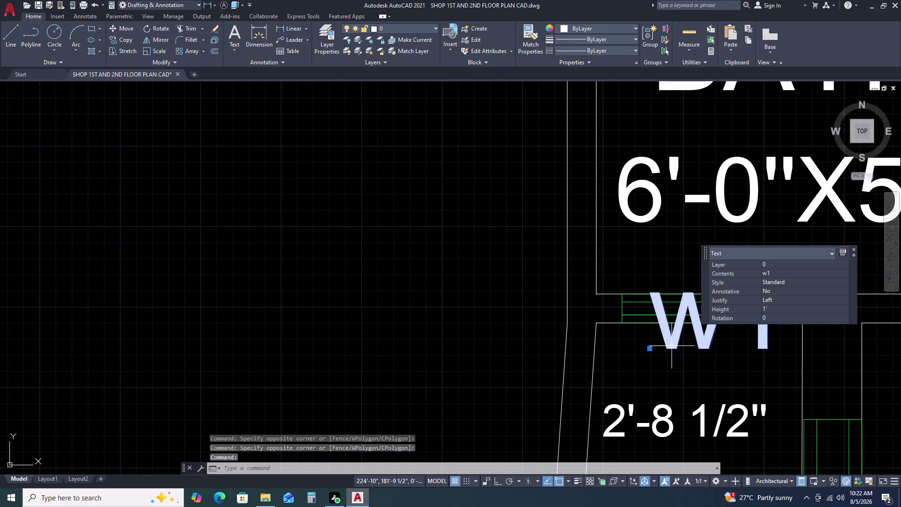
triple_click(671, 346)
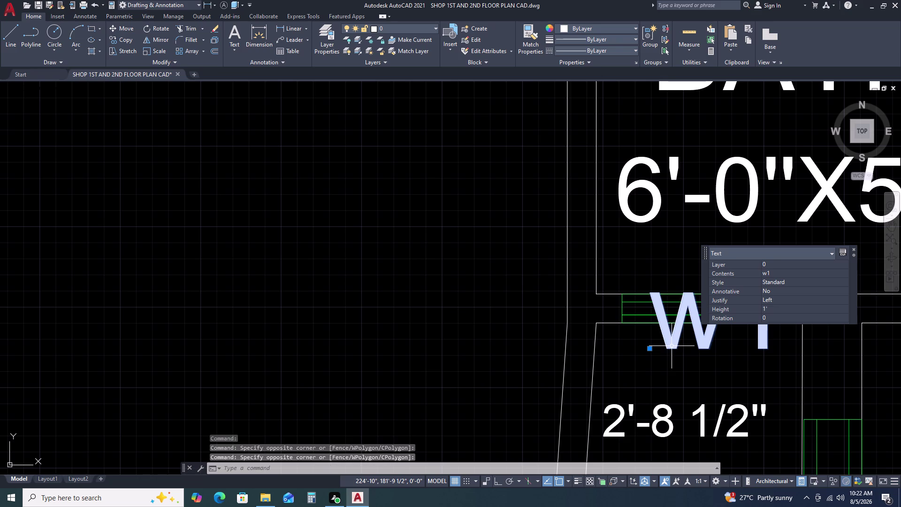
click(672, 346)
key(Escape)
Open the w1 label under the 6'-0"X5'0" bath in TEXTEDIT.
triple_click(765, 336)
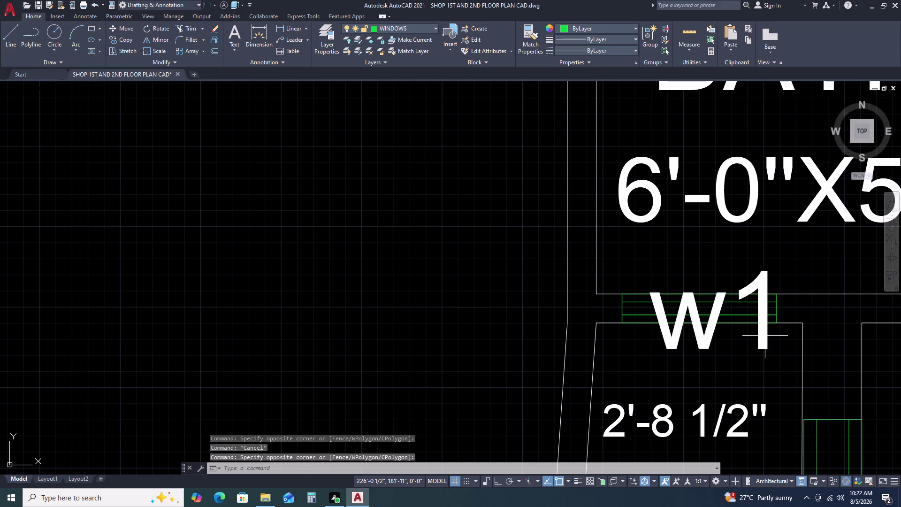
triple_click(764, 336)
triple_click(765, 336)
double_click(764, 335)
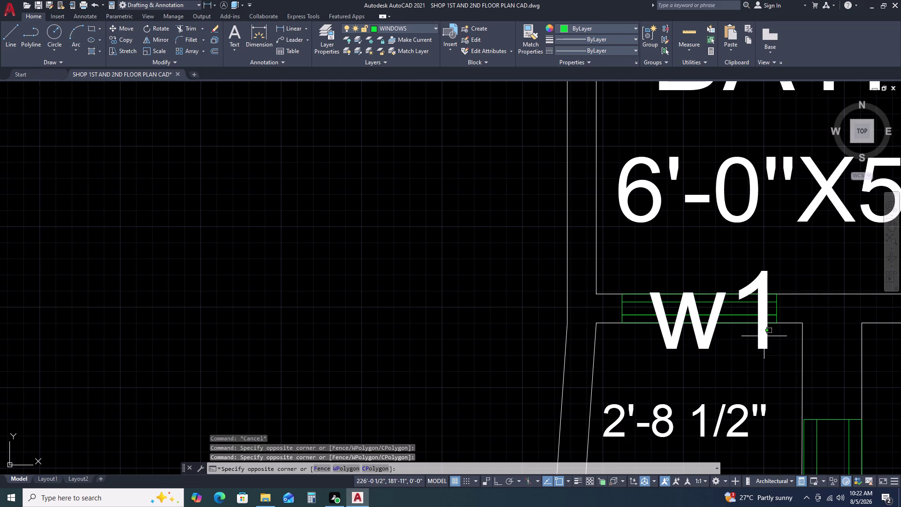
key(Escape)
key(Escape)
click(704, 342)
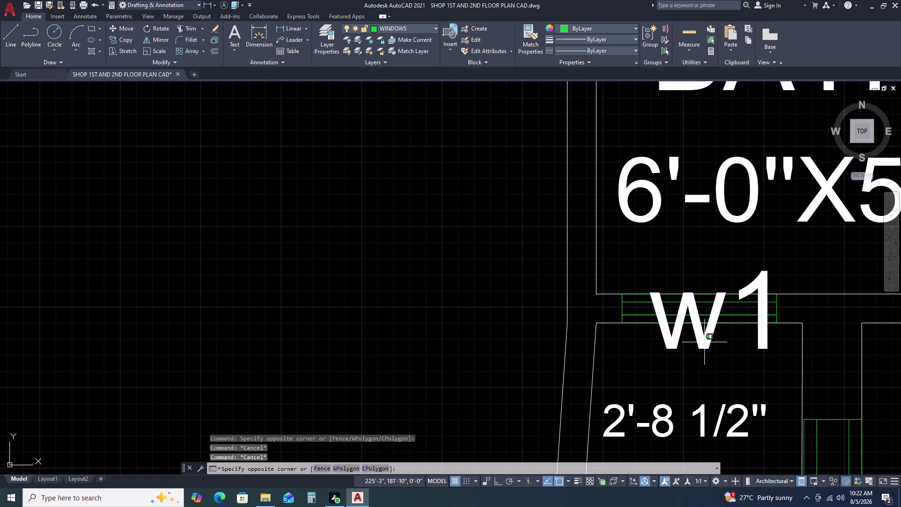
click(663, 338)
click(667, 345)
double_click(667, 345)
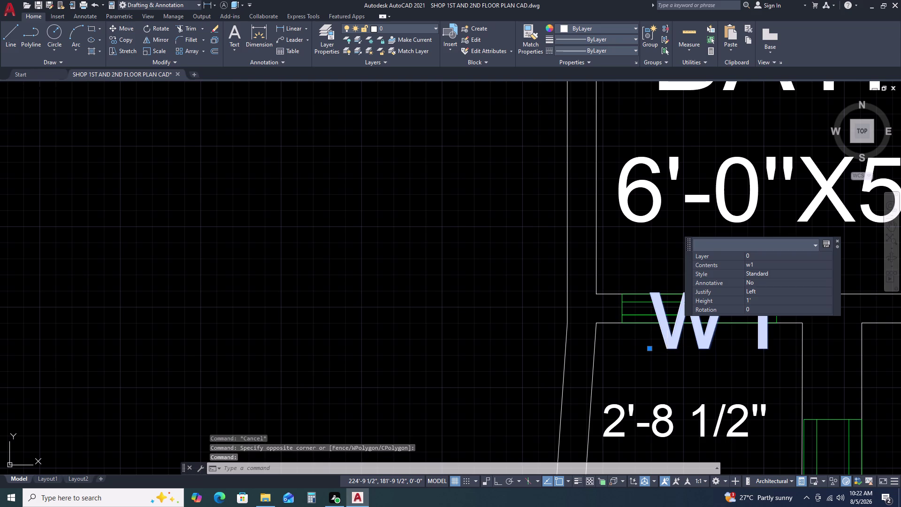
double_click(668, 345)
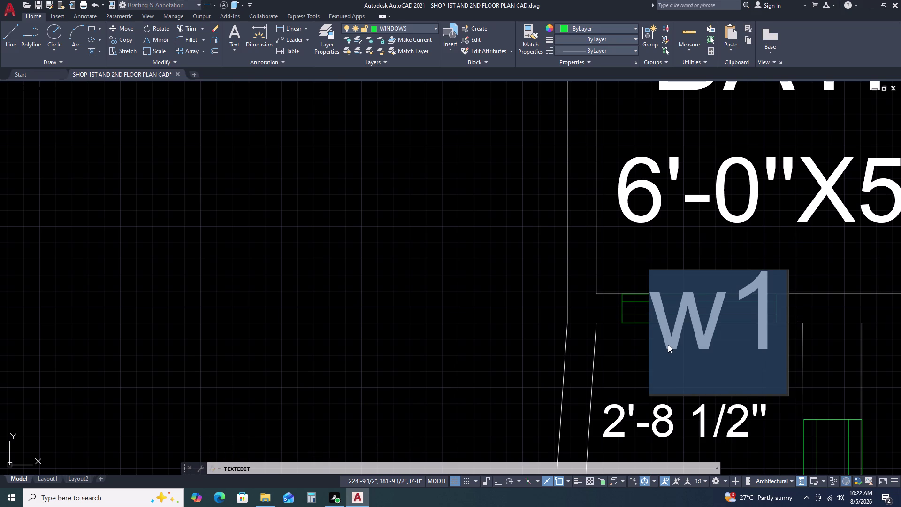
Replace the bath window label text with v1 and exit TEXTEDIT.
text(v1)
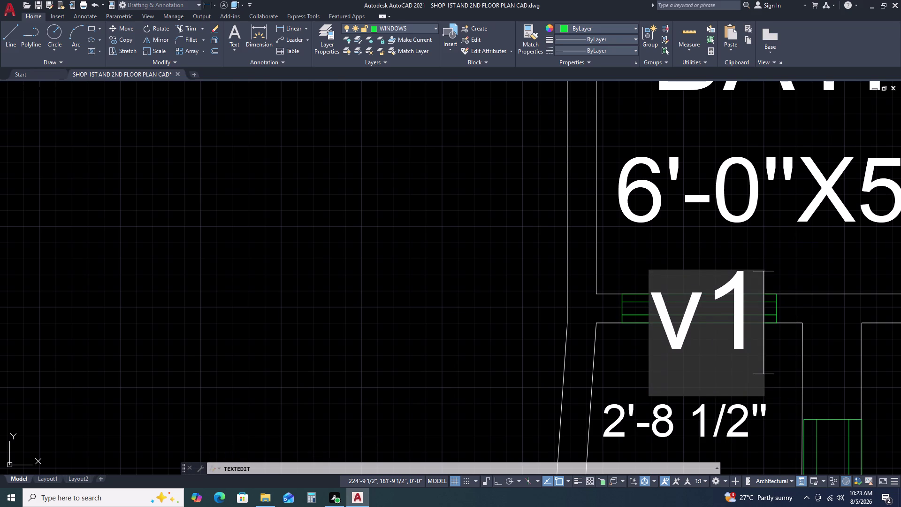
key(Return)
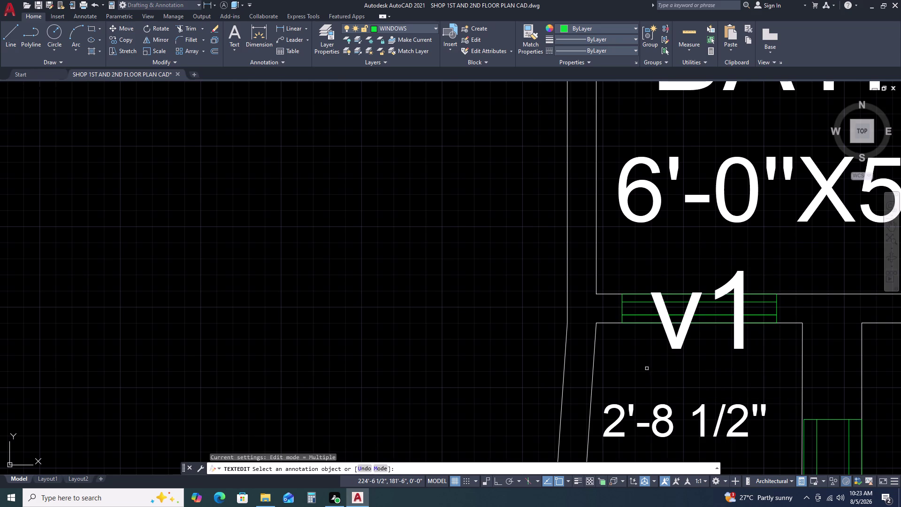
scroll(down, 3)
key(Escape)
scroll(up, 3)
Select the 2'-8 1/2" dimension text and pan to the bath and balcony.
click(708, 371)
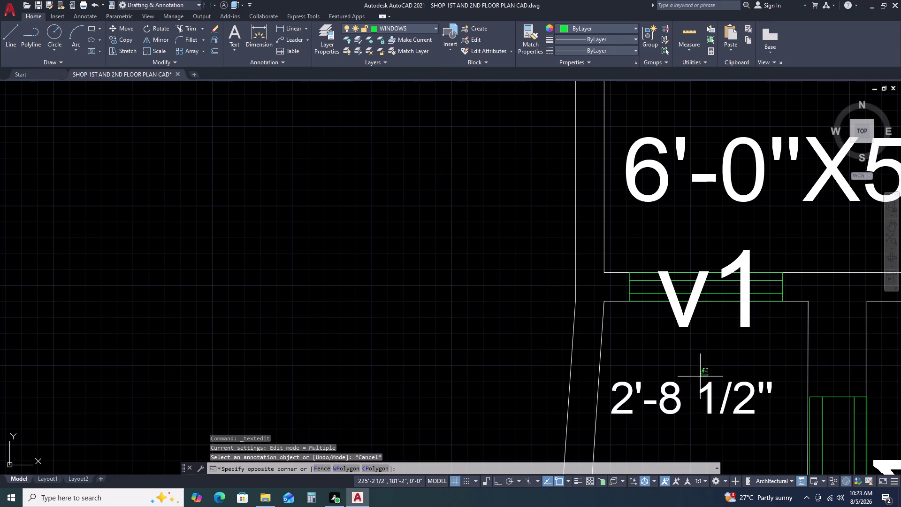
scroll(down, 3)
double_click(661, 408)
scroll(down, 3)
middle_drag(659, 339, 652, 315)
middle_drag(657, 368, 613, 203)
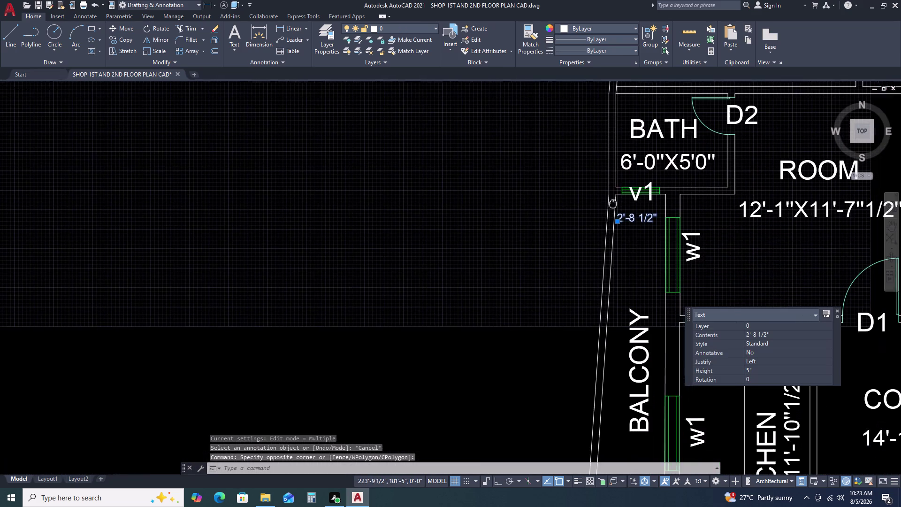
Move the 2'-8 1/2" text lower, below the bath window.
key(m)
key(space)
click(646, 245)
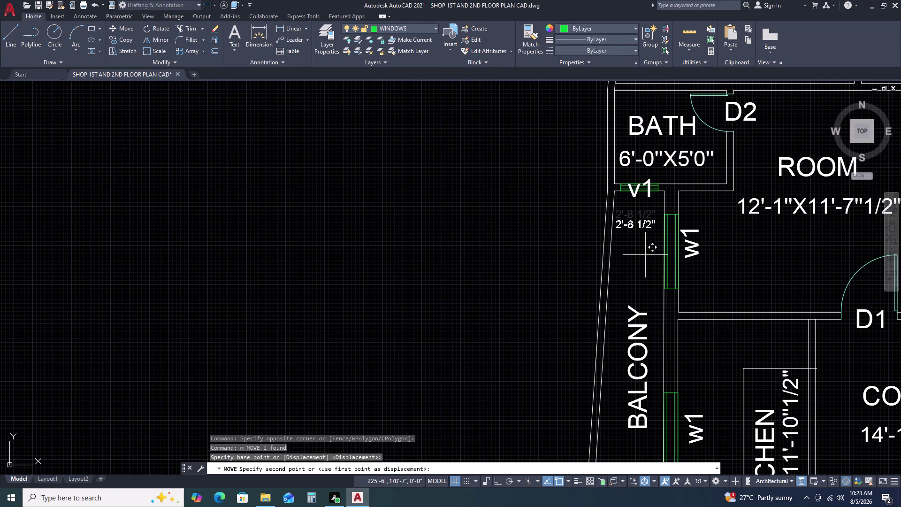
click(645, 273)
scroll(up, 3)
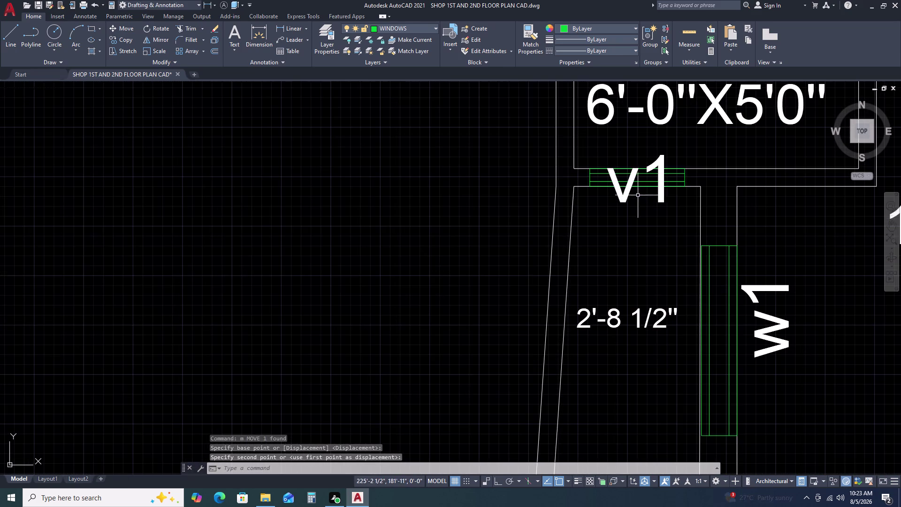
Move the v1 label just below the window line inside the balcony.
click(635, 197)
click(617, 198)
text(m)
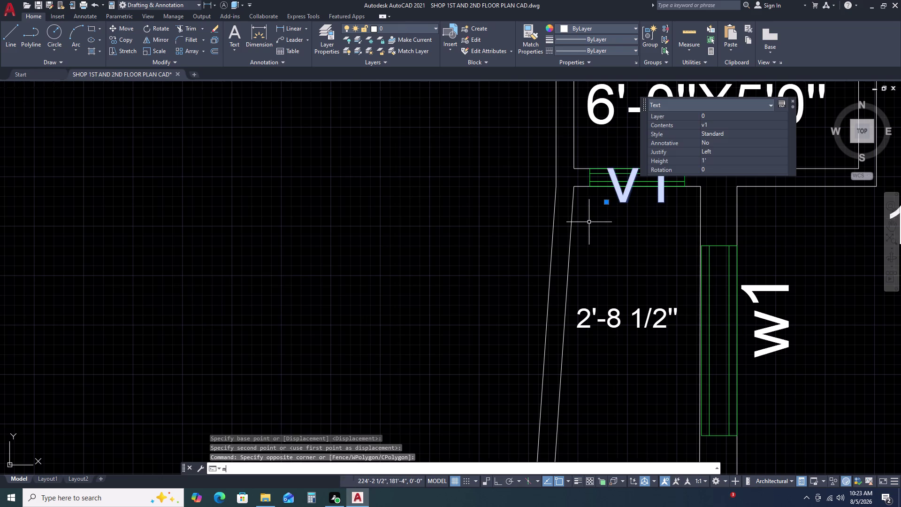
key(space)
click(608, 213)
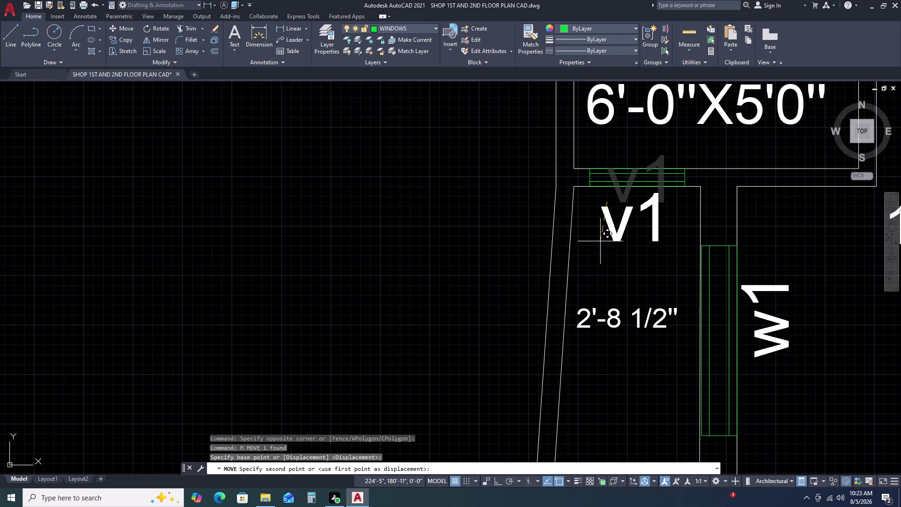
click(600, 241)
Start copying the repositioned v1 label with CO, picking its base point.
click(669, 225)
click(638, 224)
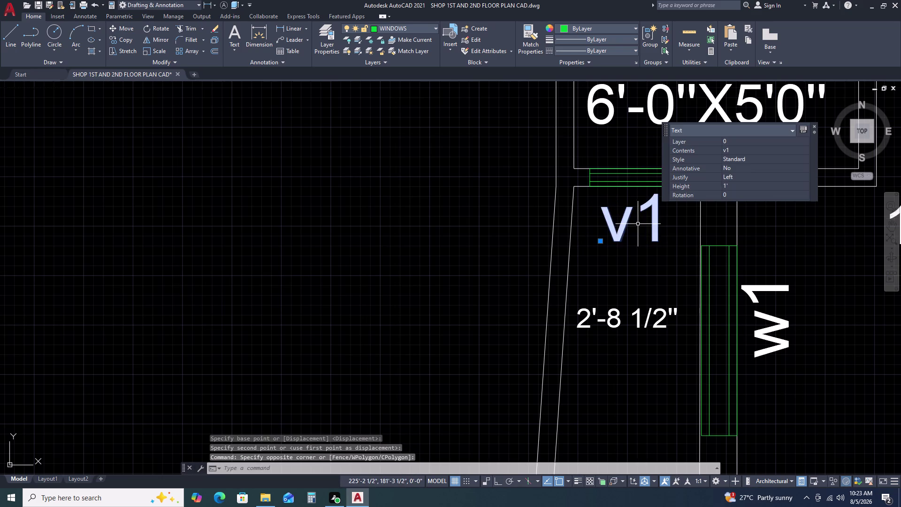
key(c)
key(o)
key(space)
click(638, 240)
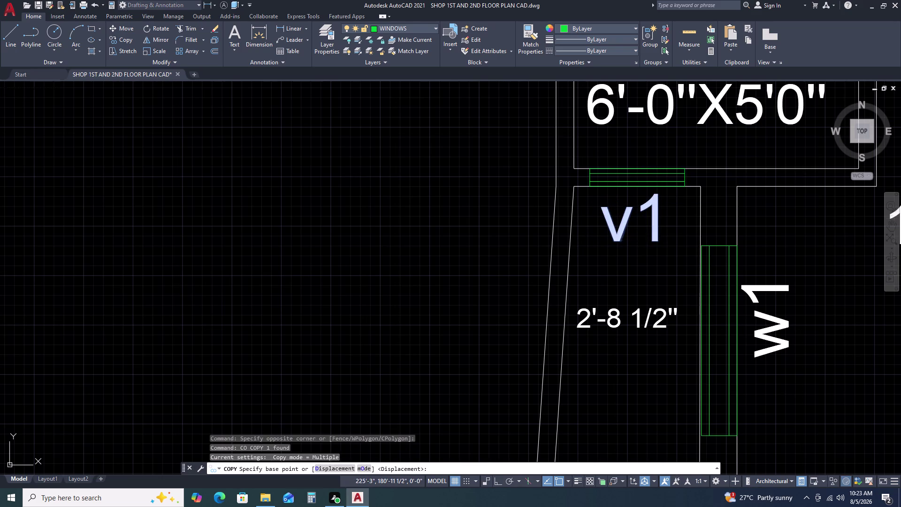
Delete the old w1 label at the upper bath window on the sloped wall.
scroll(down, 3)
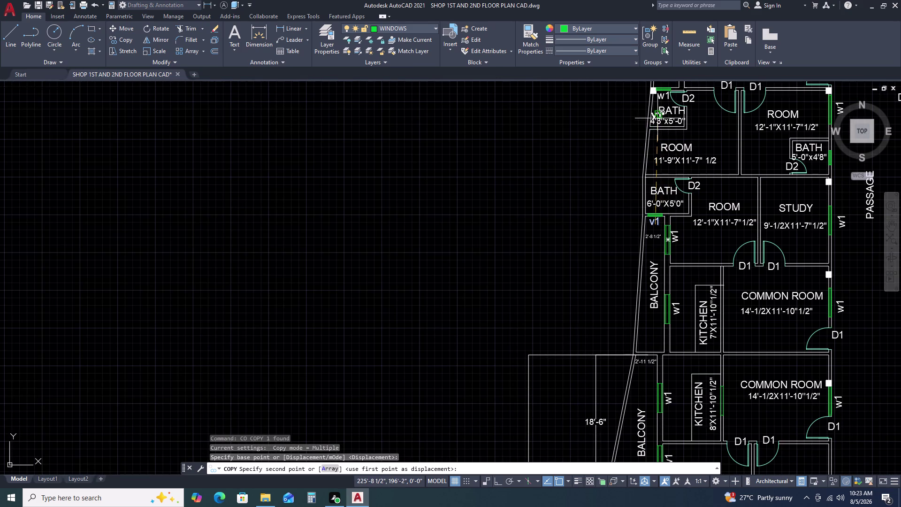
scroll(up, 3)
scroll(down, 3)
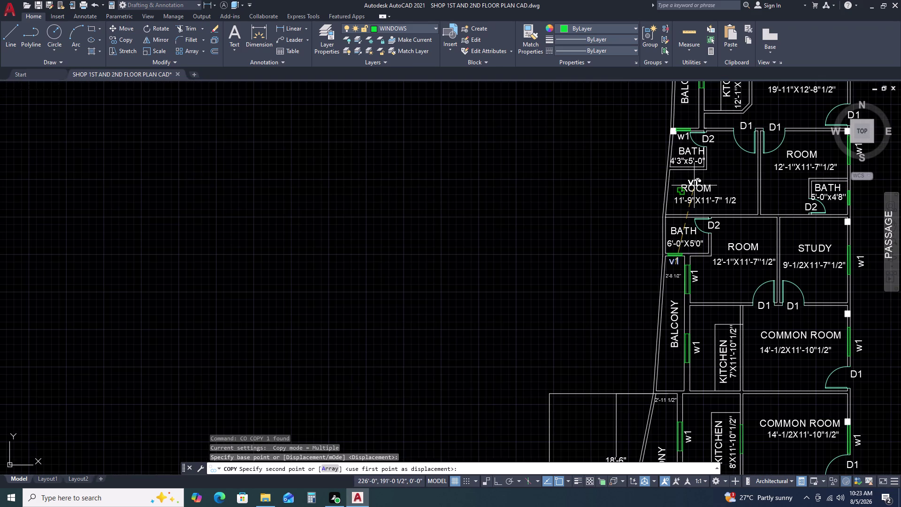
middle_drag(707, 201, 706, 272)
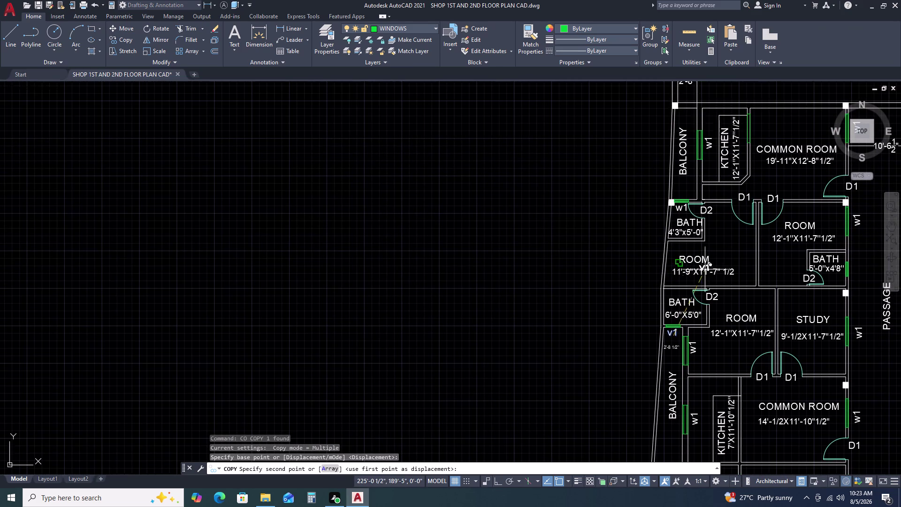
scroll(up, 3)
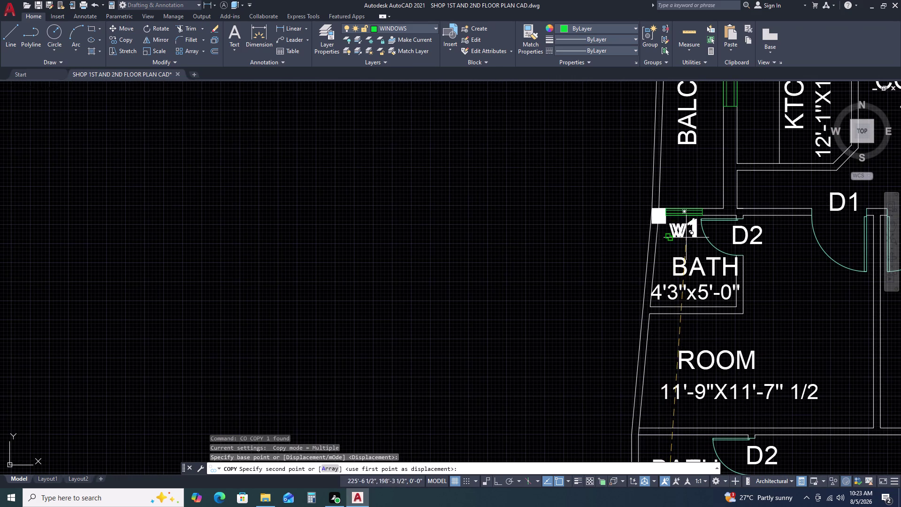
key(Escape)
click(683, 228)
key(Delete)
Copy the v1 label to the upper bath window.
scroll(down, 3)
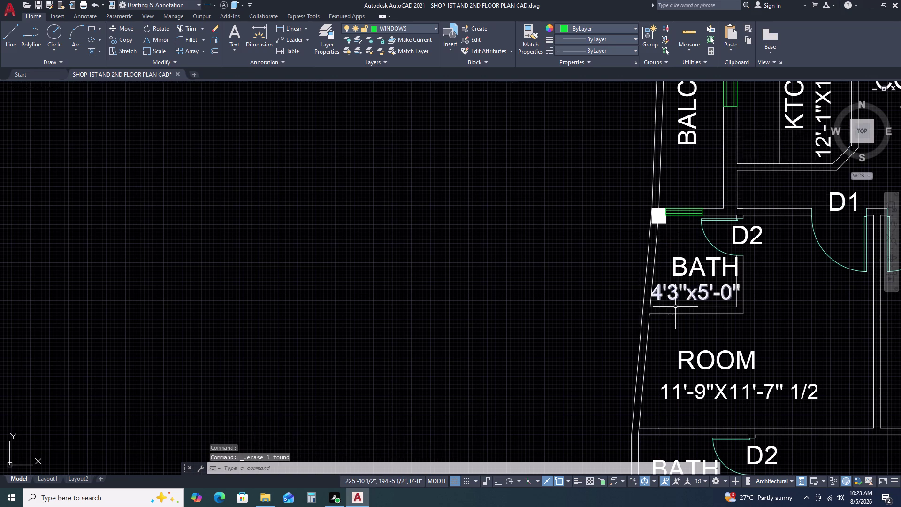
scroll(down, 3)
scroll(up, 3)
click(660, 329)
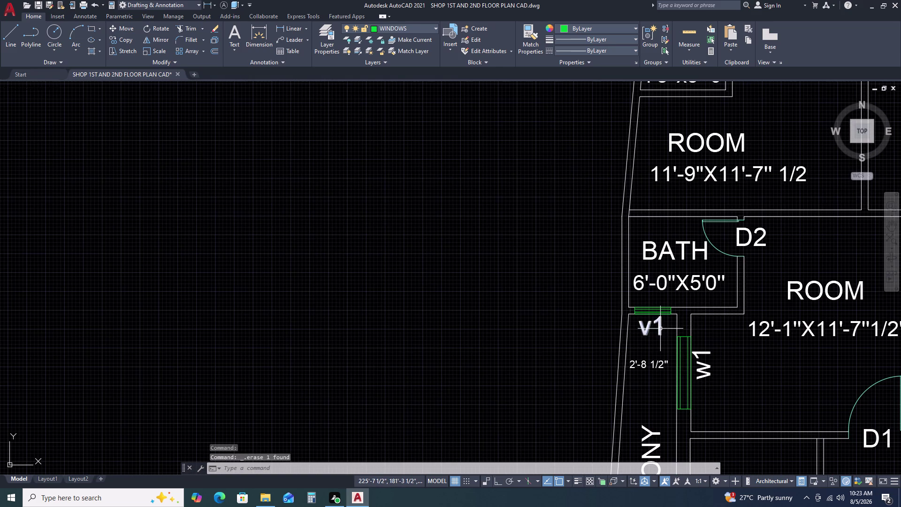
key(c)
key(o)
key(space)
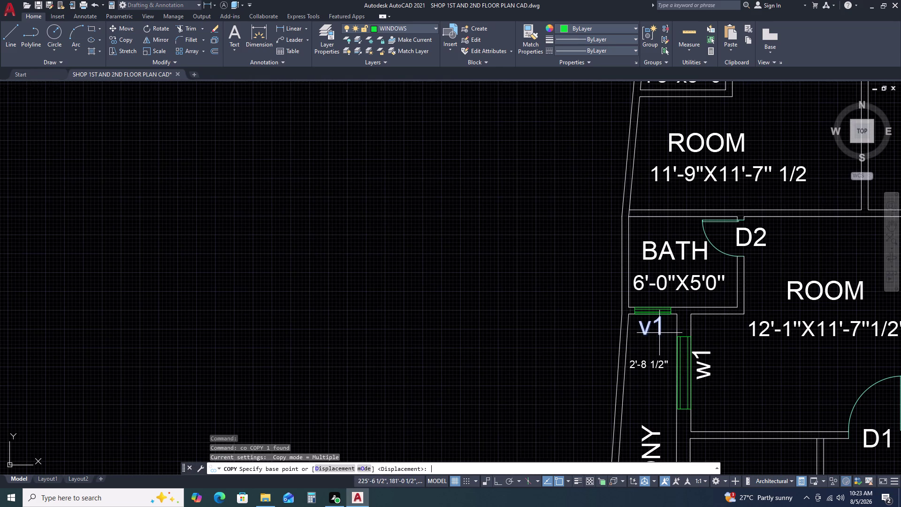
click(660, 333)
scroll(down, 3)
scroll(up, 3)
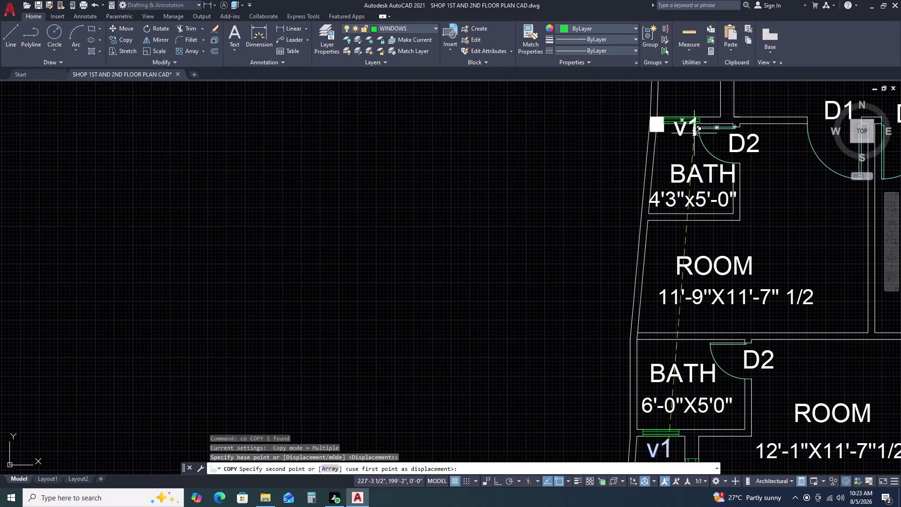
scroll(up, 3)
click(689, 134)
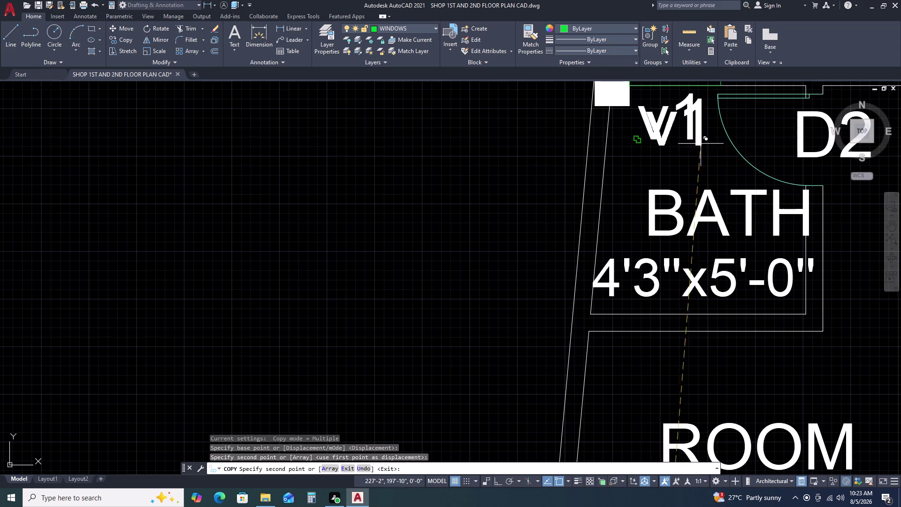
Place another v1 copy at the right-hand 5'-0"x4'8" bath window.
scroll(down, 3)
scroll(down, 3)
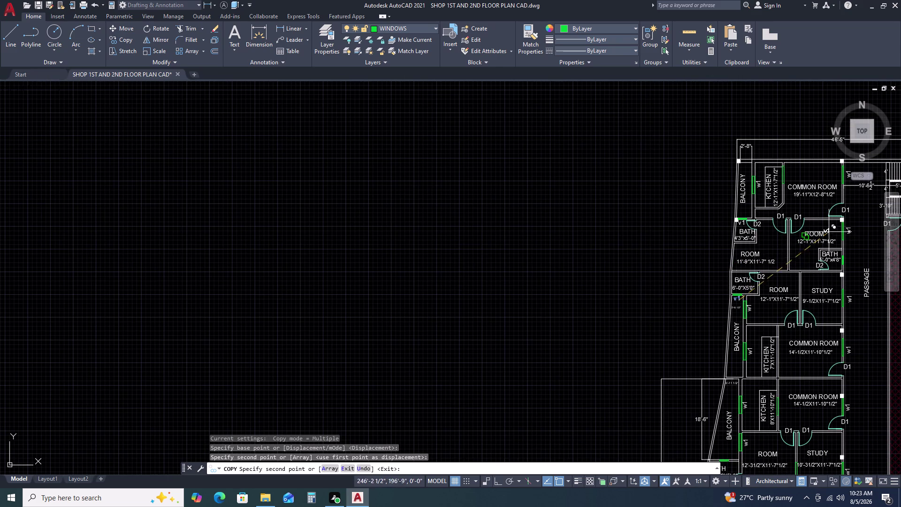
scroll(up, 3)
scroll(up, 3)
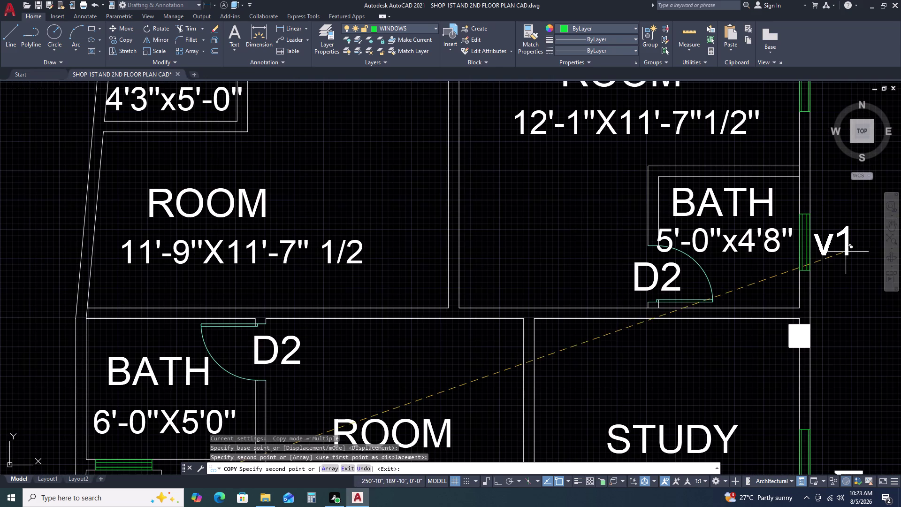
click(847, 252)
scroll(down, 3)
scroll(up, 3)
scroll(down, 3)
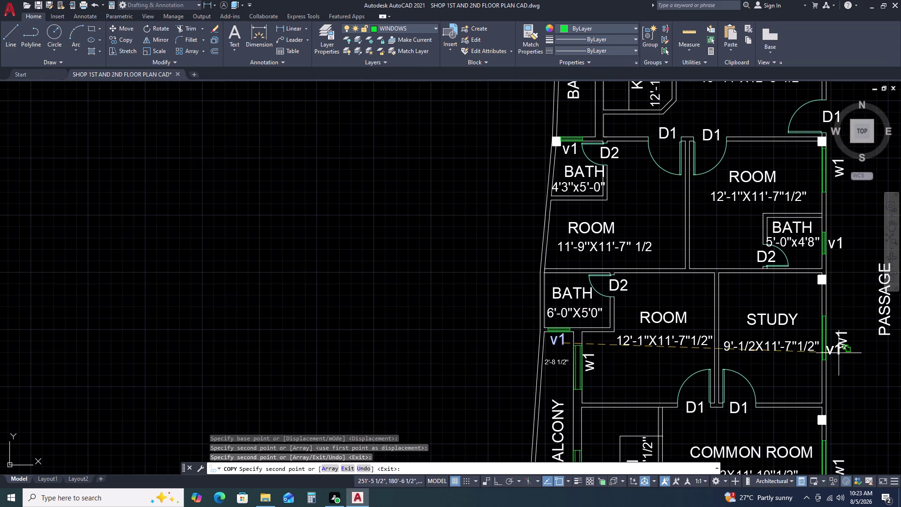
middle_drag(821, 322, 757, 231)
scroll(down, 3)
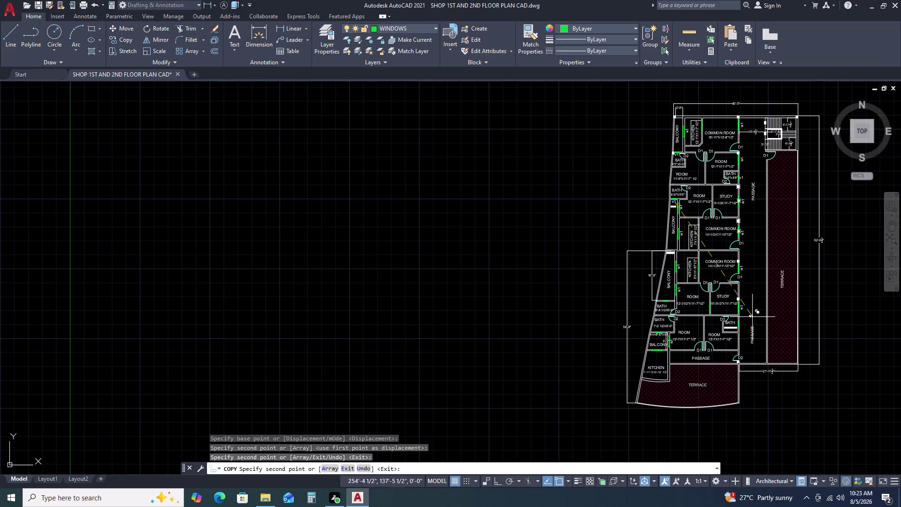
Place a v1 label copy at the lower bath window.
scroll(up, 3)
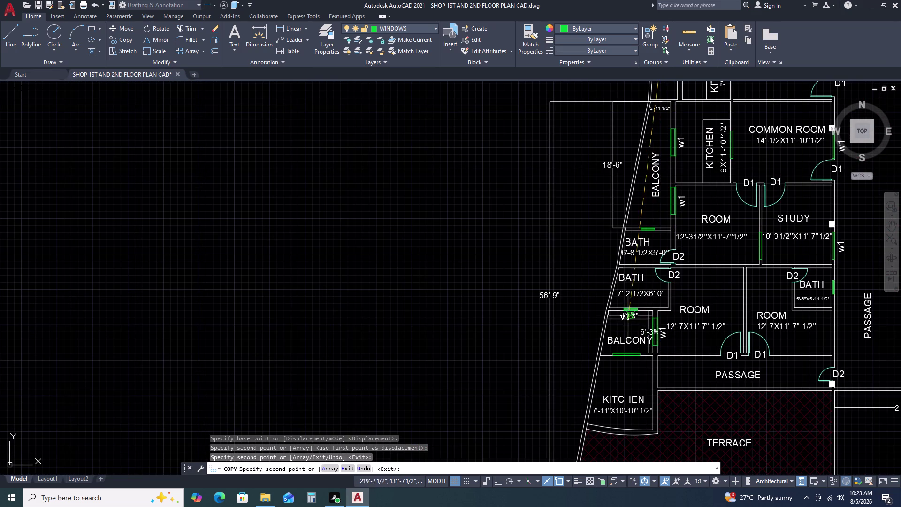
scroll(up, 3)
scroll(up, 3)
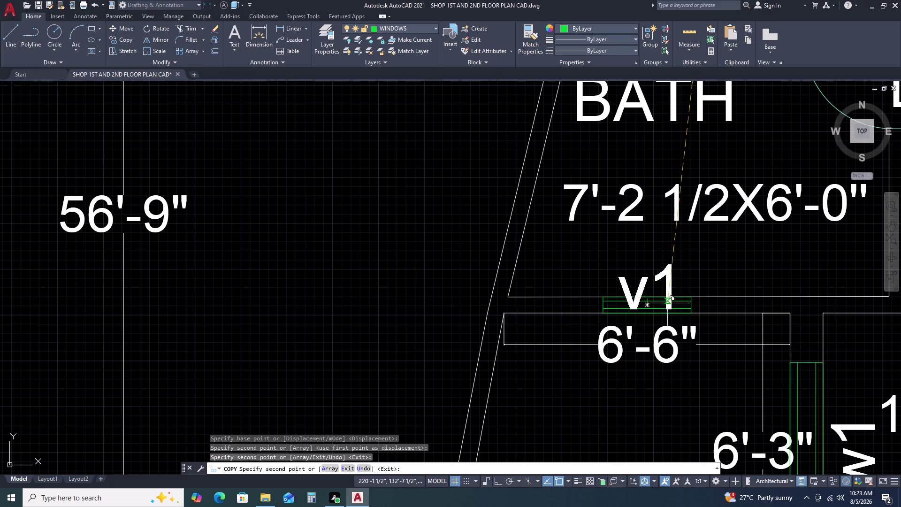
click(670, 285)
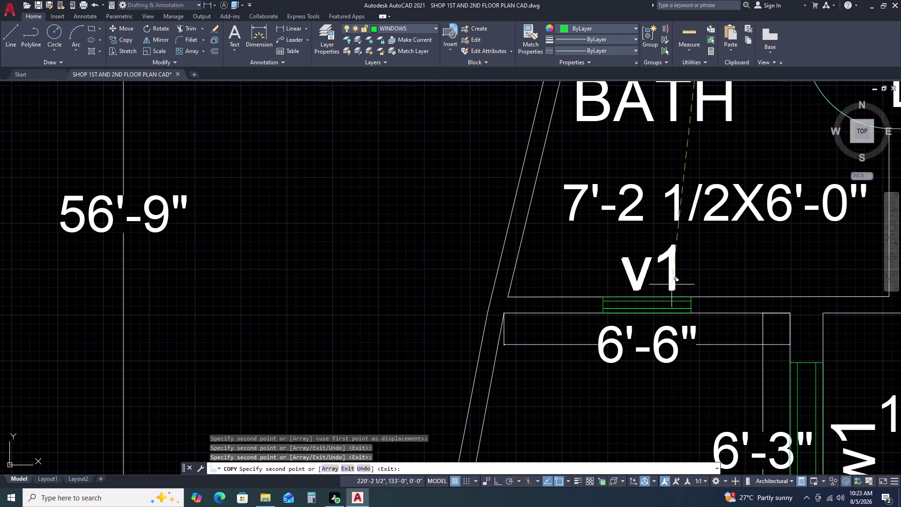
scroll(down, 3)
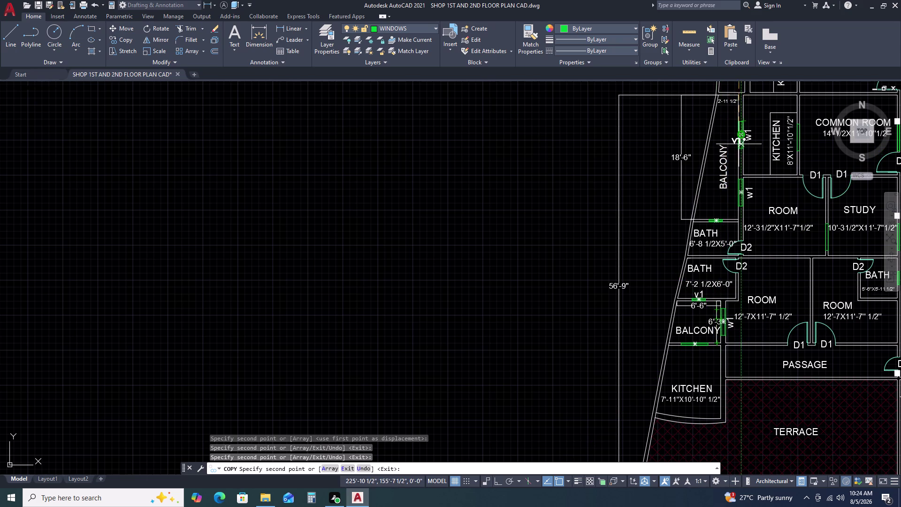
Place a v1 copy at the balcony window and end the copy command.
scroll(up, 3)
scroll(up, 3)
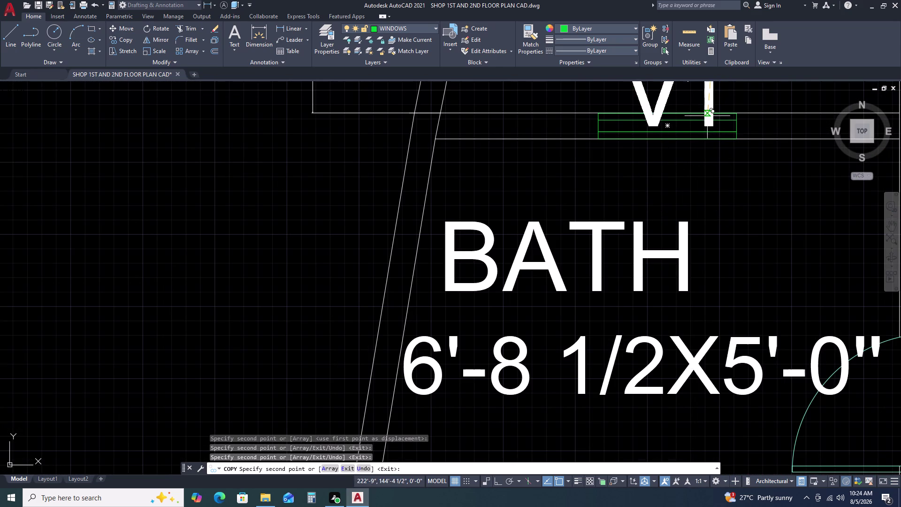
click(706, 99)
scroll(down, 3)
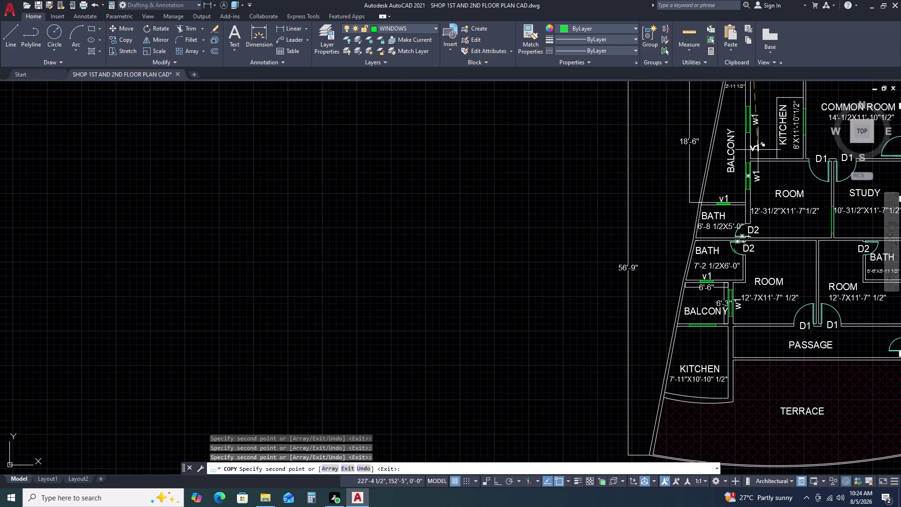
middle_drag(751, 170, 650, 273)
middle_click(638, 281)
middle_click(634, 284)
middle_drag(633, 141, 578, 294)
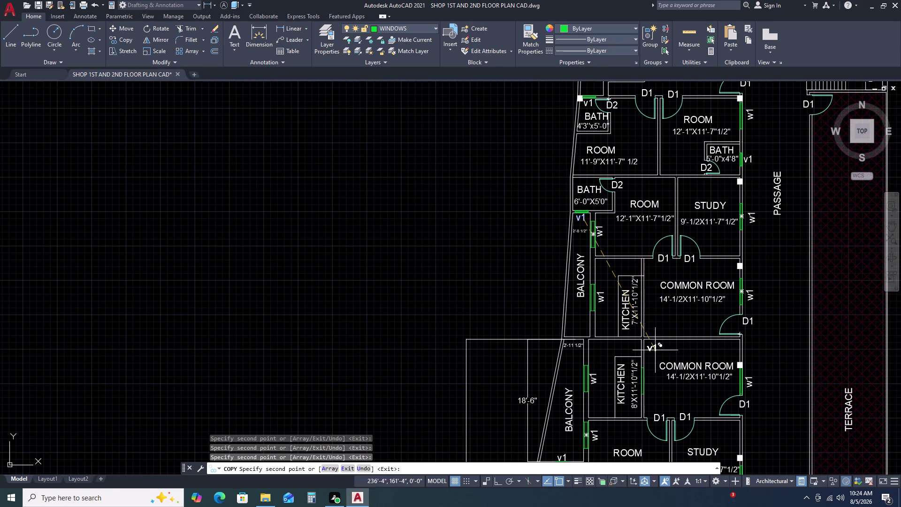
key(Escape)
Zoom to the lower balcony and kitchen area, clearing an accidental selection.
middle_drag(734, 346, 721, 203)
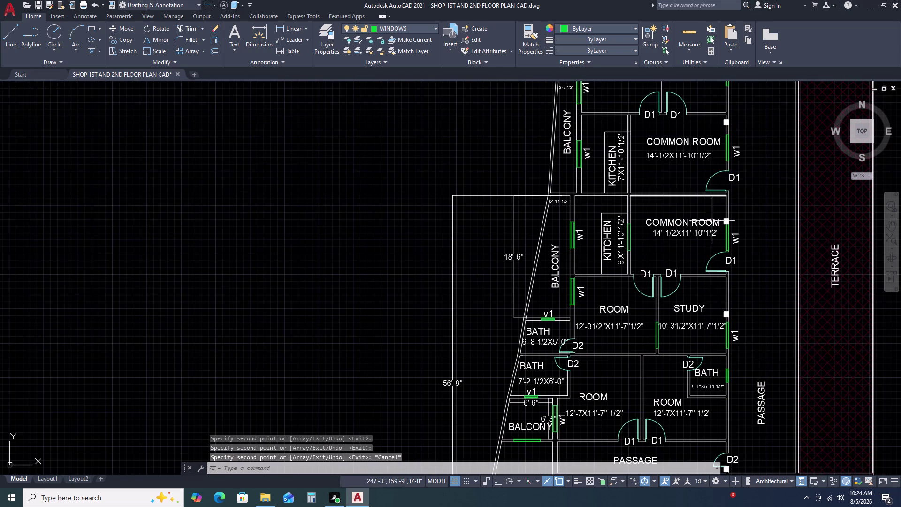
scroll(down, 3)
middle_drag(661, 370, 687, 265)
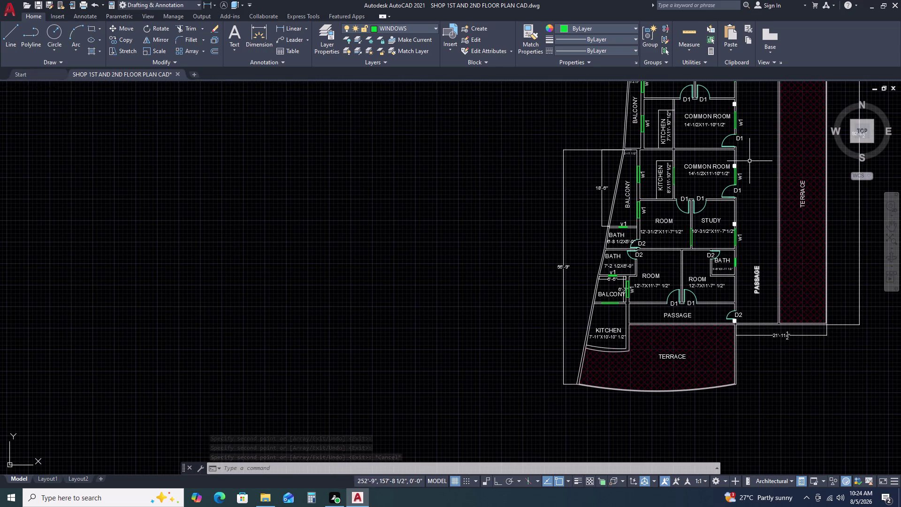
middle_drag(706, 162, 709, 181)
middle_click(725, 274)
middle_click(725, 273)
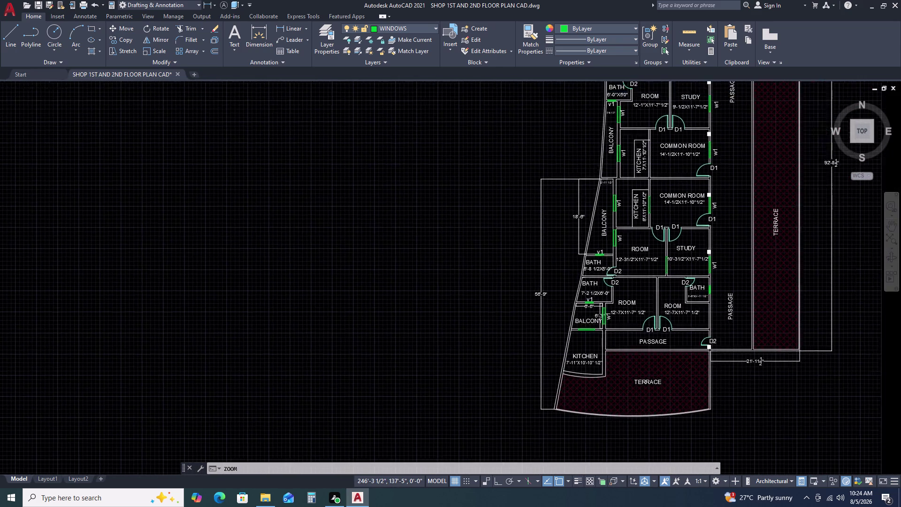
middle_drag(425, 231, 446, 219)
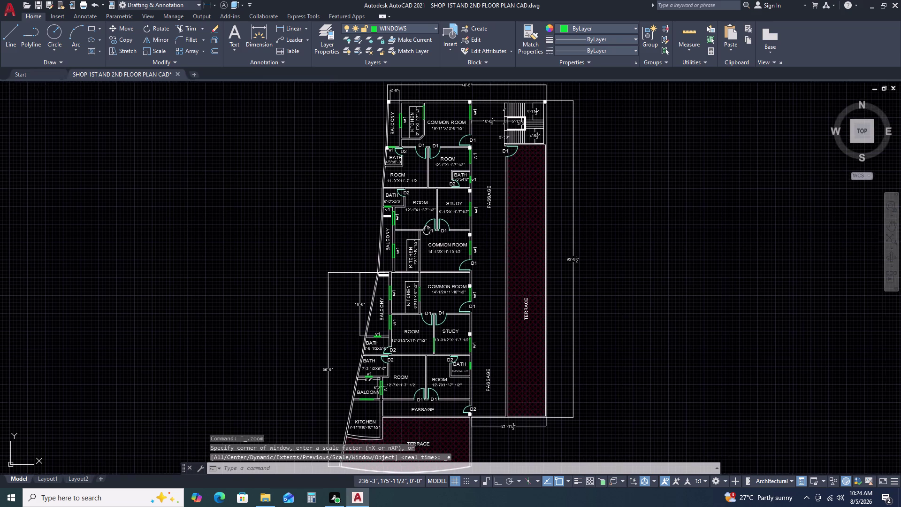
middle_drag(446, 219, 485, 201)
middle_drag(510, 189, 523, 181)
drag(490, 335, 522, 314)
middle_click(489, 334)
middle_drag(505, 321, 515, 316)
middle_drag(540, 306, 604, 253)
key(Escape)
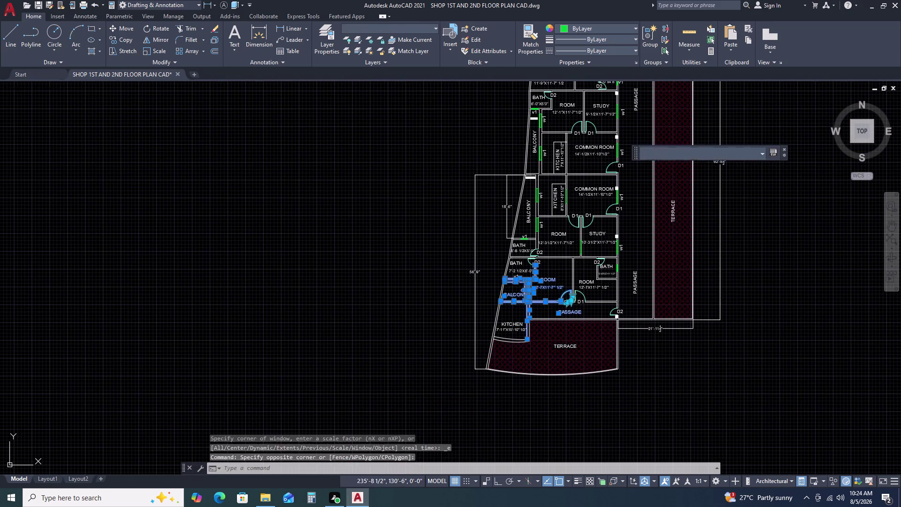
key(Escape)
scroll(up, 3)
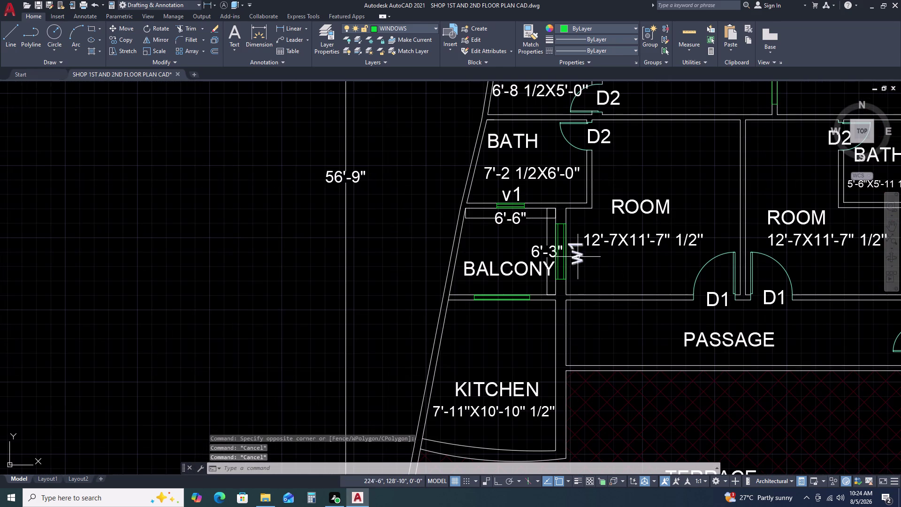
Copy the vertical balcony w1 label to a spot below the balcony.
click(579, 257)
key(v)
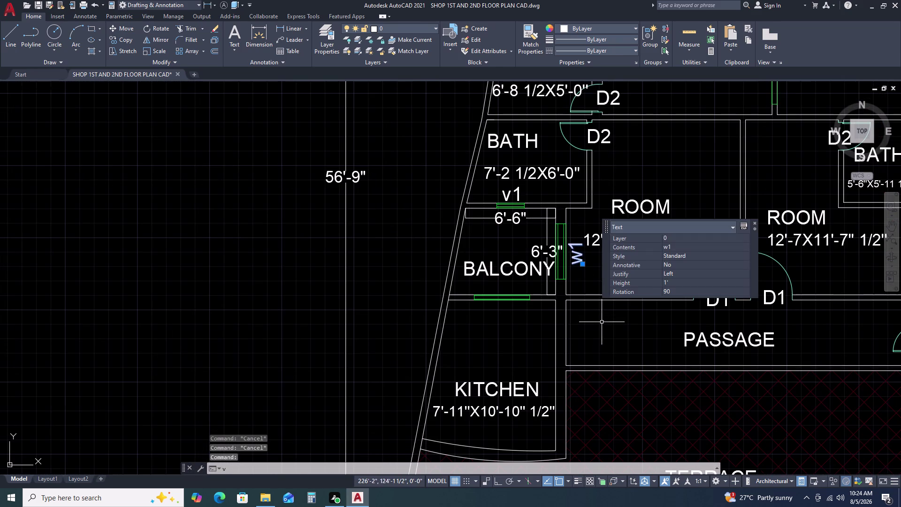
key(BackSpace)
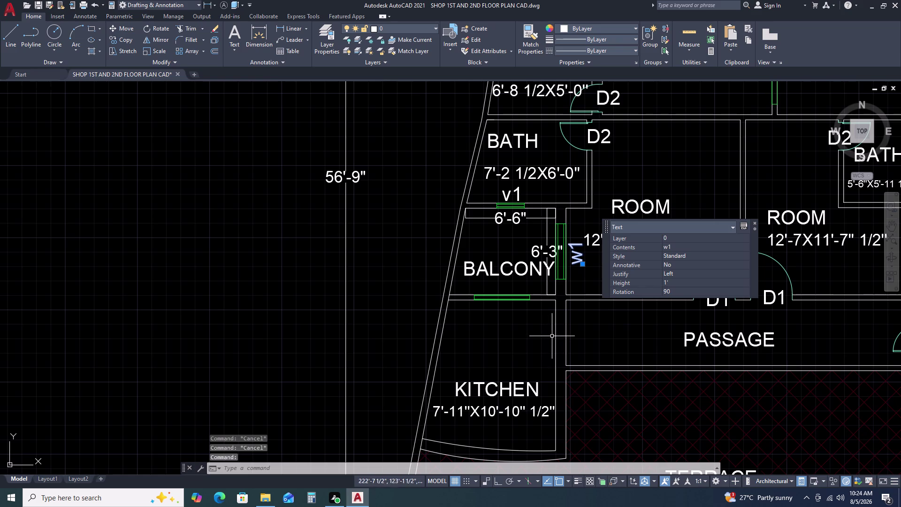
key(c)
key(o)
key(space)
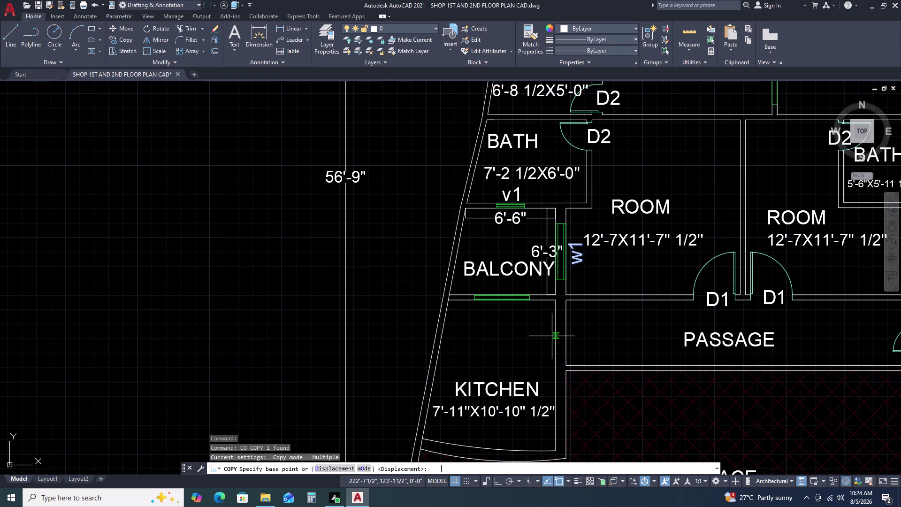
click(580, 262)
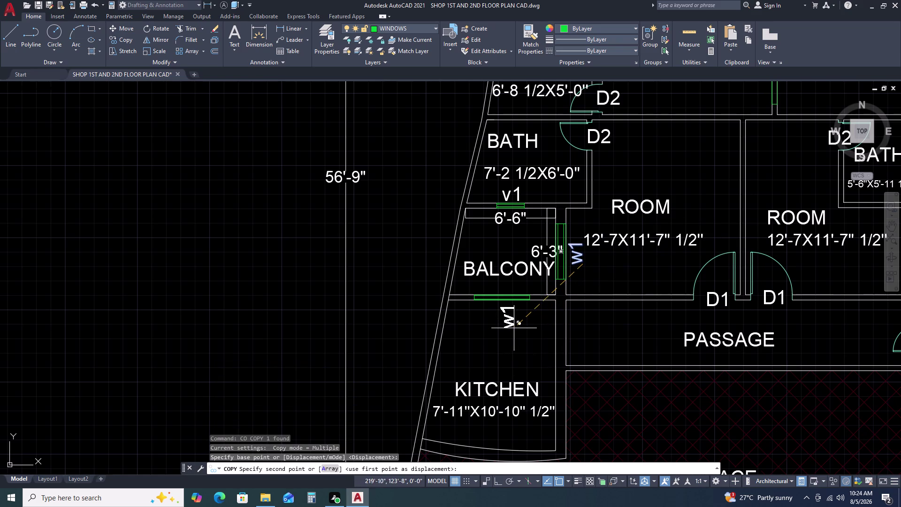
click(513, 328)
key(Escape)
Set the copied w1 label's rotation to 0 and place it under the balcony window.
click(514, 324)
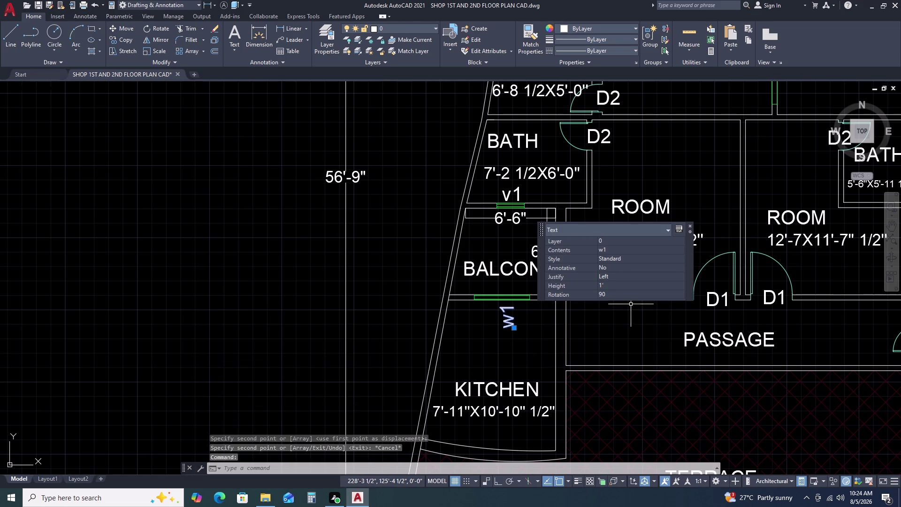
click(620, 295)
key(0)
key(Return)
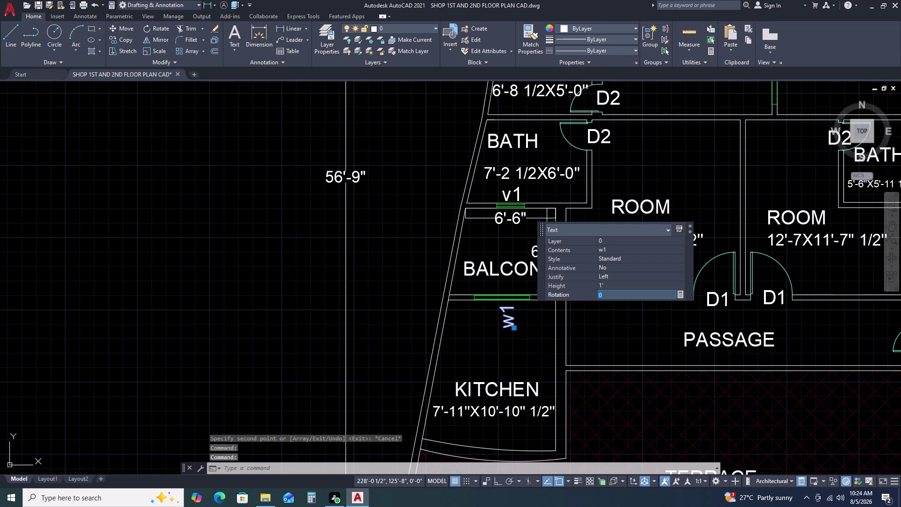
click(511, 326)
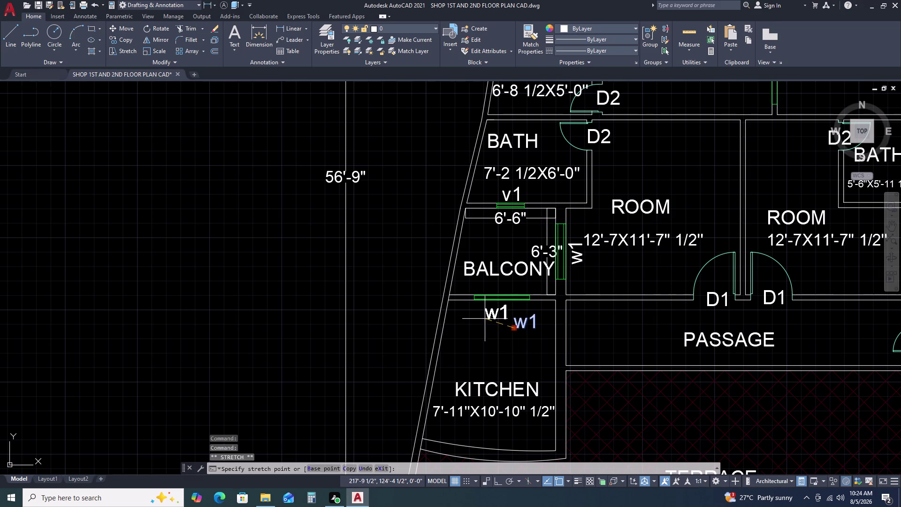
click(487, 318)
key(Escape)
Move the balcony's 6'-3" dimension out to the left of the sloped wall.
click(540, 242)
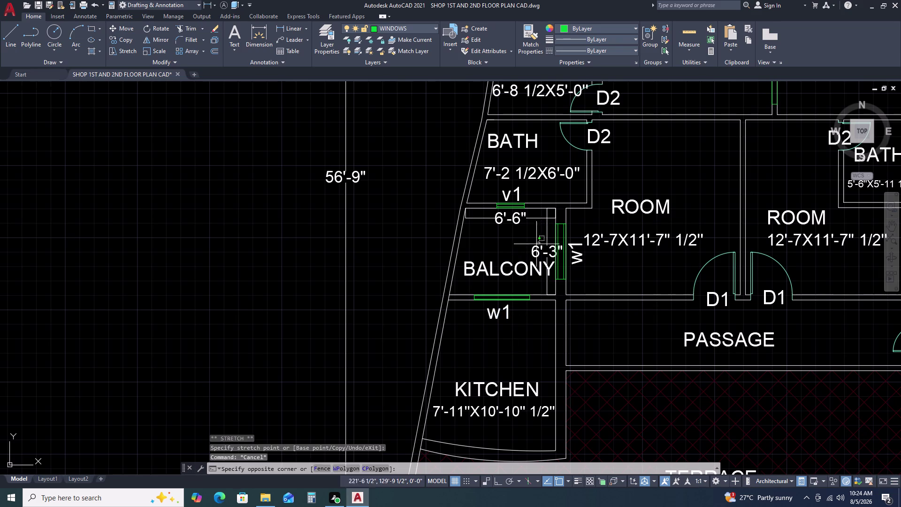
click(534, 248)
click(550, 250)
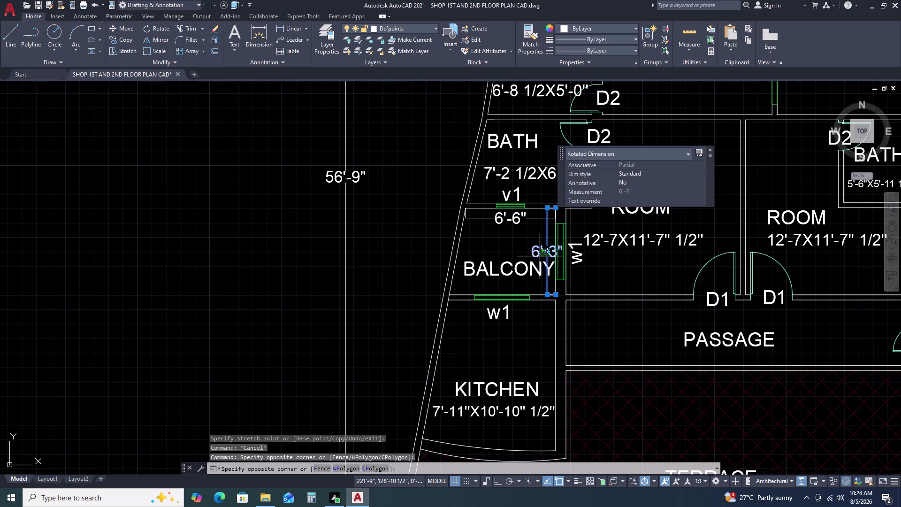
click(540, 256)
key(Escape)
key(Escape)
click(546, 251)
click(545, 252)
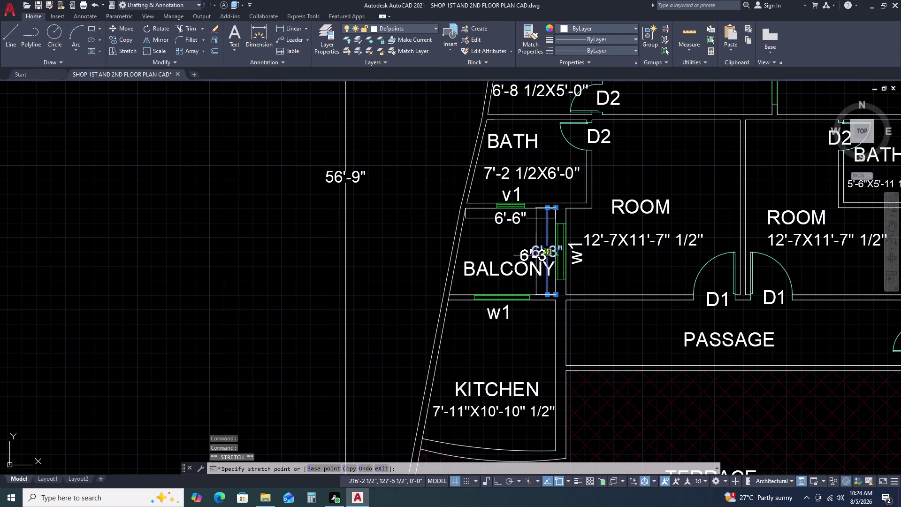
click(423, 258)
key(Escape)
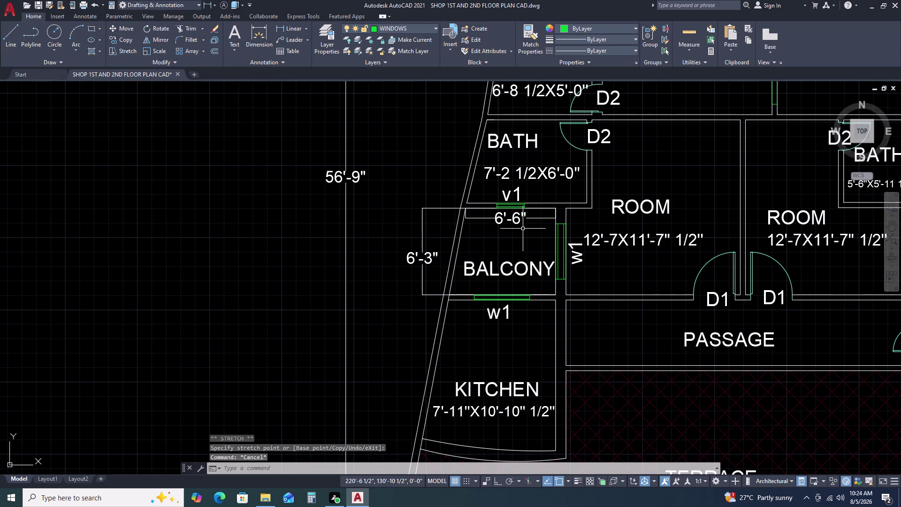
key(Escape)
scroll(down, 3)
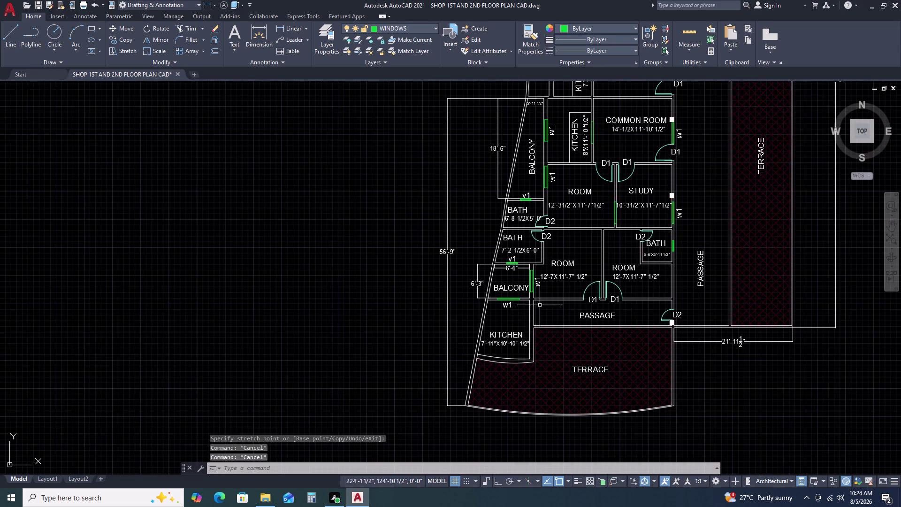
Copy the study's square column marker to beside the sloped kitchen wall.
scroll(down, 3)
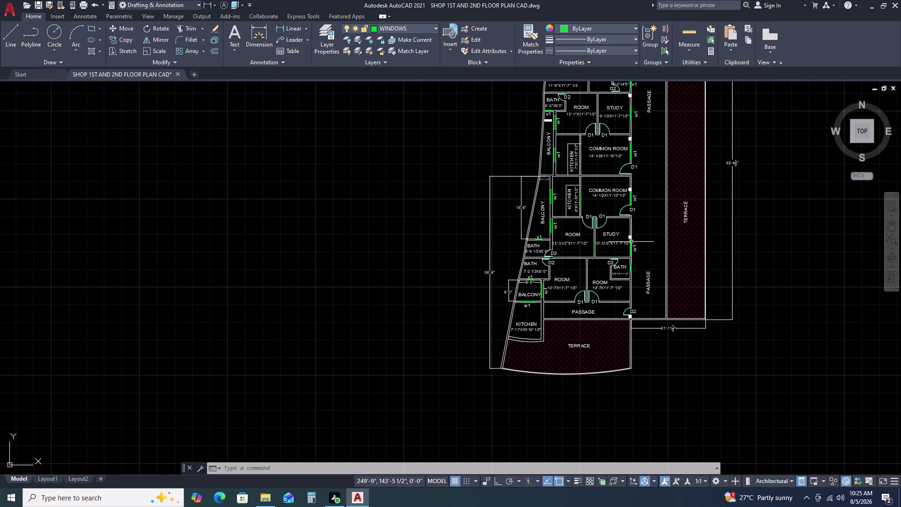
scroll(up, 3)
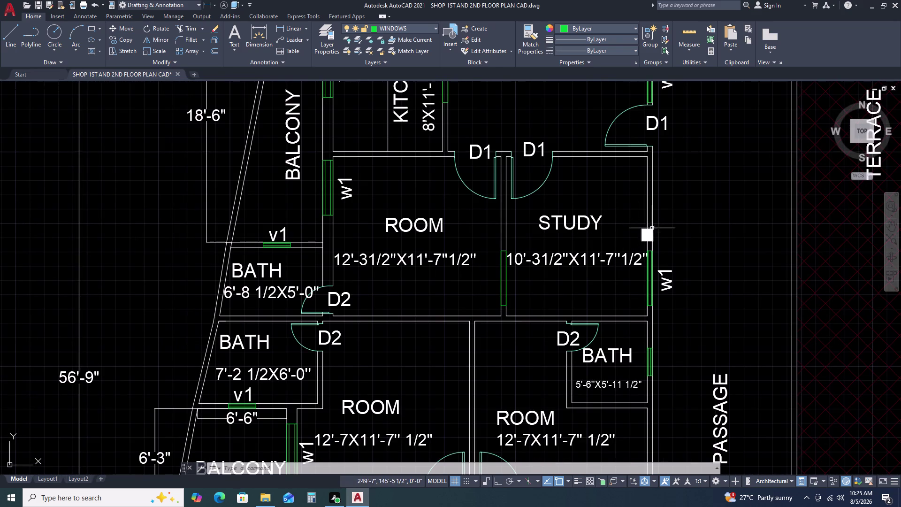
click(640, 223)
click(661, 245)
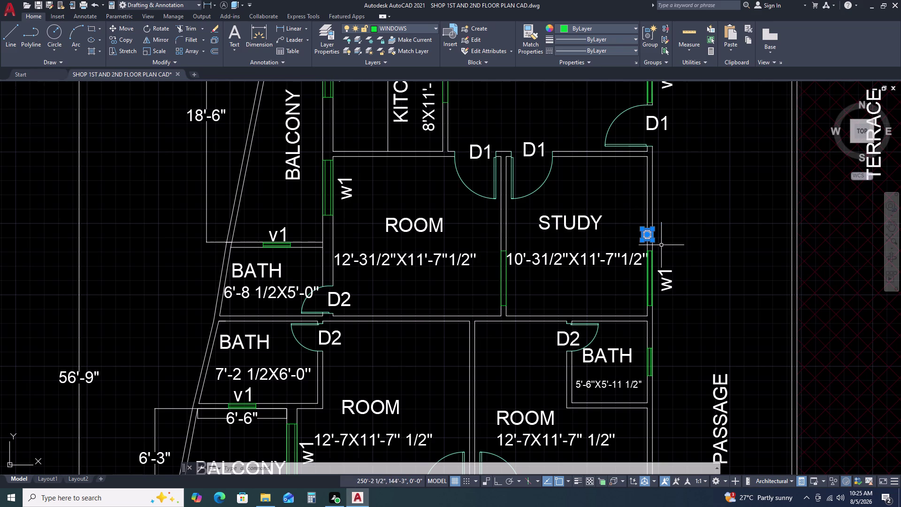
key(c)
text(o)
key(space)
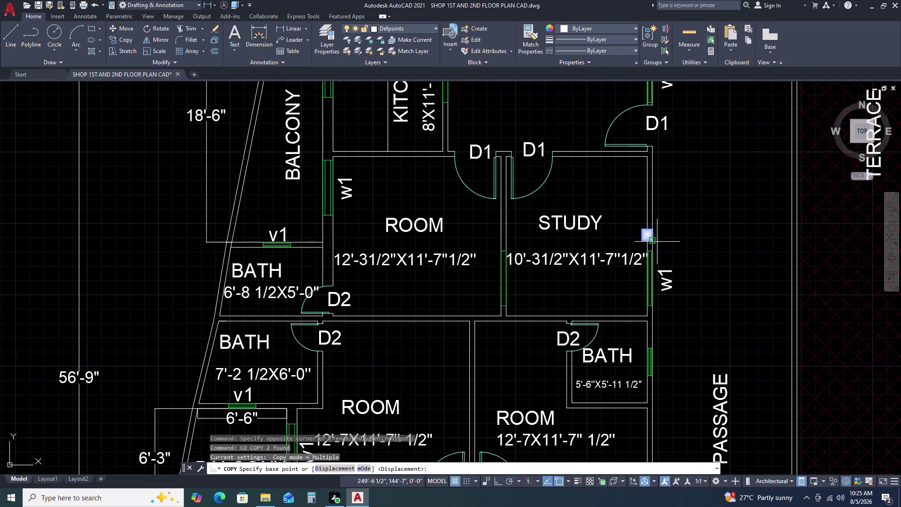
click(639, 242)
scroll(down, 3)
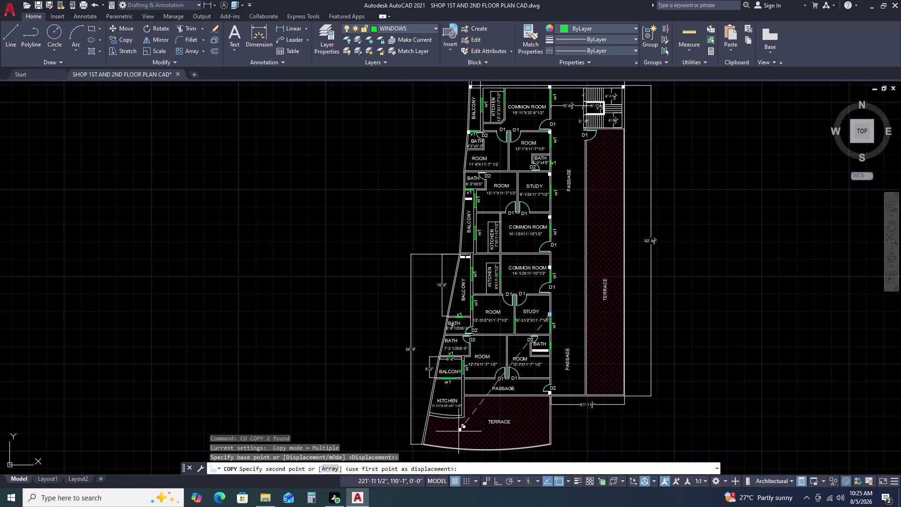
scroll(up, 3)
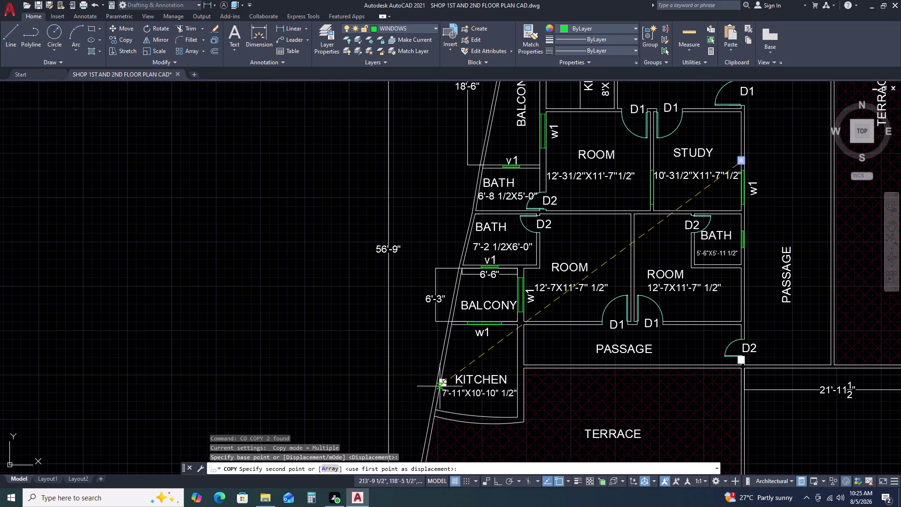
scroll(up, 3)
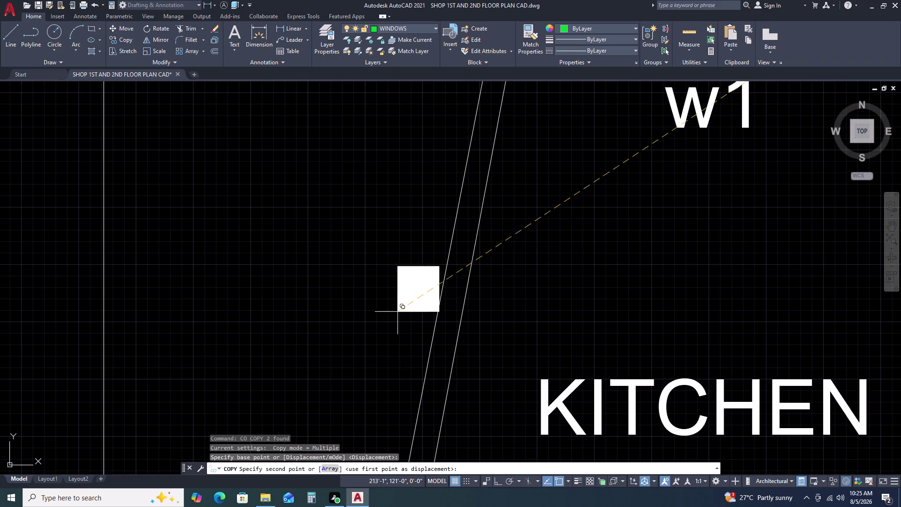
click(399, 287)
key(Escape)
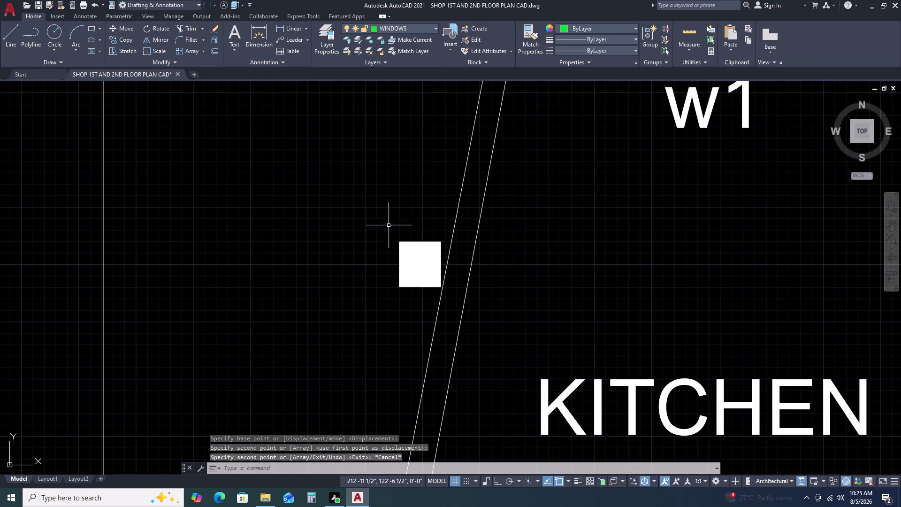
Rotate the new marker about its lower-right corner to match the sloped wall.
click(385, 221)
click(455, 309)
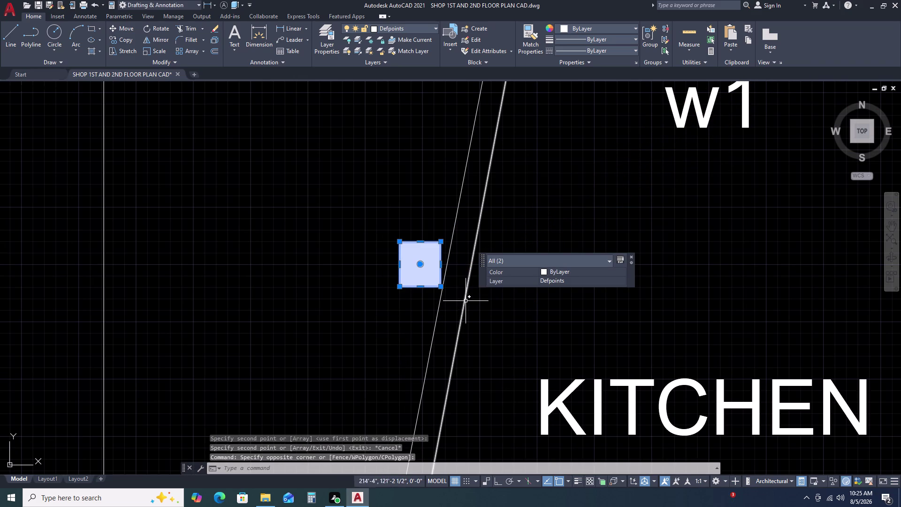
key(r)
key(o)
key(space)
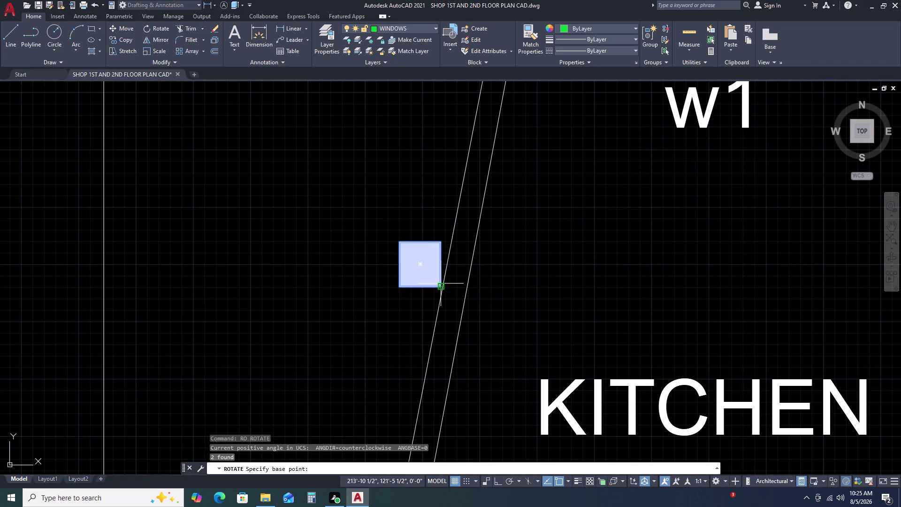
click(441, 284)
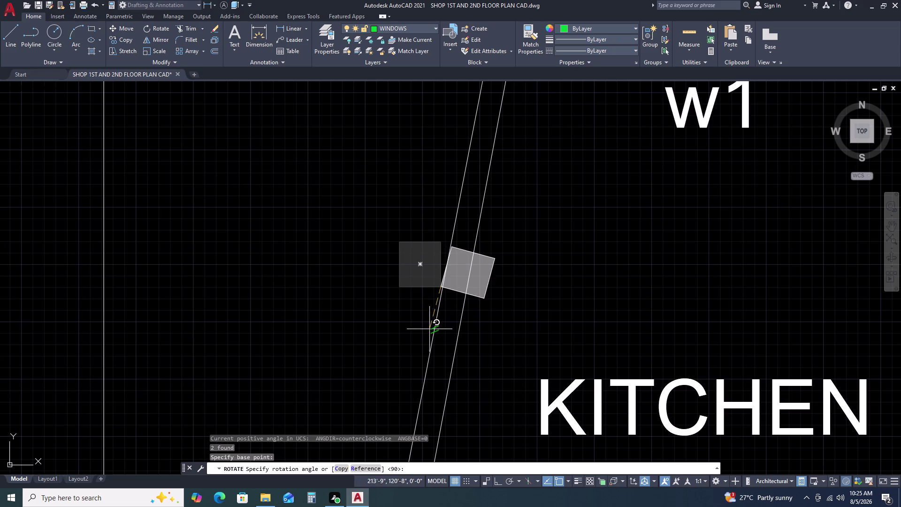
click(430, 329)
click(425, 232)
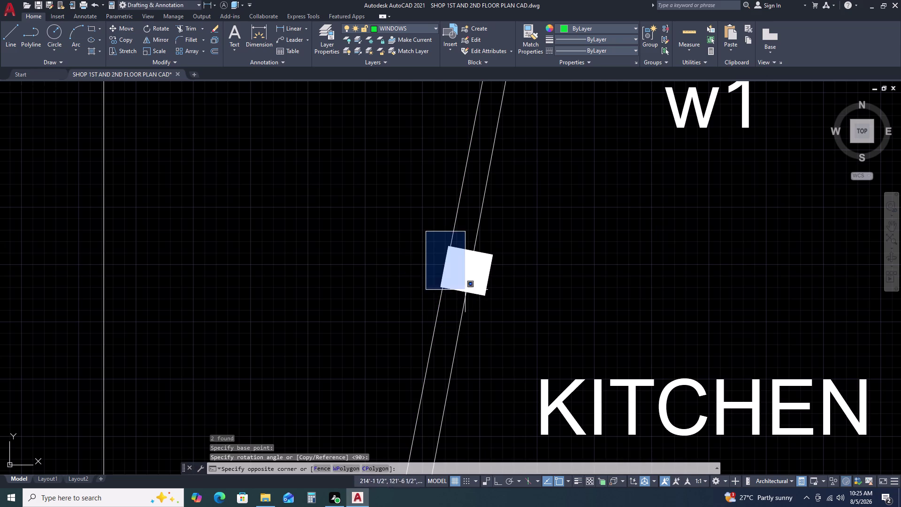
Move the rotated square by its corner onto the sloped wall line.
click(514, 329)
text(m)
key(space)
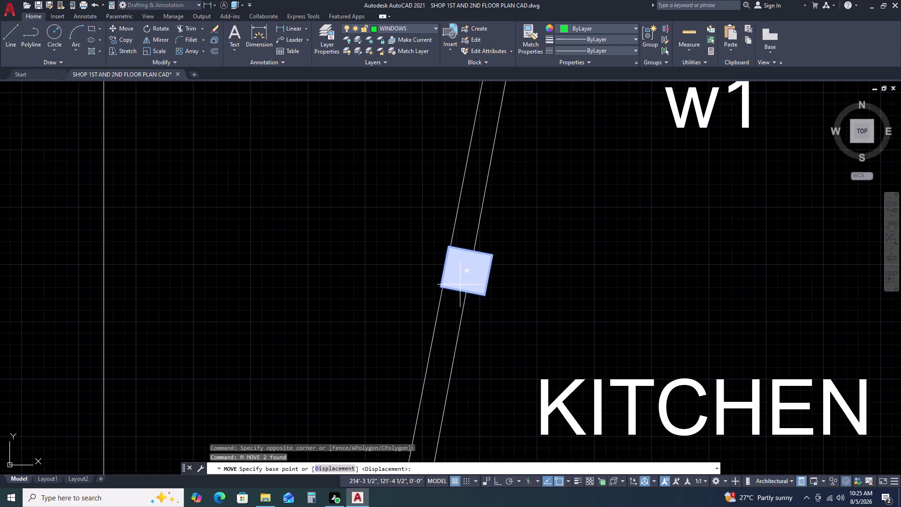
click(448, 244)
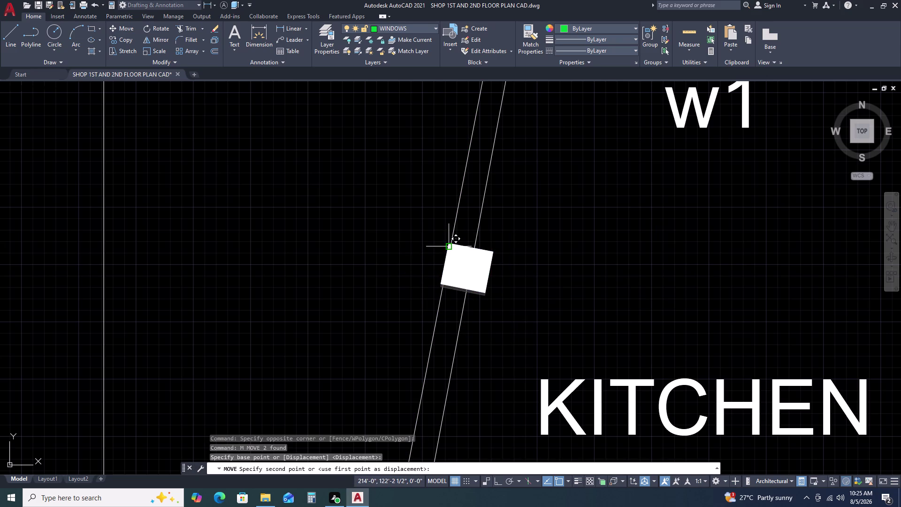
click(449, 249)
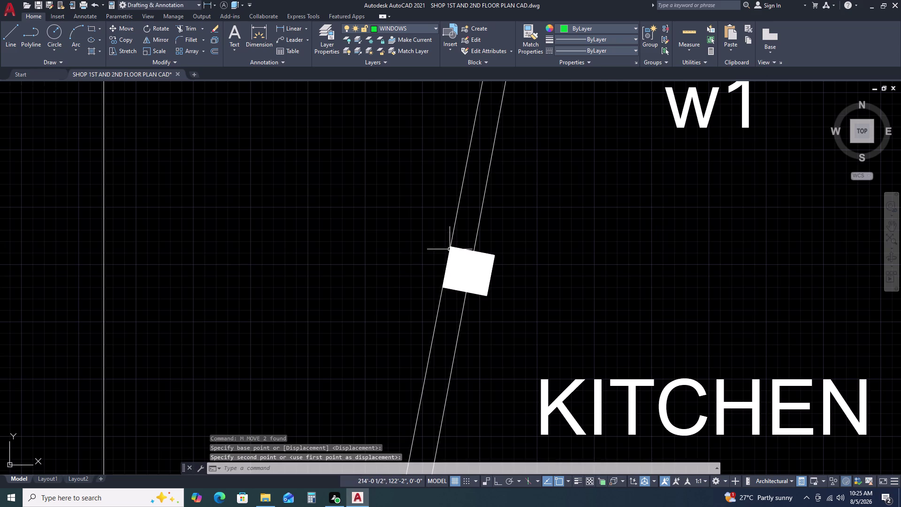
scroll(down, 3)
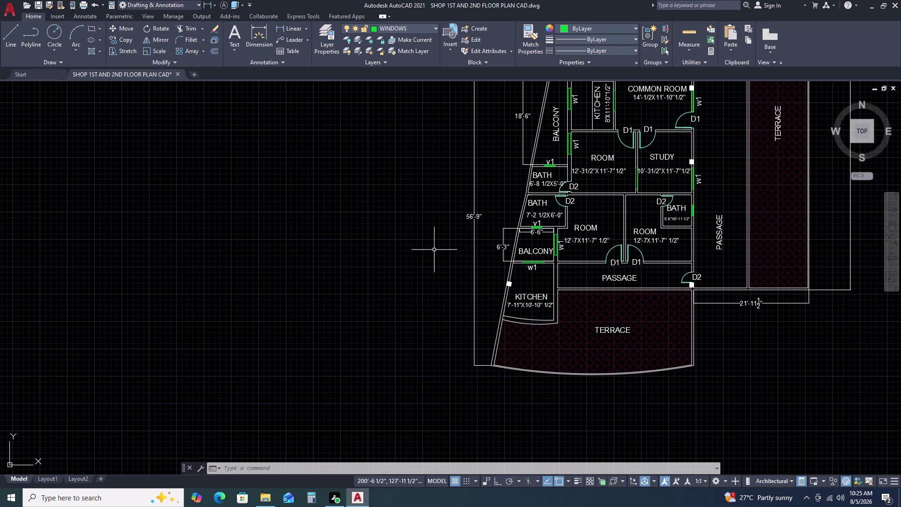
Draw a 2.5-long guide line starting on the sloped wall.
key(l)
key(space)
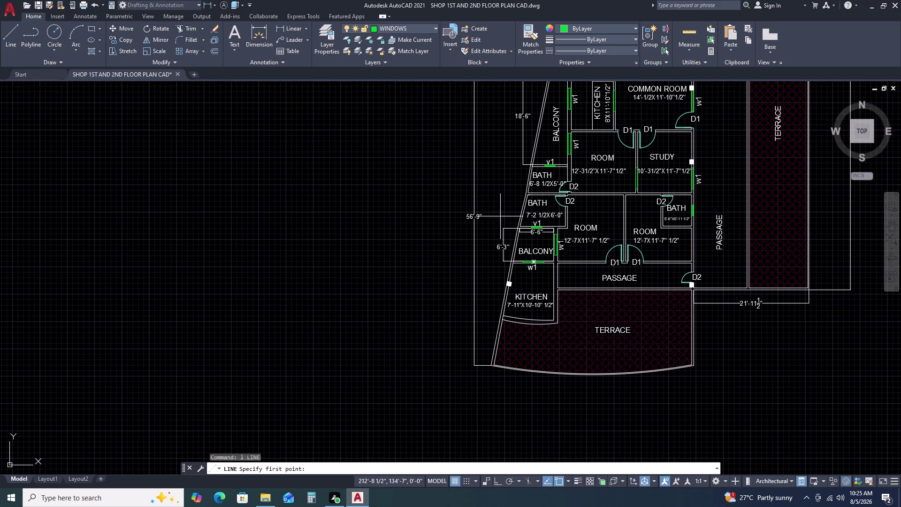
scroll(up, 3)
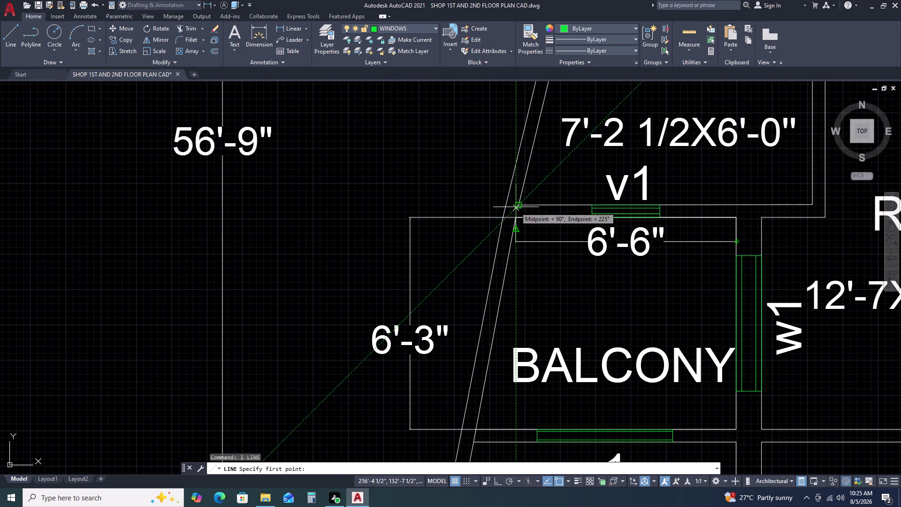
click(518, 206)
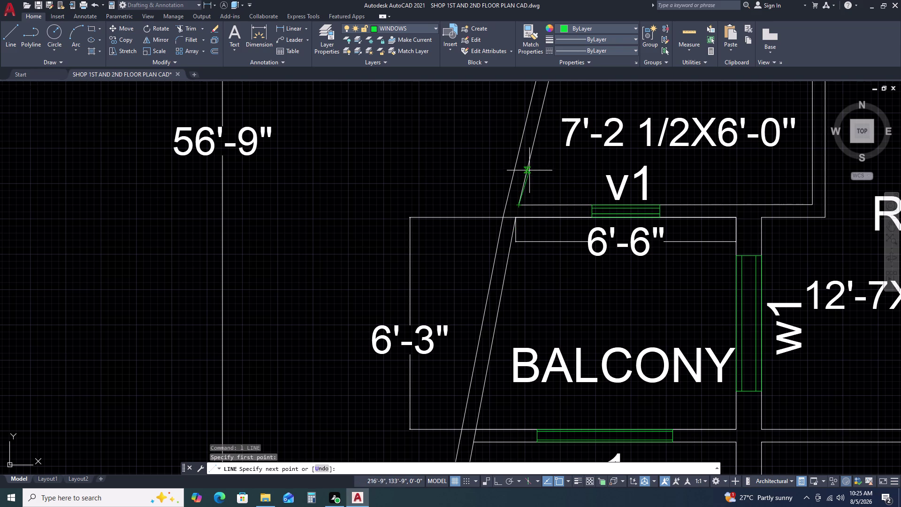
key(2)
key(period)
key(5)
key(Return)
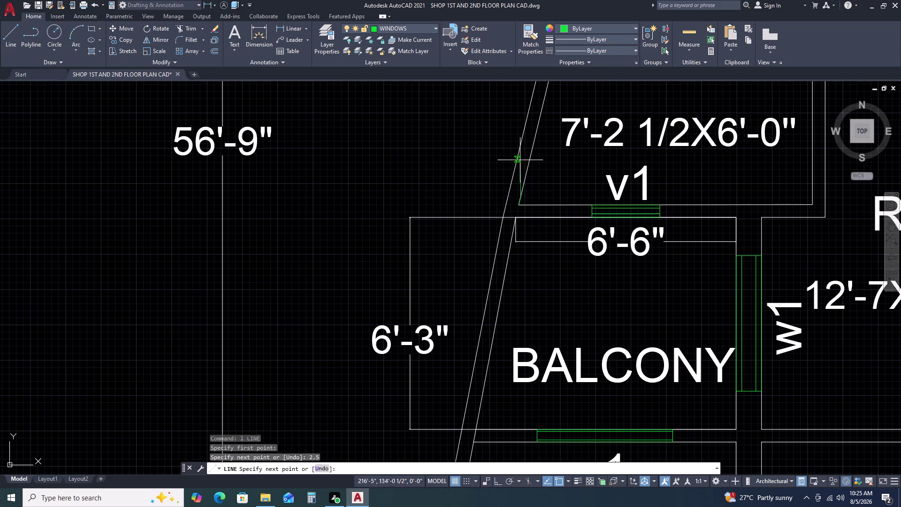
click(455, 178)
key(Escape)
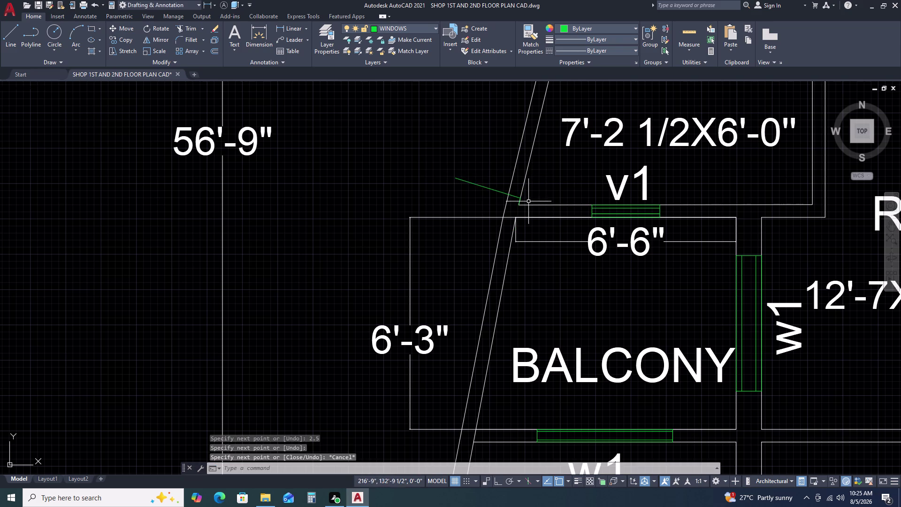
Copy the square column marker from its corner to the guide line's end.
scroll(down, 3)
scroll(up, 3)
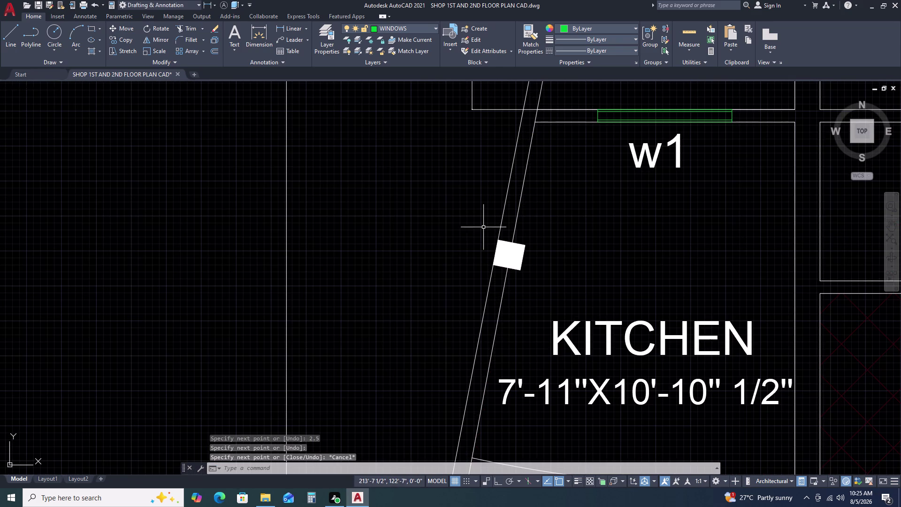
click(484, 224)
click(532, 280)
key(c)
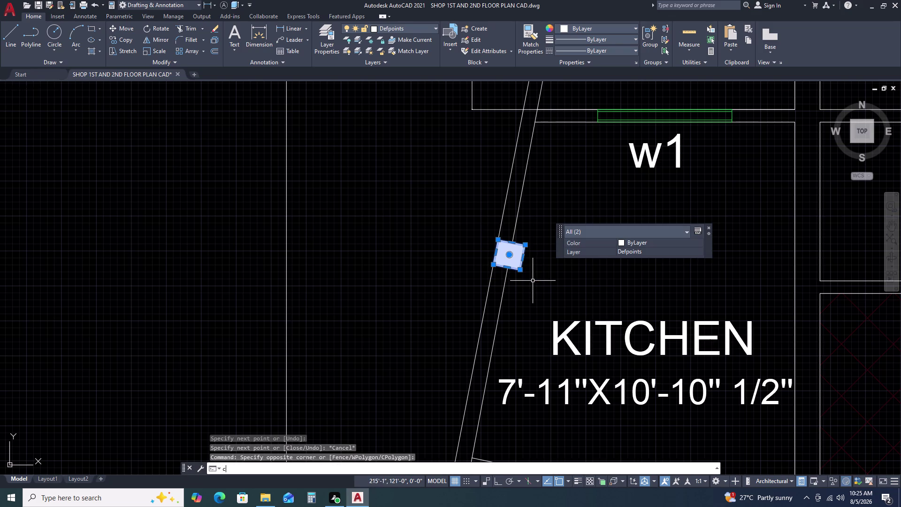
key(o)
key(space)
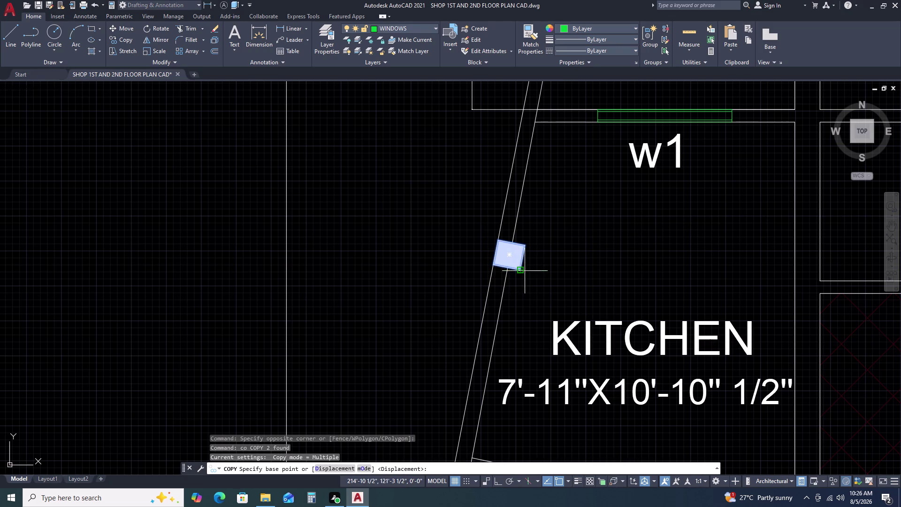
click(522, 269)
scroll(down, 3)
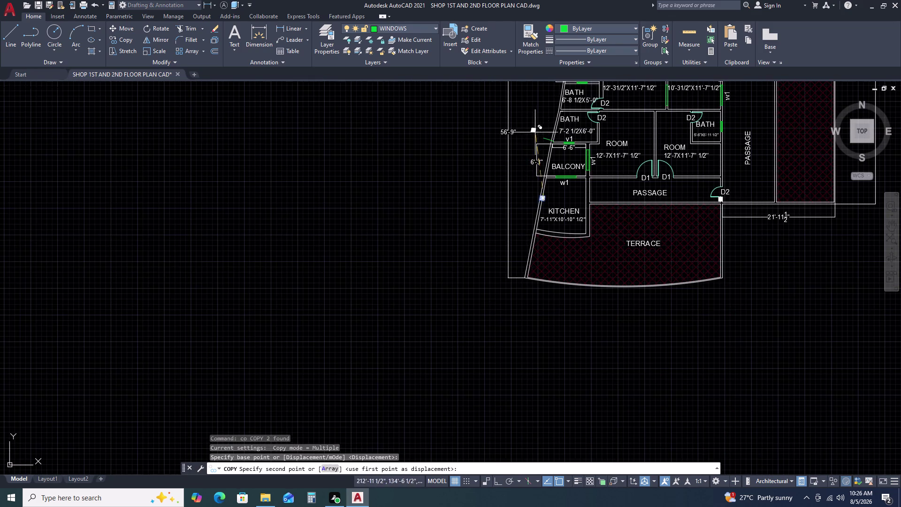
scroll(up, 3)
scroll(up, 3)
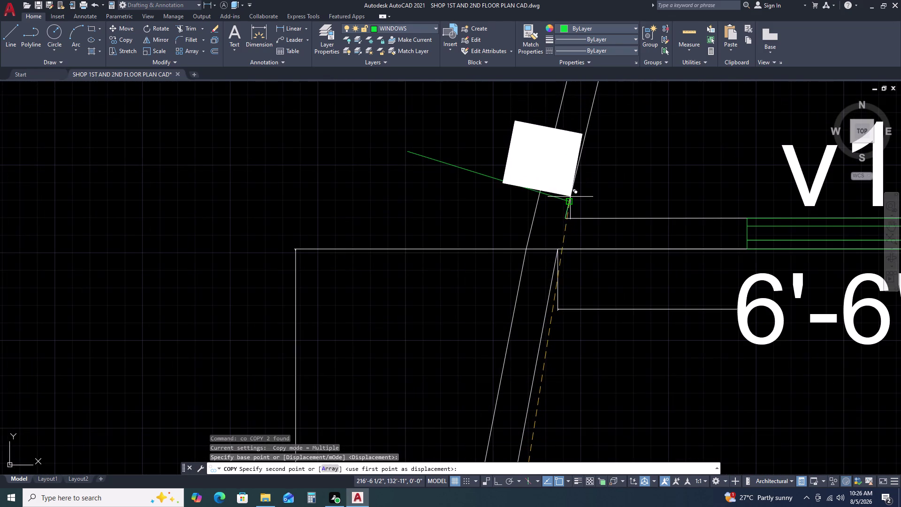
click(570, 202)
key(Escape)
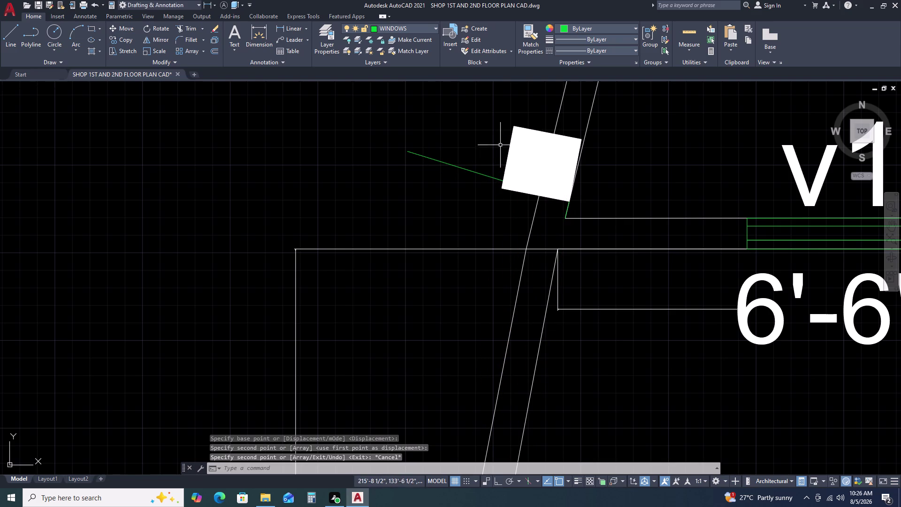
Rotate the copied square about its corner to match the sloped wall.
click(536, 125)
drag(507, 144, 502, 145)
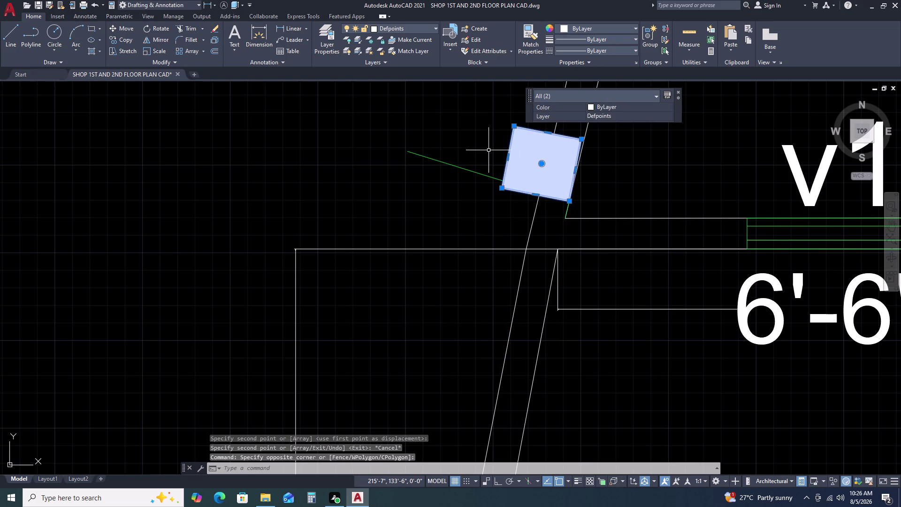
key(r)
key(o)
key(space)
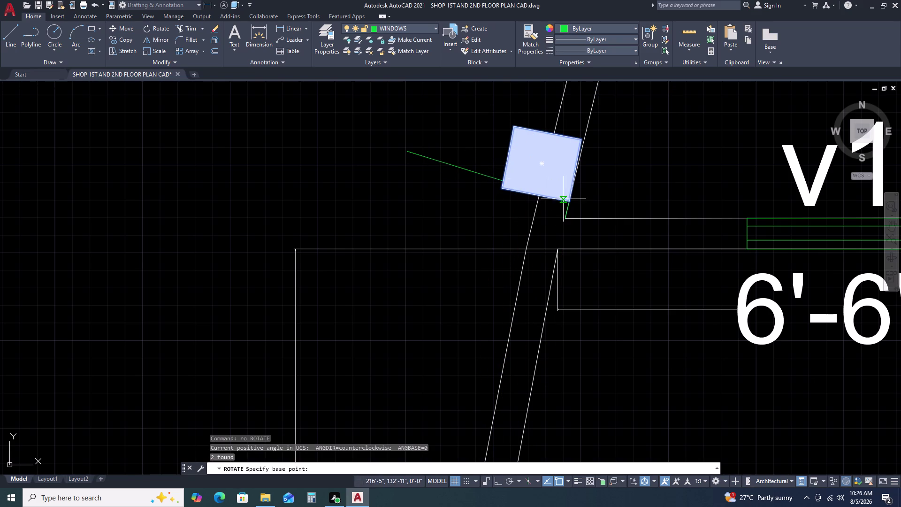
click(570, 201)
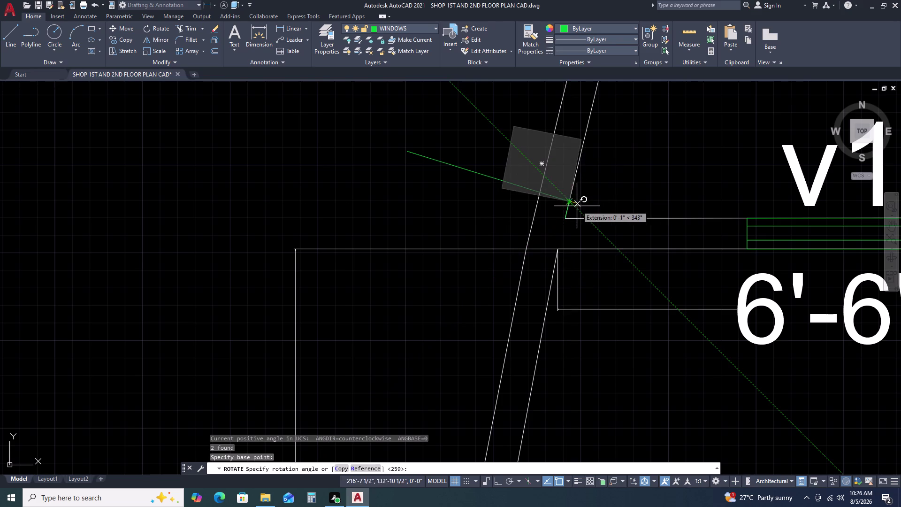
key(F8)
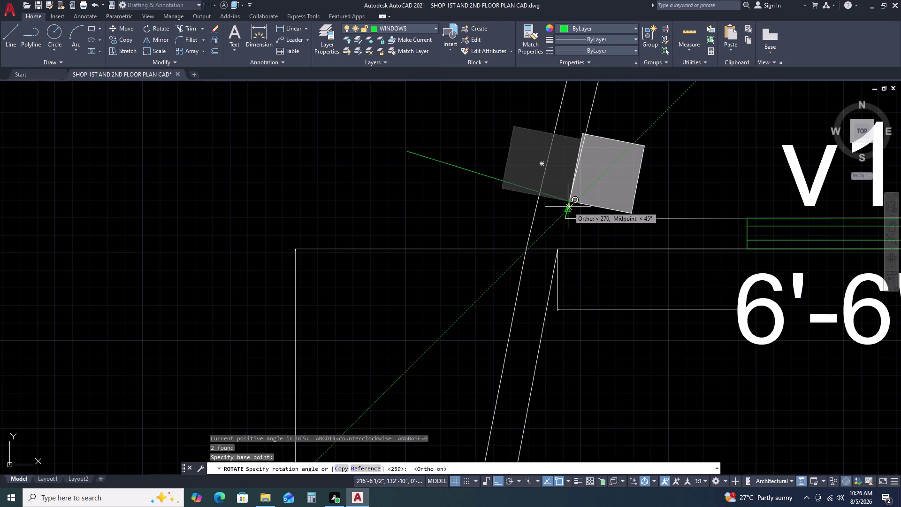
key(F8)
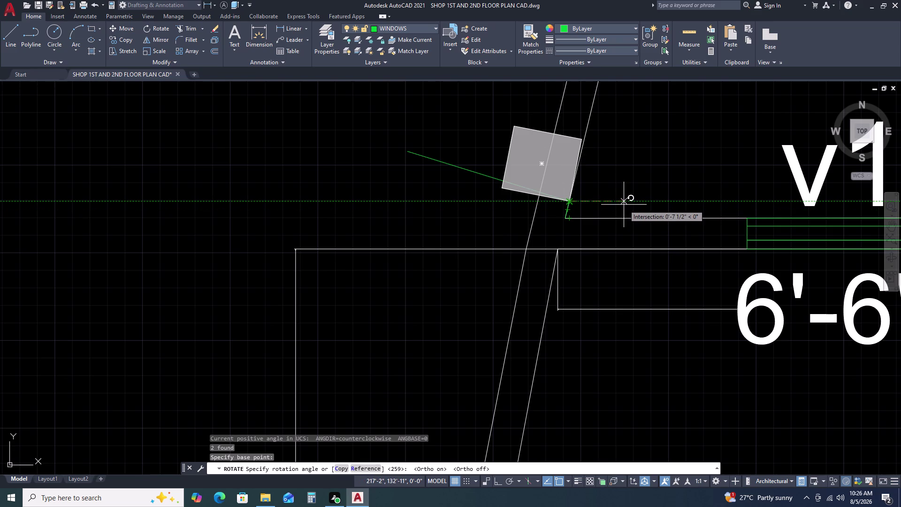
click(623, 206)
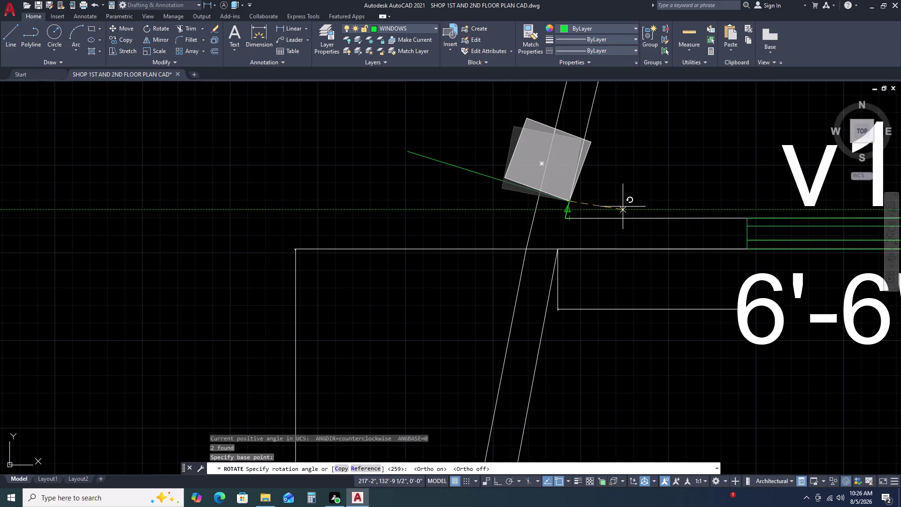
click(519, 94)
click(583, 206)
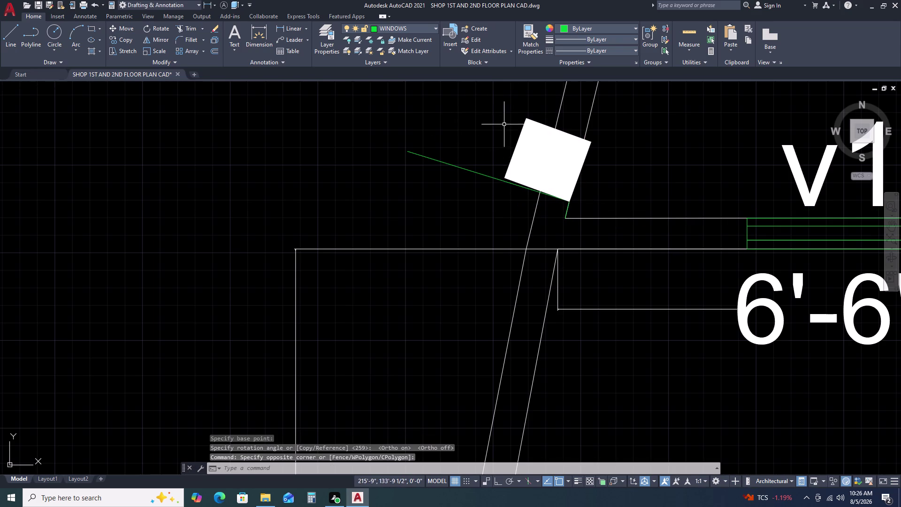
Move the rotated square by its corner against the sloped wall.
click(533, 112)
click(509, 150)
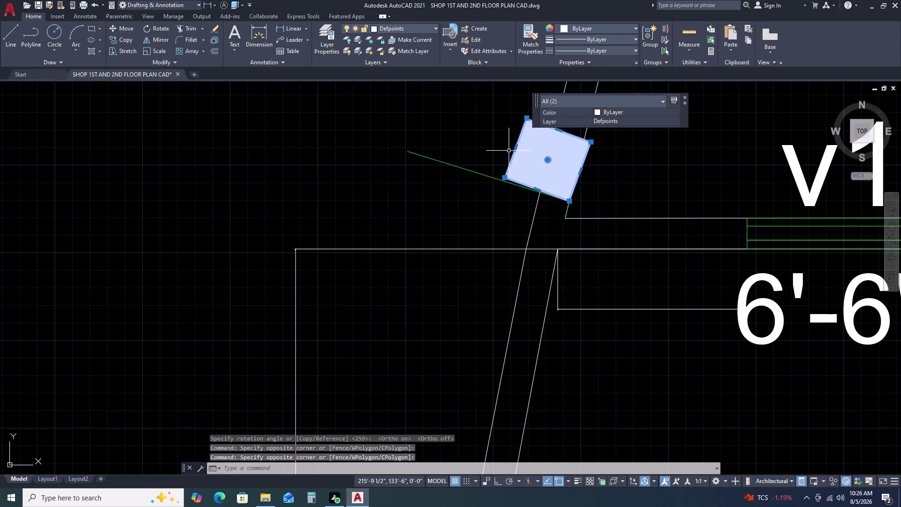
text(m)
key(space)
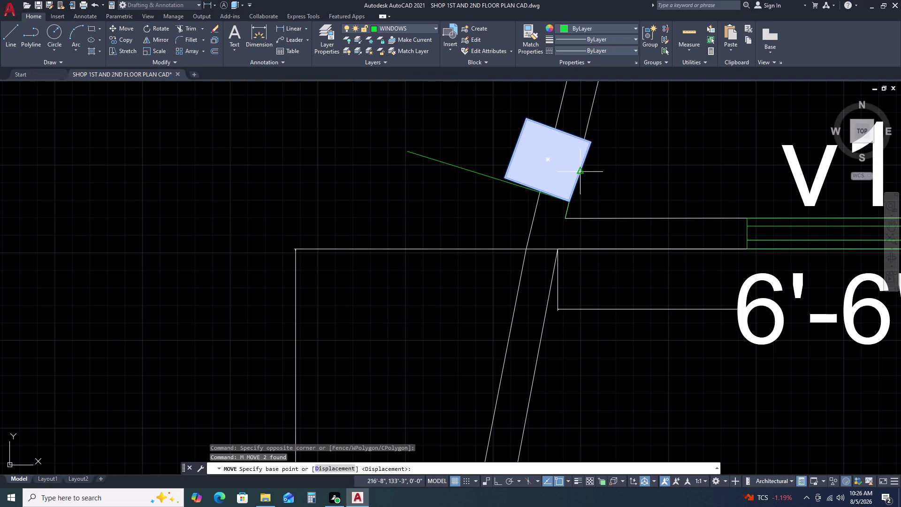
click(581, 172)
click(575, 167)
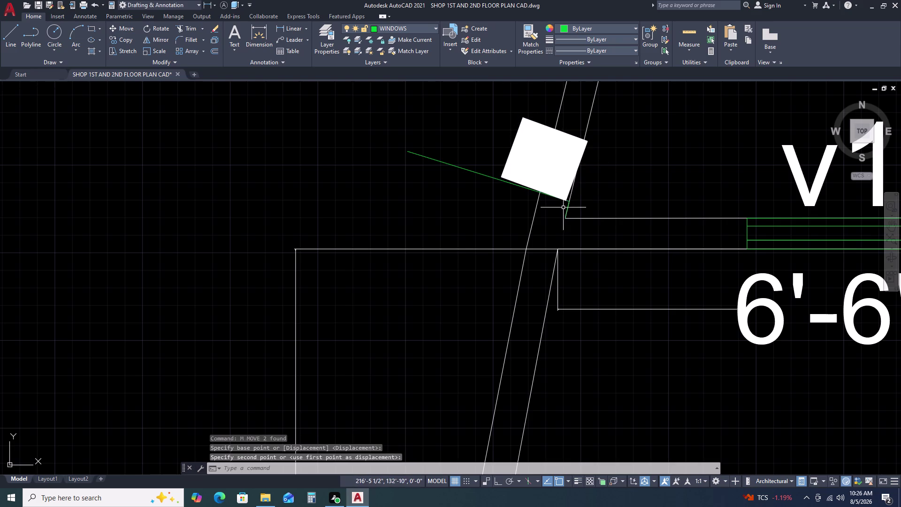
scroll(down, 3)
scroll(up, 3)
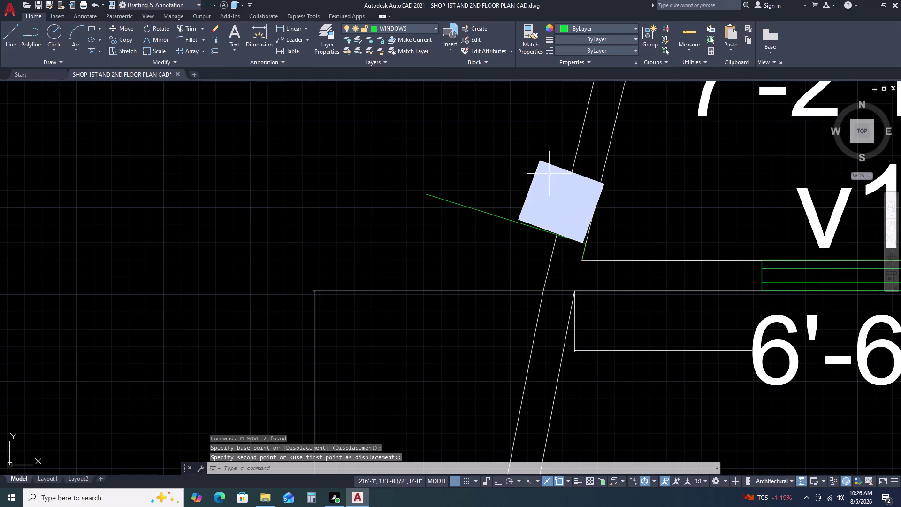
click(505, 190)
Delete the guide line and another stray object.
click(438, 229)
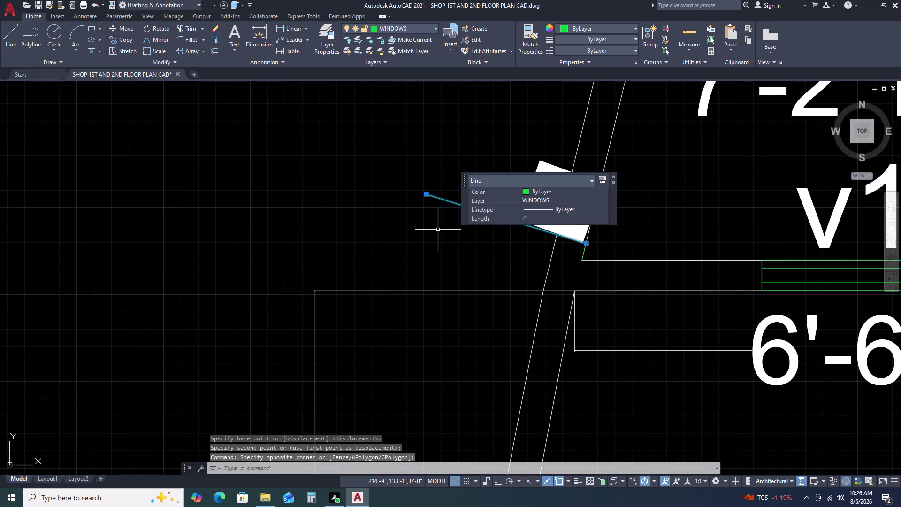
key(Delete)
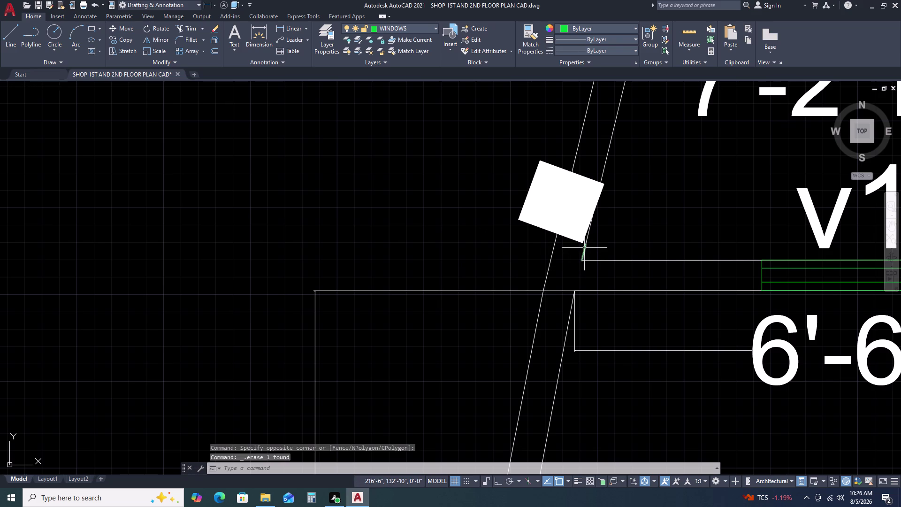
click(584, 247)
key(Delete)
Rotate the square marker again about its corner to a new angle.
click(565, 243)
click(564, 221)
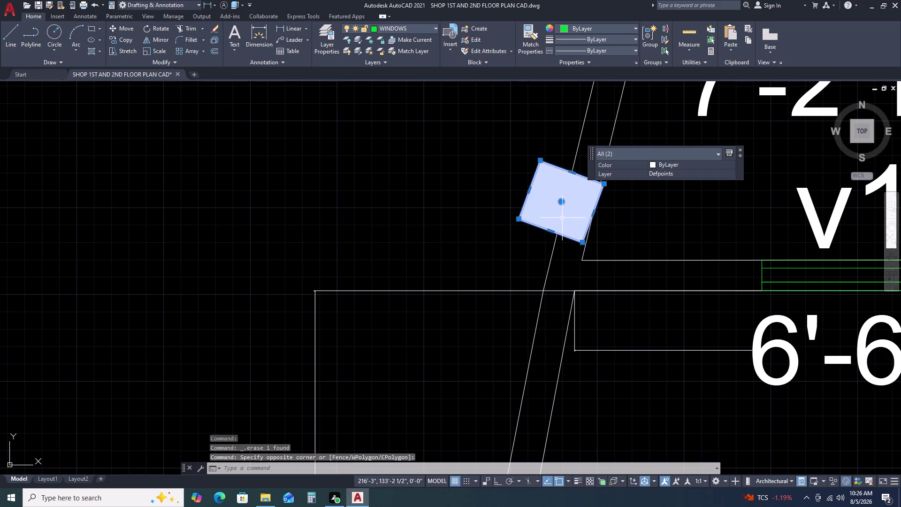
key(r)
key(o)
key(space)
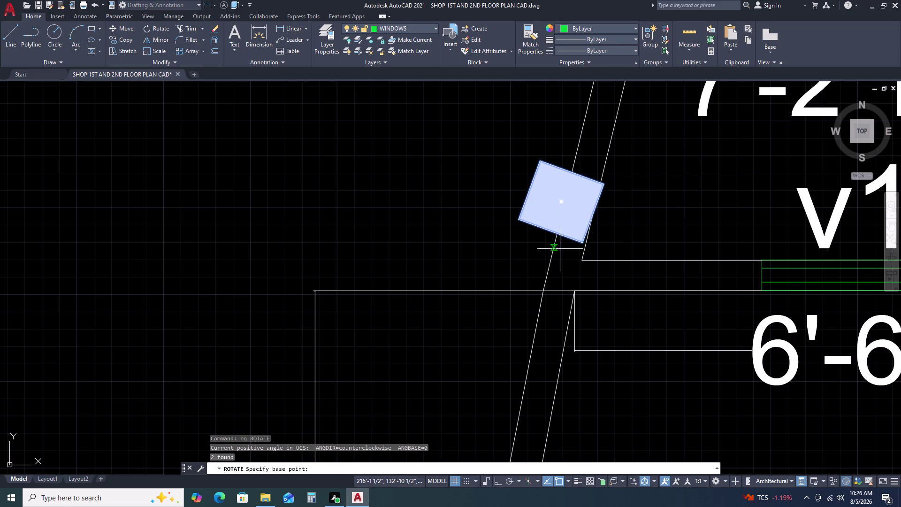
click(582, 244)
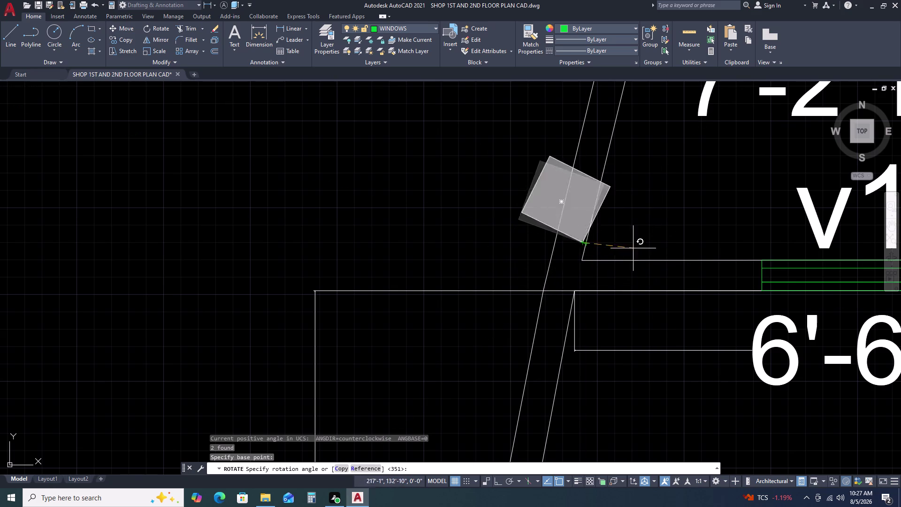
click(664, 237)
Move the square marker by its lower corner onto the sloped wall.
click(573, 252)
click(568, 217)
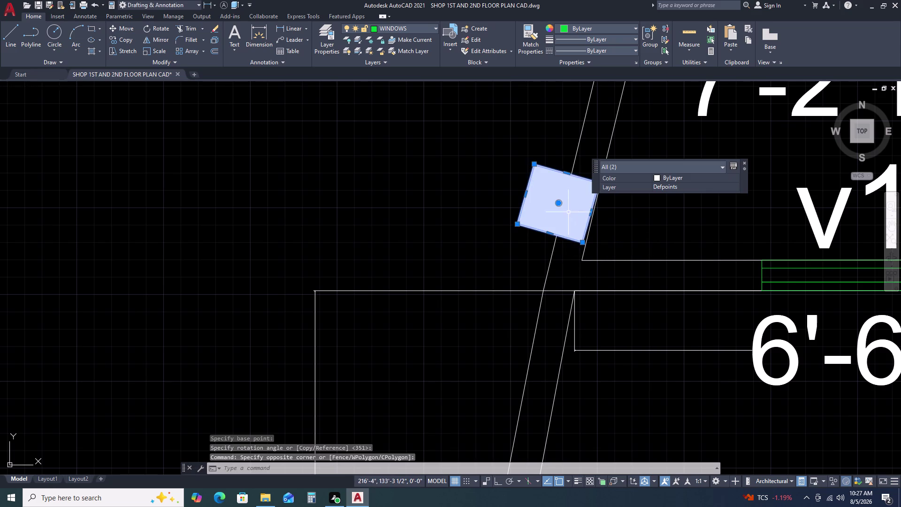
key(m)
key(space)
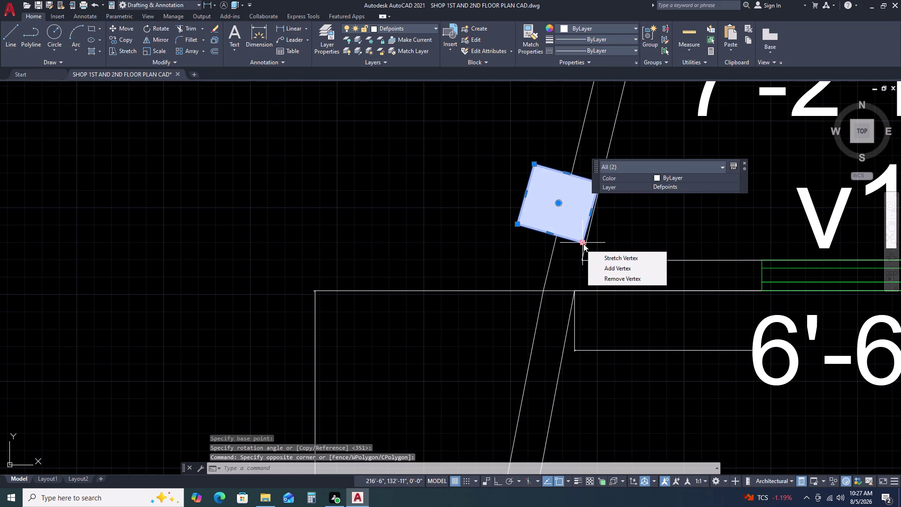
key(m)
key(space)
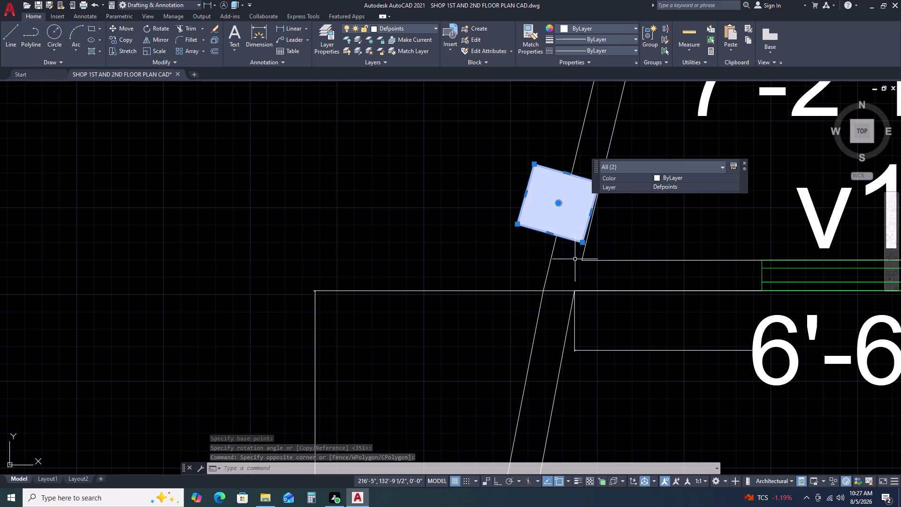
text(m)
key(space)
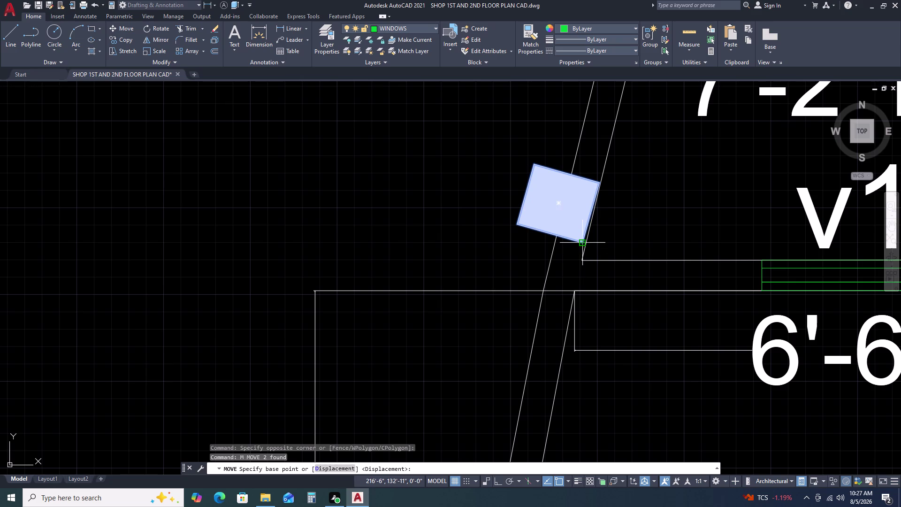
click(580, 245)
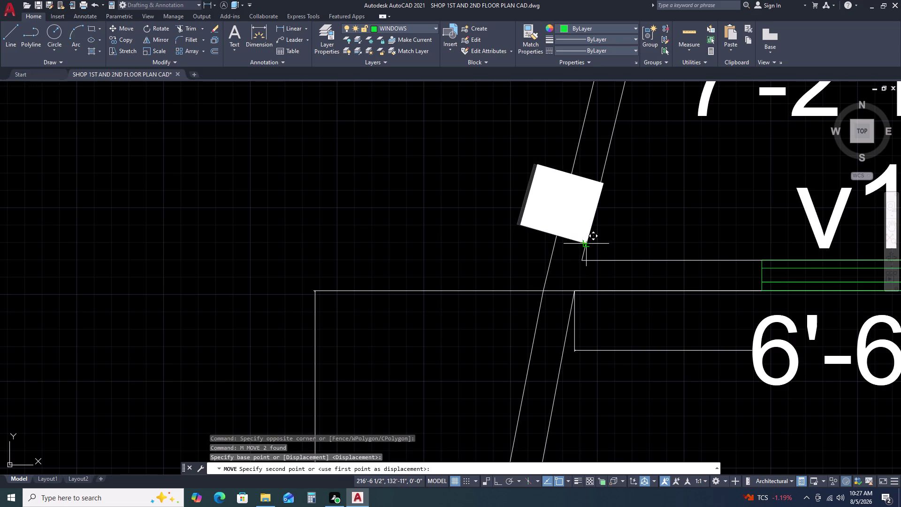
click(589, 245)
scroll(down, 3)
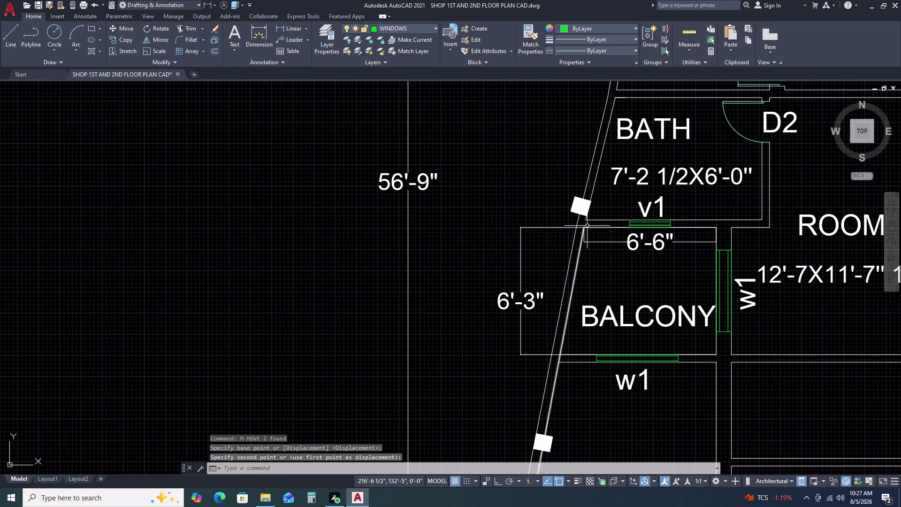
Draw a 9-inch guide line from the upper balcony's sloped wall.
scroll(down, 3)
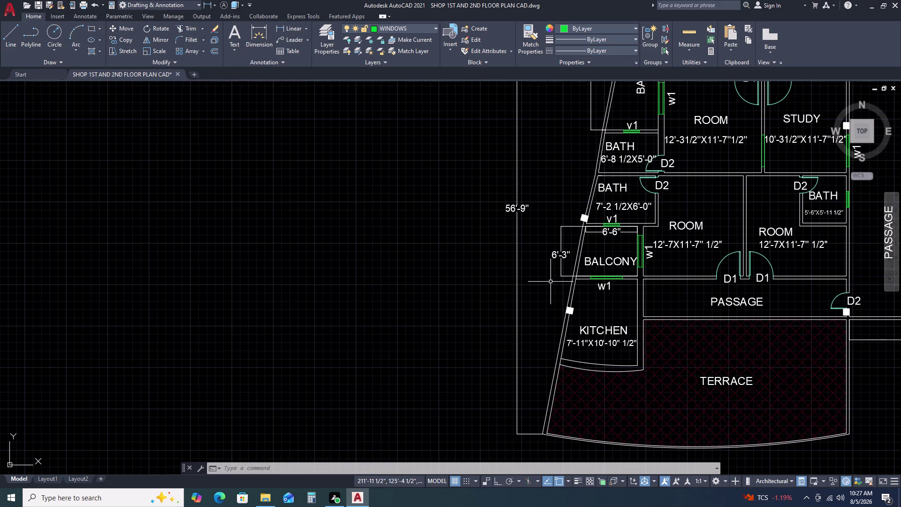
key(l)
key(space)
middle_drag(569, 276, 565, 288)
middle_click(564, 293)
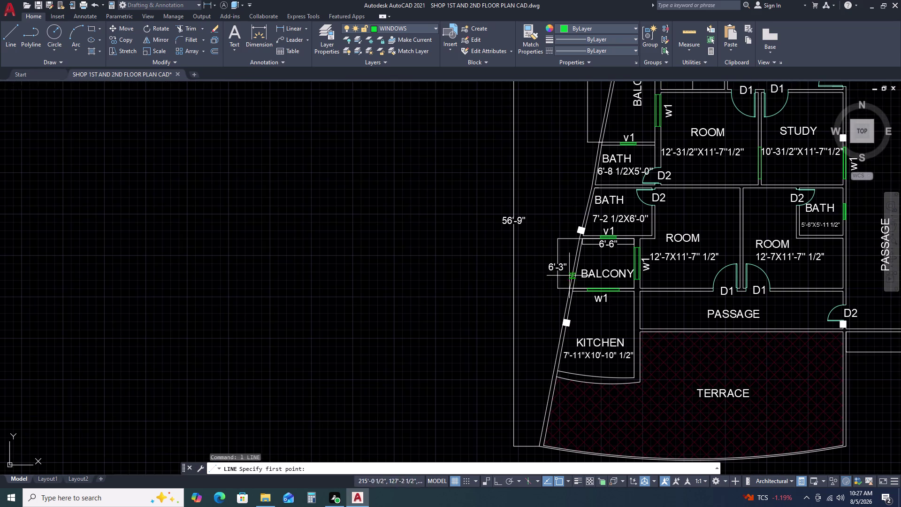
scroll(down, 3)
scroll(up, 3)
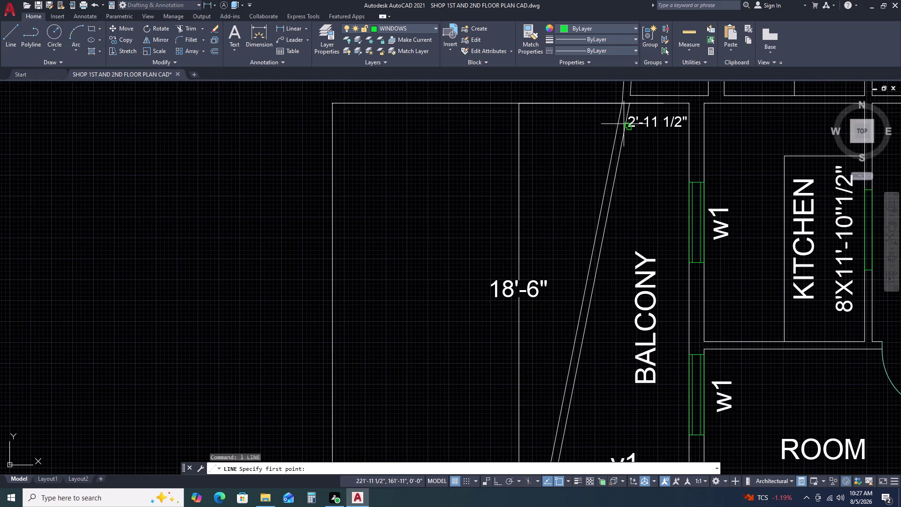
click(632, 102)
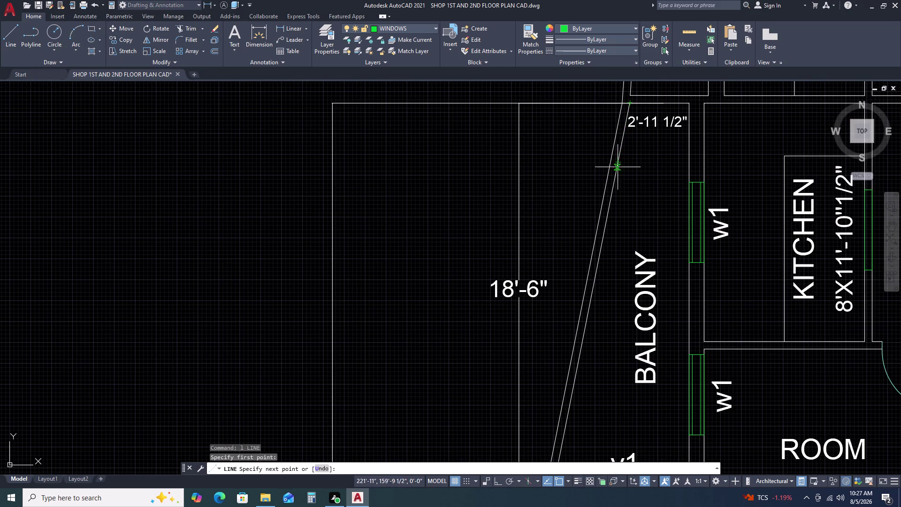
key(9)
key(Return)
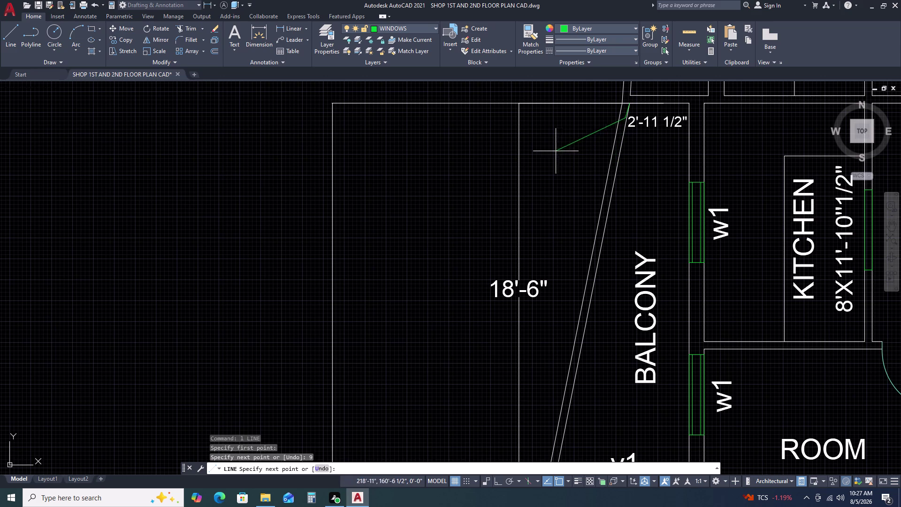
click(556, 114)
key(Escape)
scroll(down, 3)
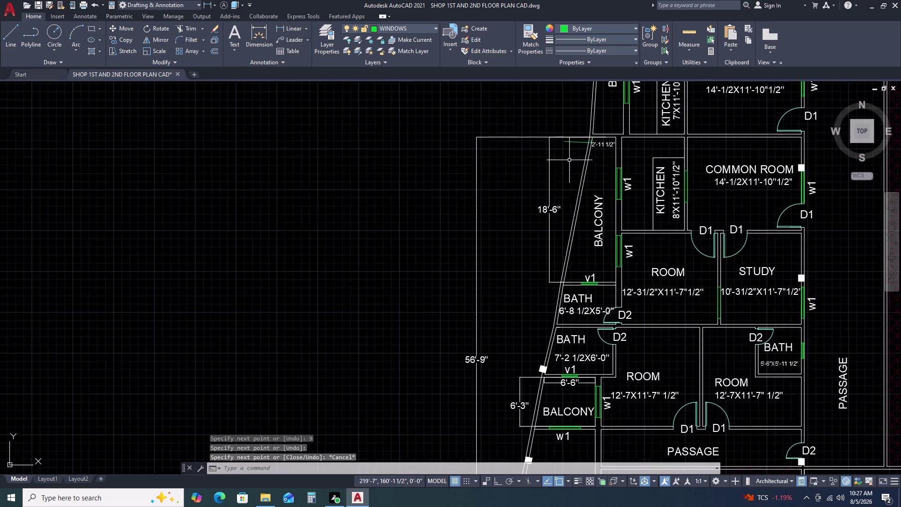
scroll(up, 3)
Start copying the square marker from its corner toward the upper balcony.
click(585, 300)
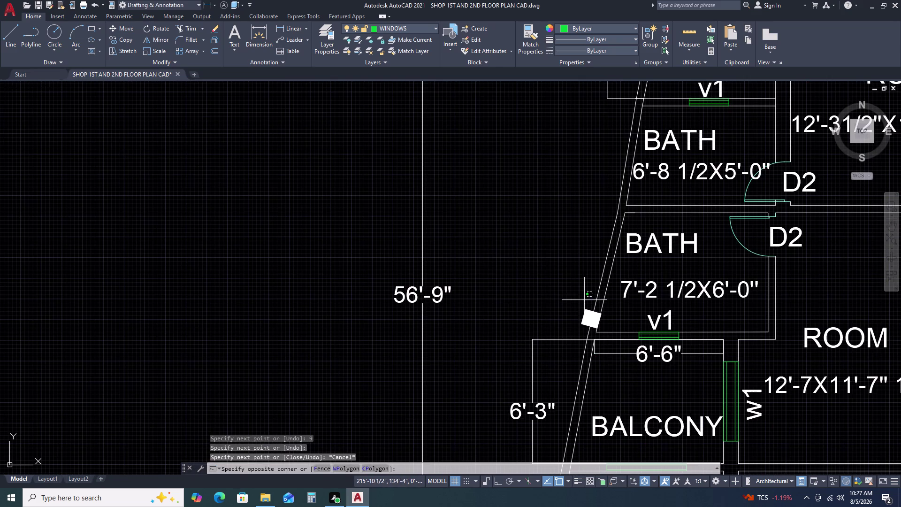
click(604, 333)
scroll(up, 3)
click(586, 334)
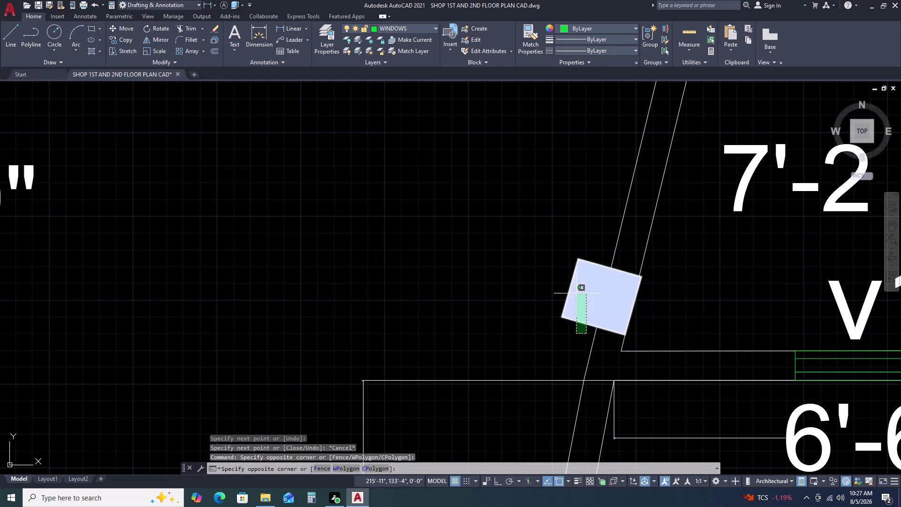
click(566, 263)
text(co)
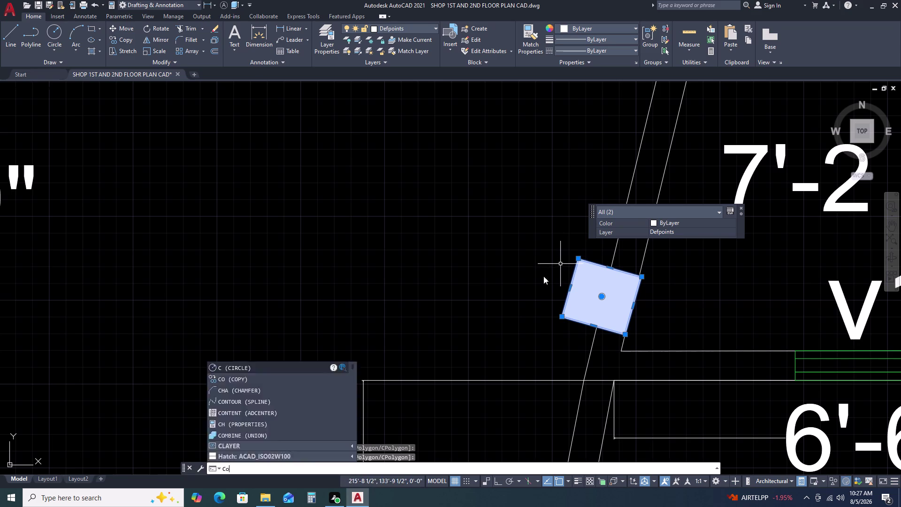
key(space)
click(581, 256)
scroll(down, 3)
middle_drag(650, 135, 538, 323)
scroll(down, 3)
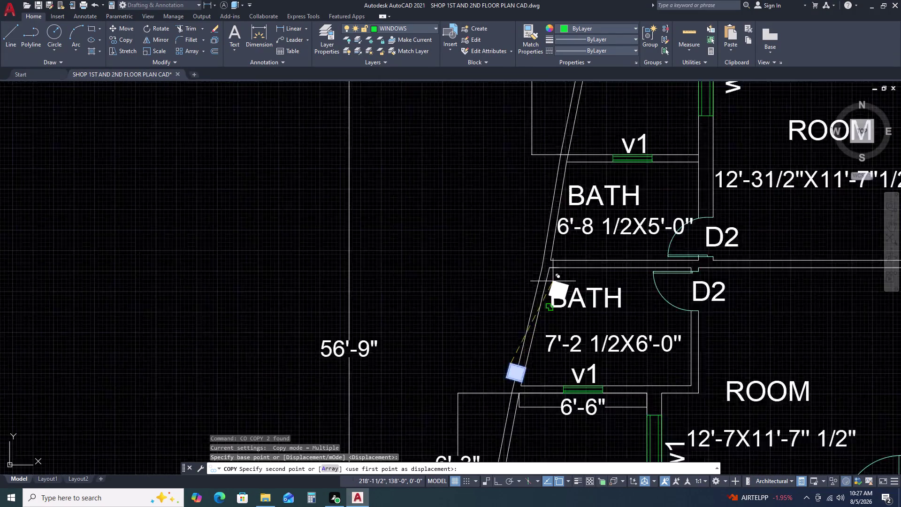
Drop the copied marker near the upper balcony guide line.
scroll(down, 3)
scroll(up, 3)
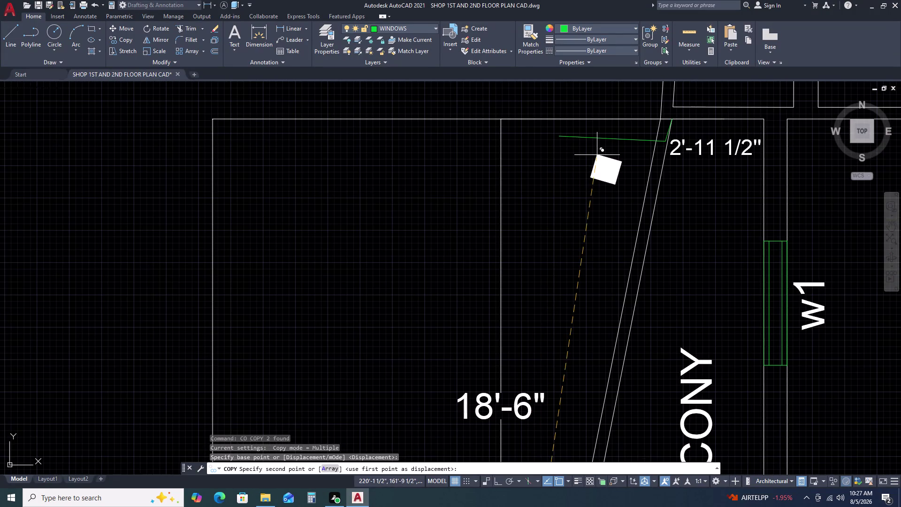
click(597, 155)
key(grave)
key(Escape)
Move the copied marker so its corner snaps onto the sloped wall.
click(621, 157)
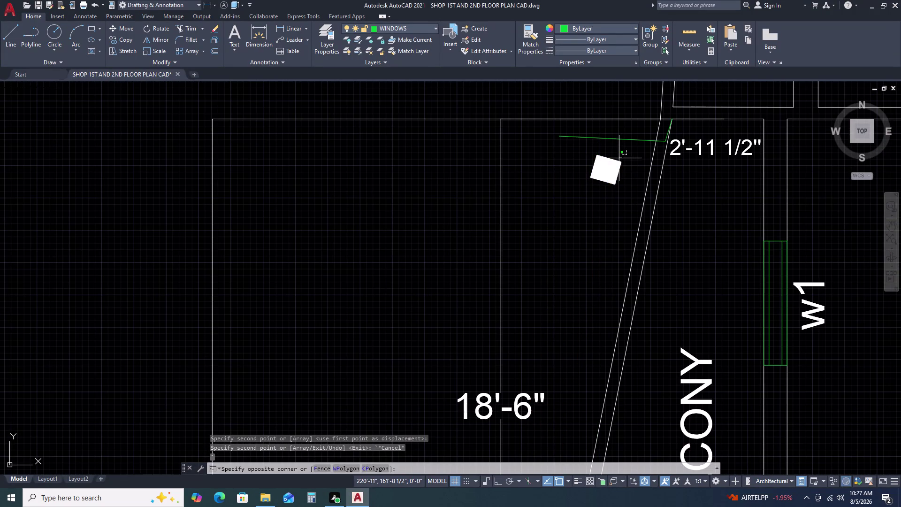
click(595, 180)
key(m)
key(space)
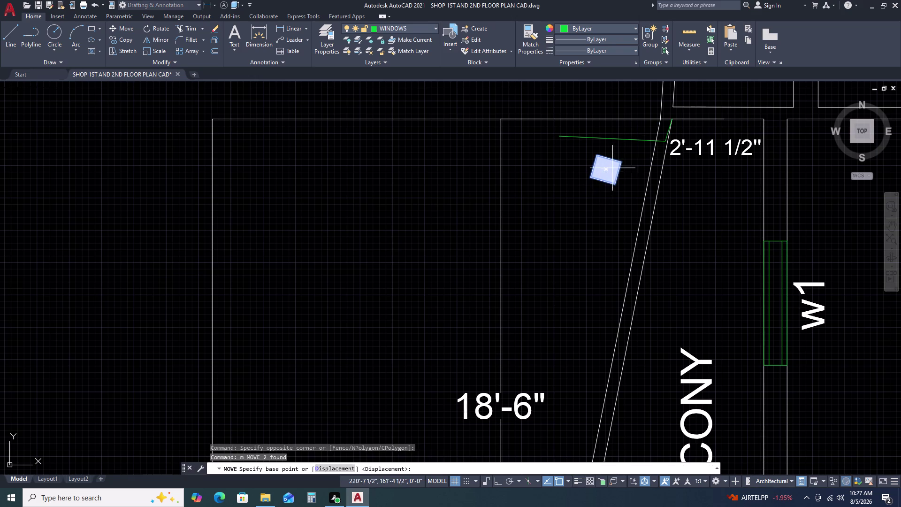
click(620, 163)
scroll(up, 3)
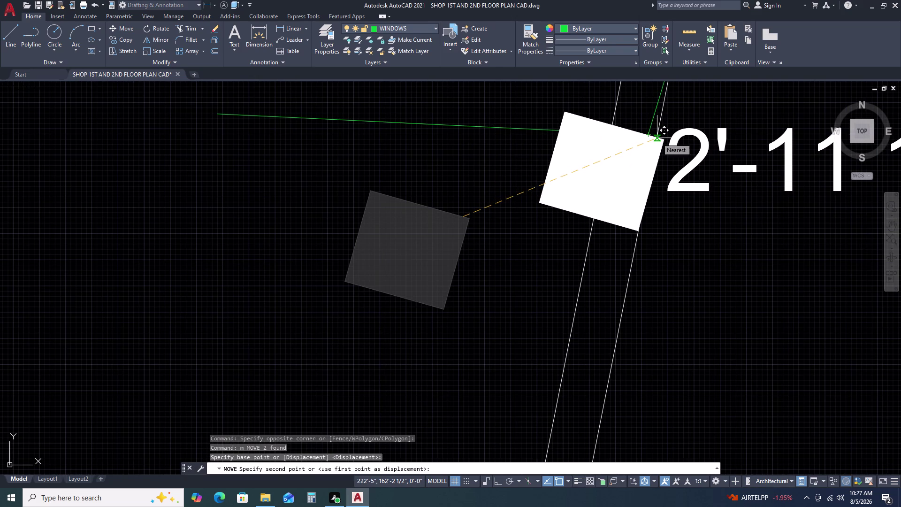
click(651, 138)
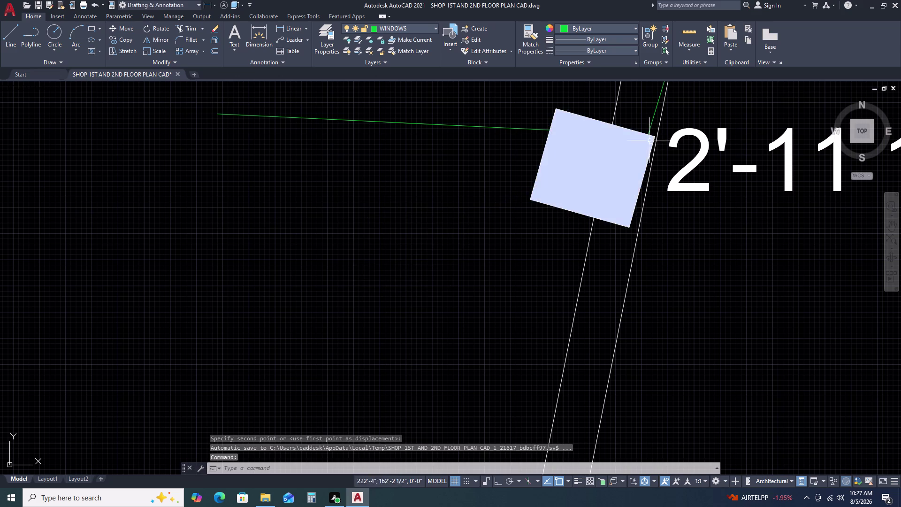
Reposition the marker again, placing its corner at the guide line.
click(621, 231)
click(610, 192)
text(m)
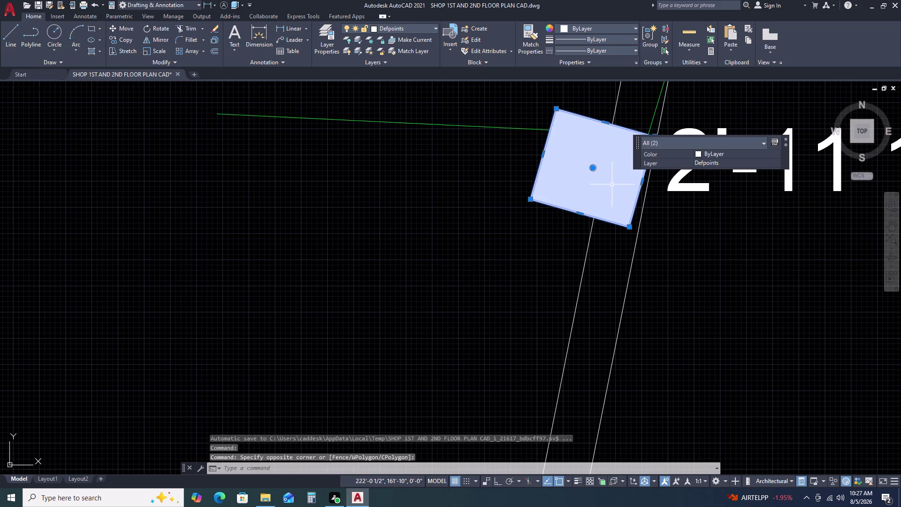
key(space)
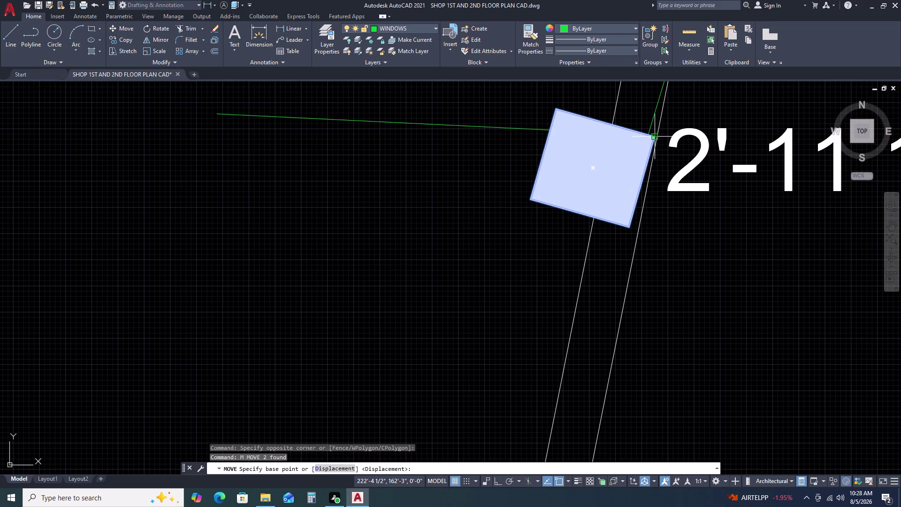
click(656, 137)
click(655, 137)
click(619, 220)
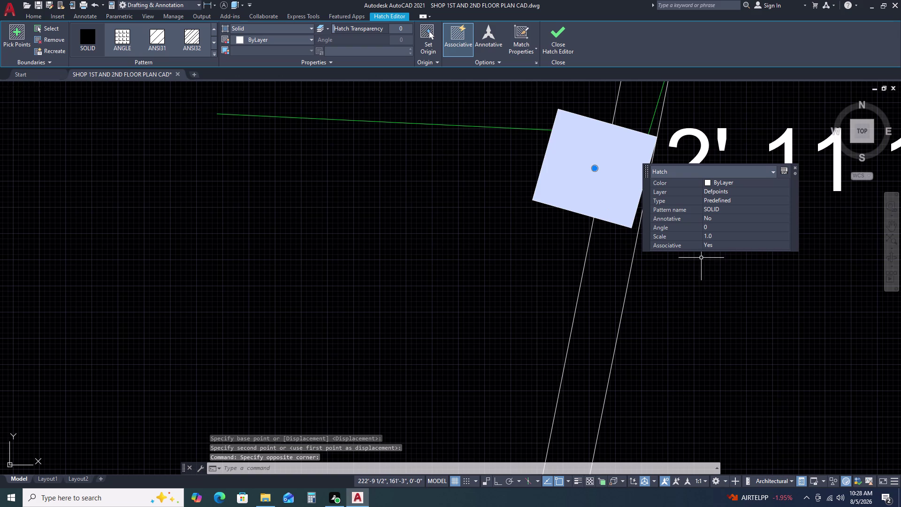
Rotate the marker about its corner.
key(r)
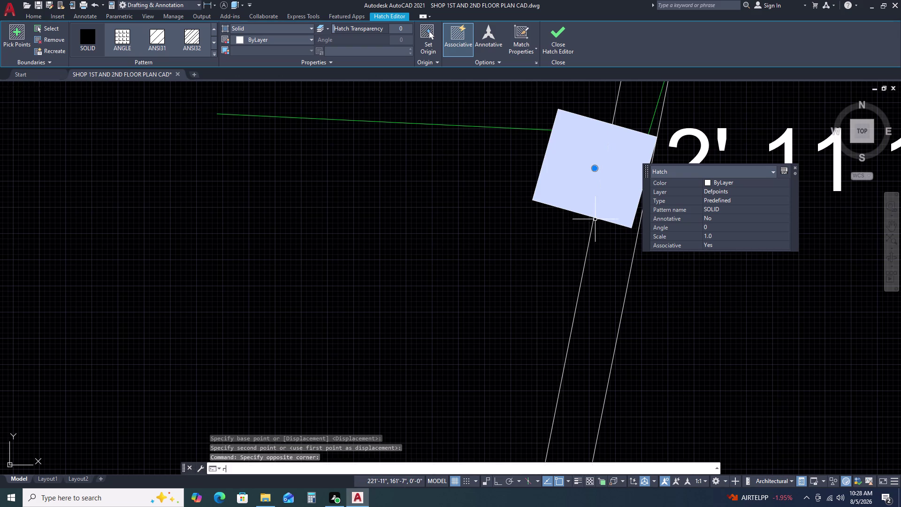
key(o)
key(space)
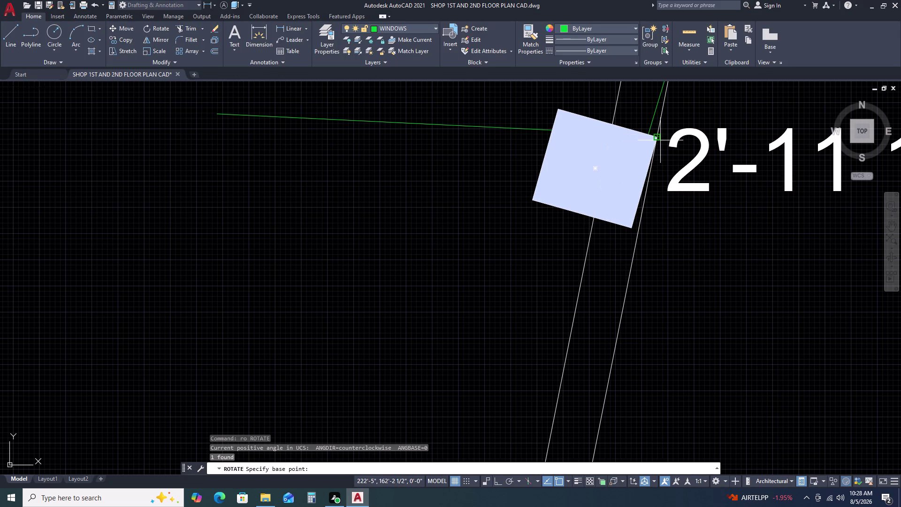
click(658, 139)
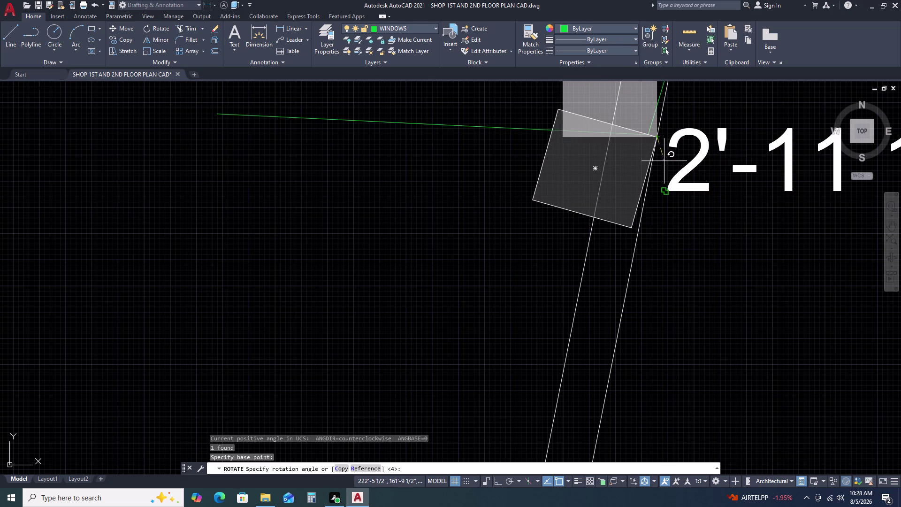
click(661, 137)
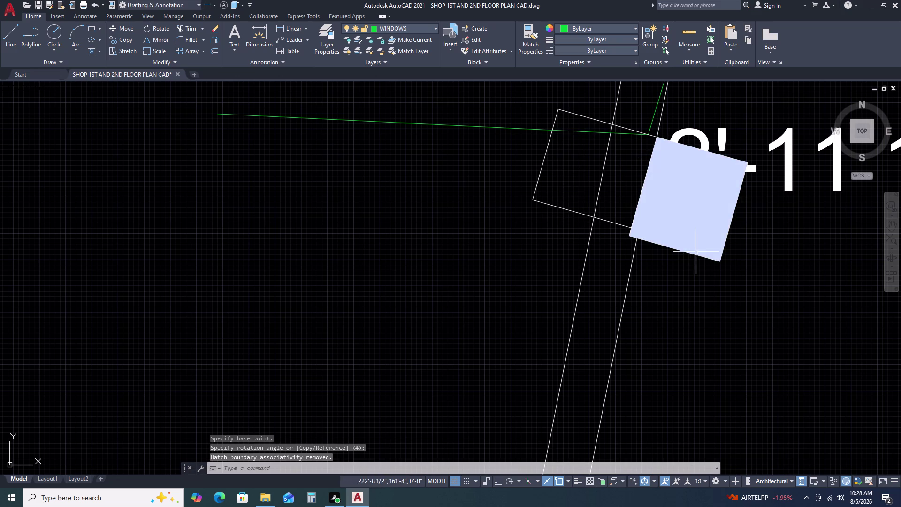
Check the shifted square fill, then undo the marker's rotation.
click(711, 261)
click(685, 217)
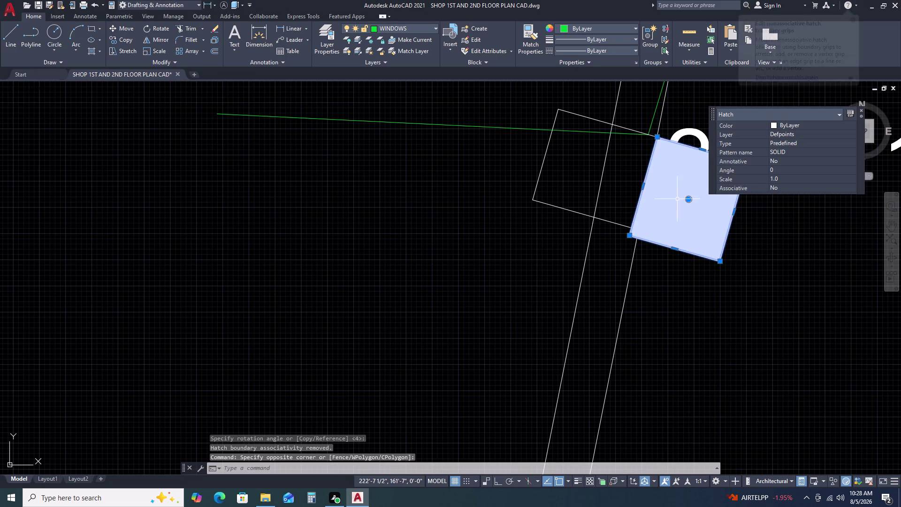
key(Escape)
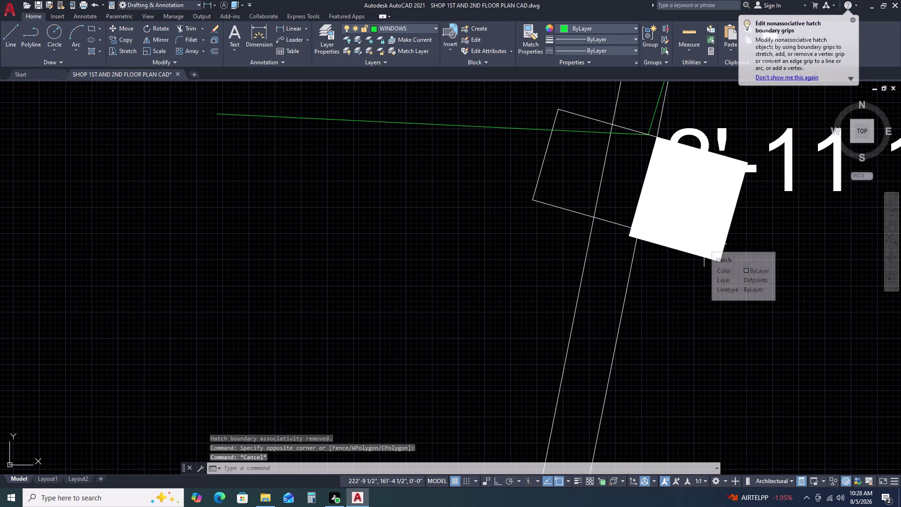
key(ctrl+z)
click(626, 232)
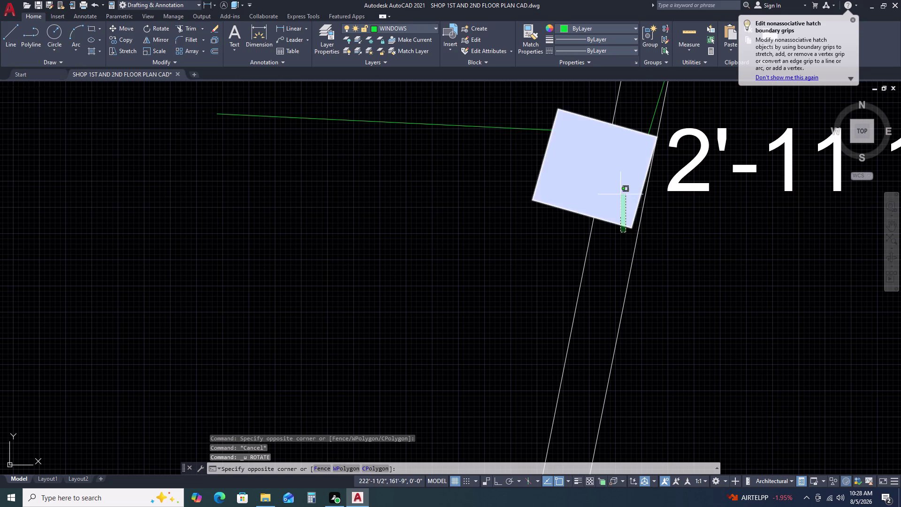